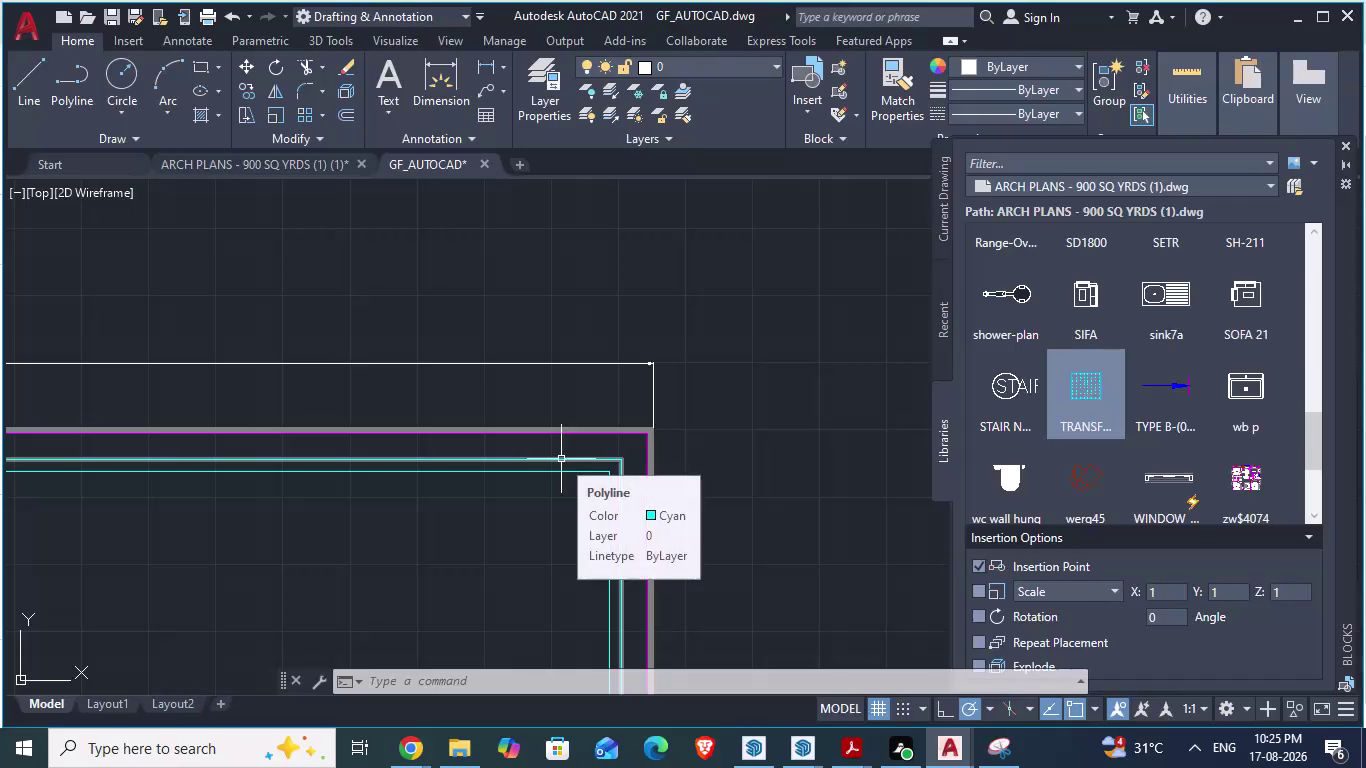
Select the cyan boundary polyline and start ALIGN, then cancel it.
click(561, 459)
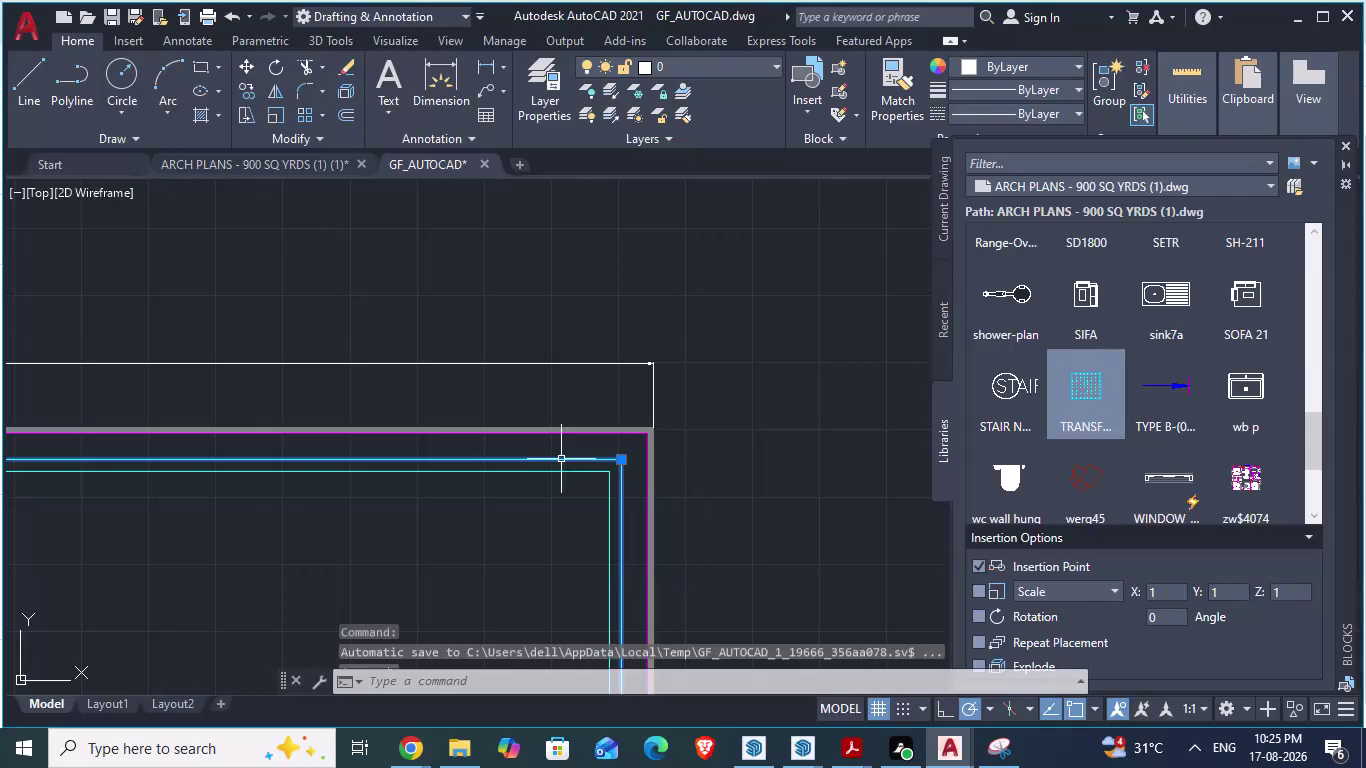
scroll(down, 3)
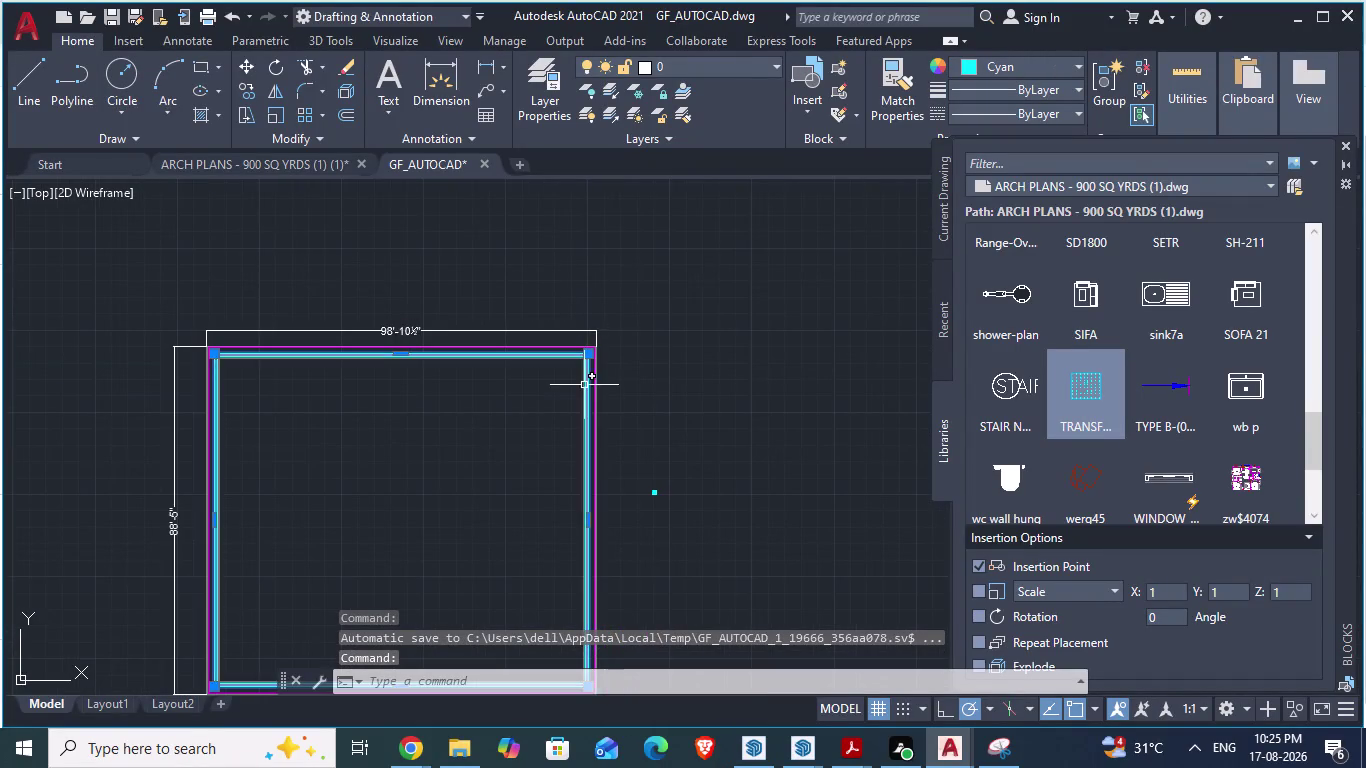
scroll(up, 3)
scroll(down, 3)
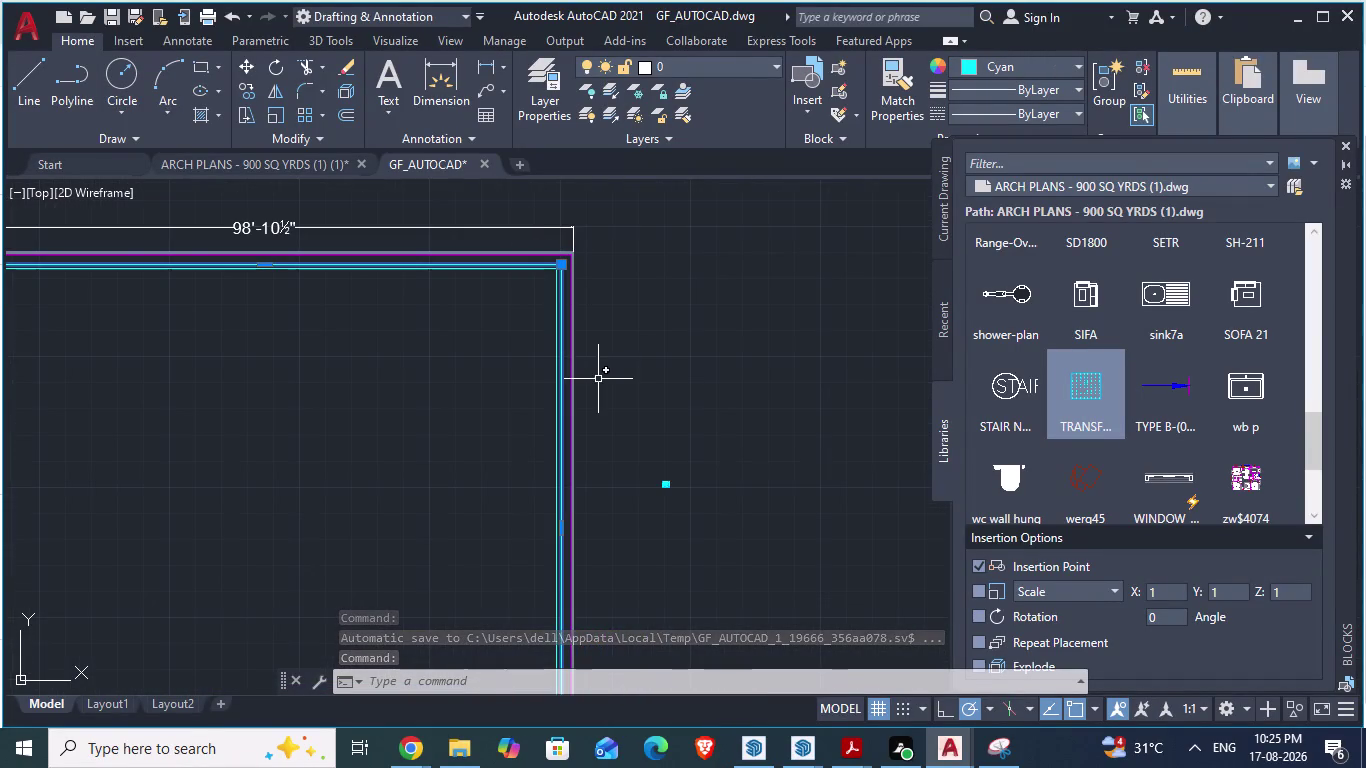
text(al)
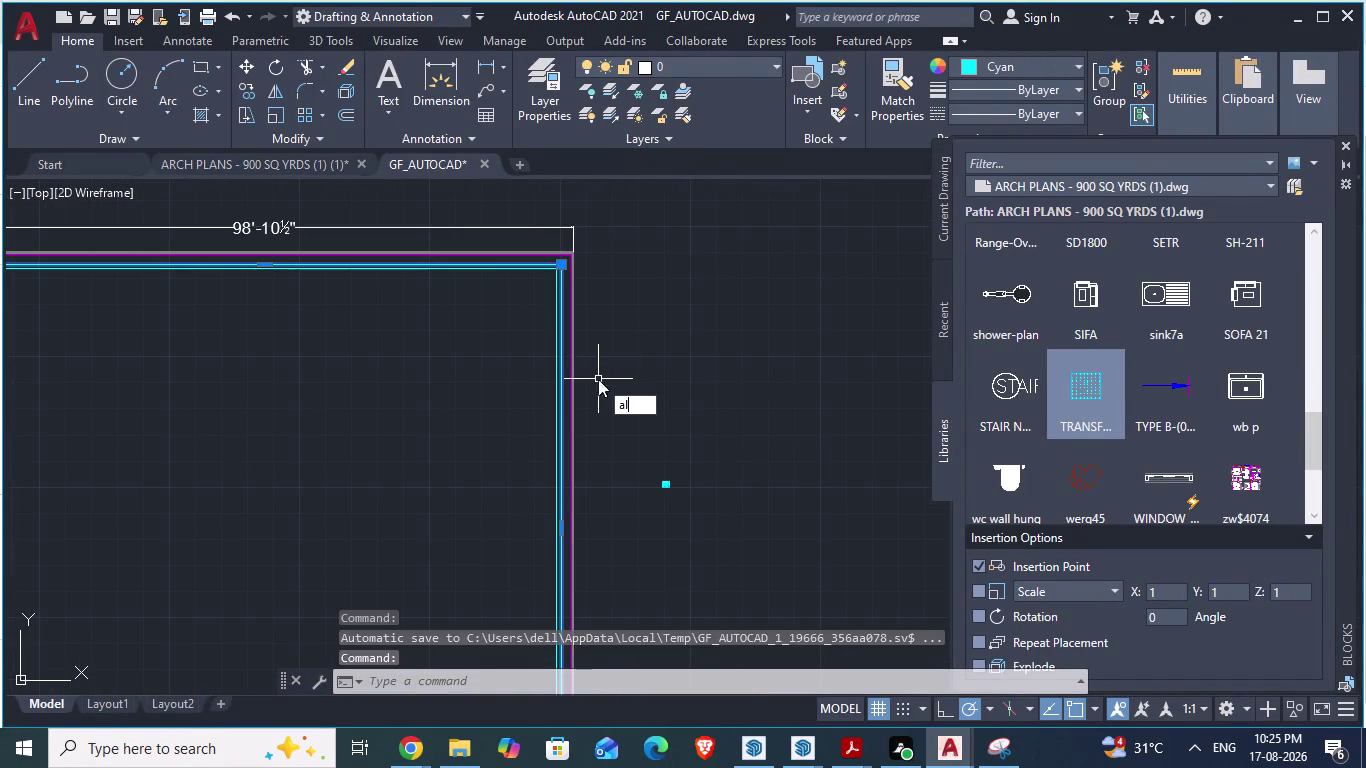
text(i)
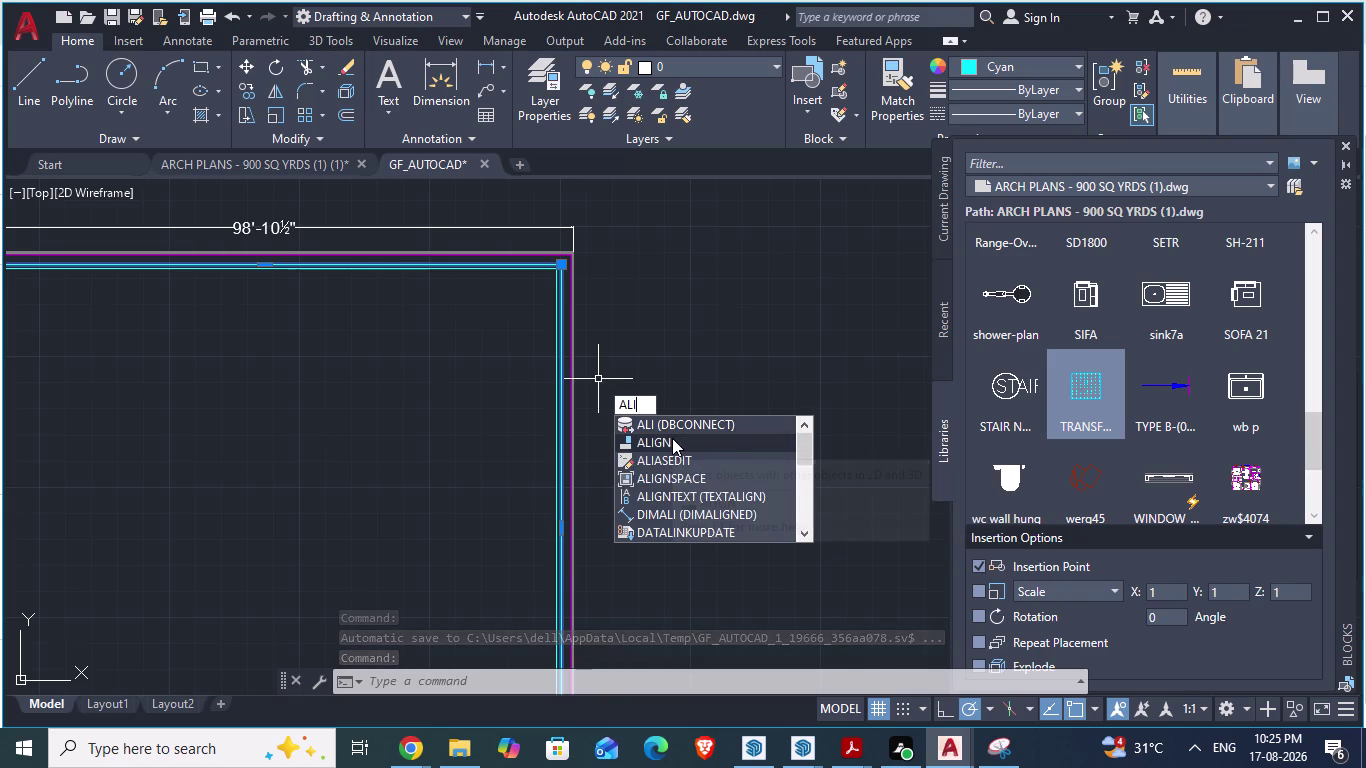
click(671, 438)
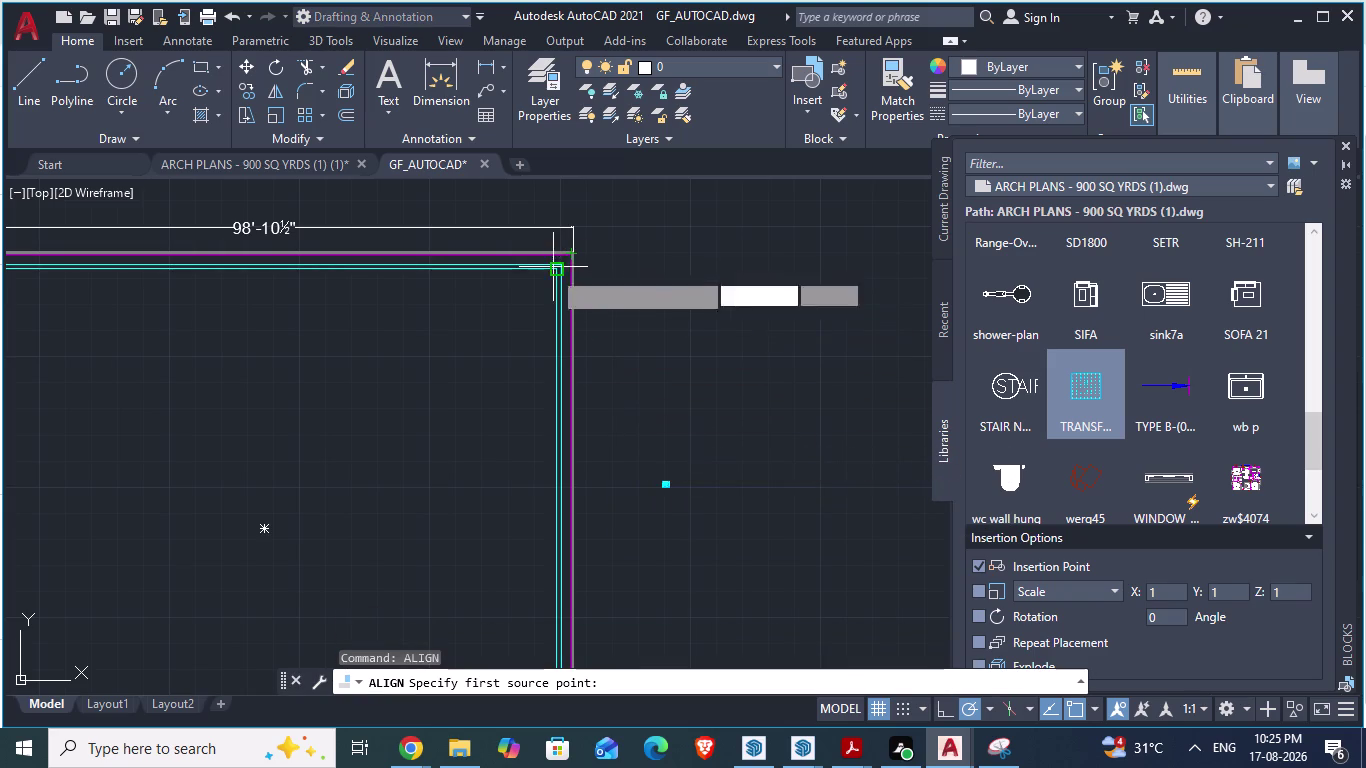
key(Escape)
click(661, 322)
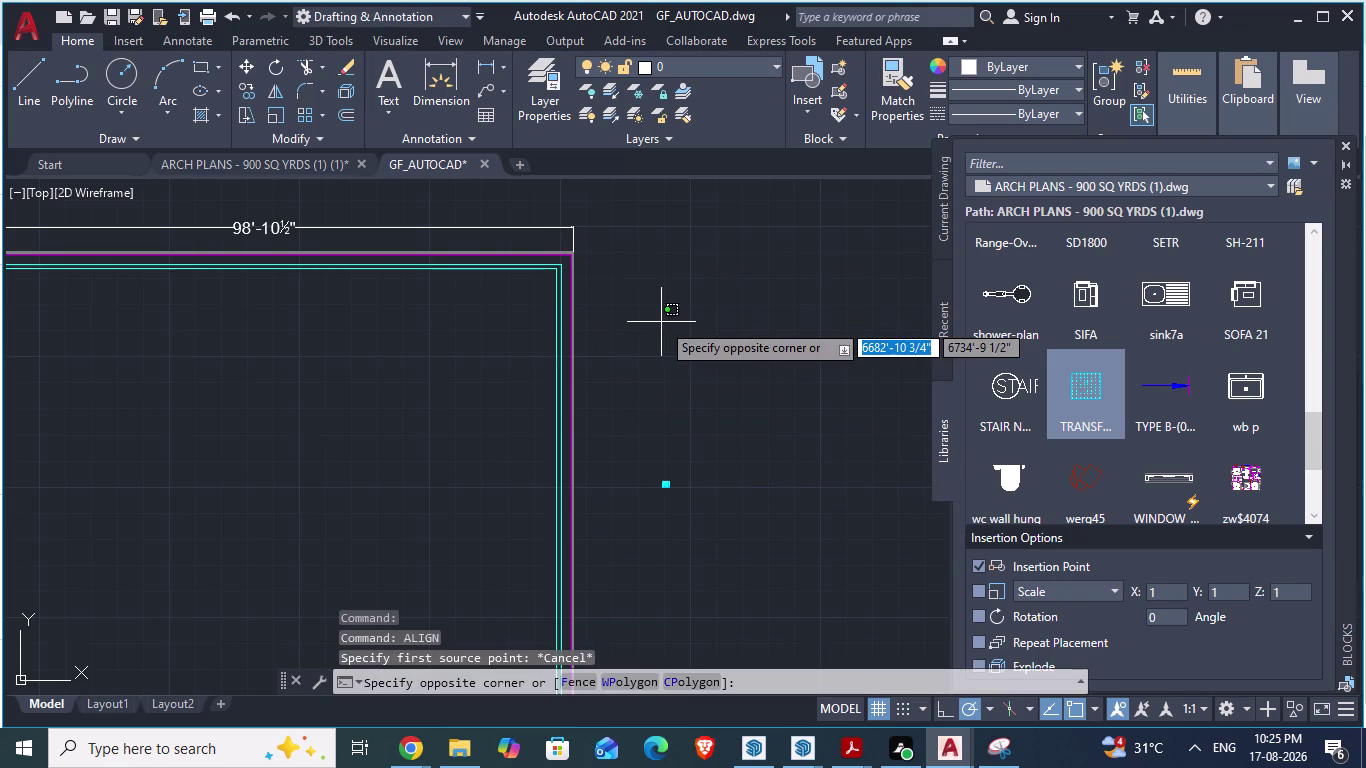
key(Escape)
Reselect the outer and inner cyan boundary lines and enter the ALIGN command.
scroll(up, 3)
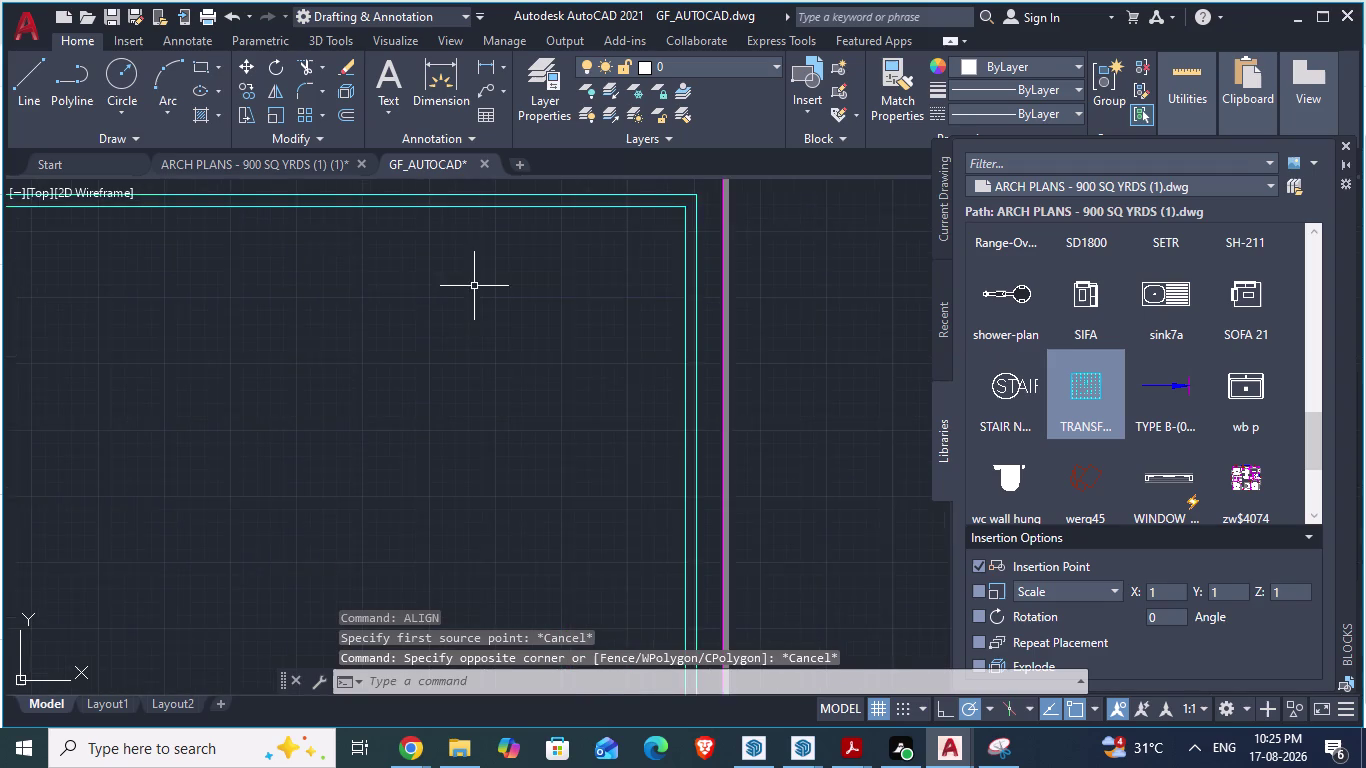
scroll(down, 3)
drag(471, 222, 477, 242)
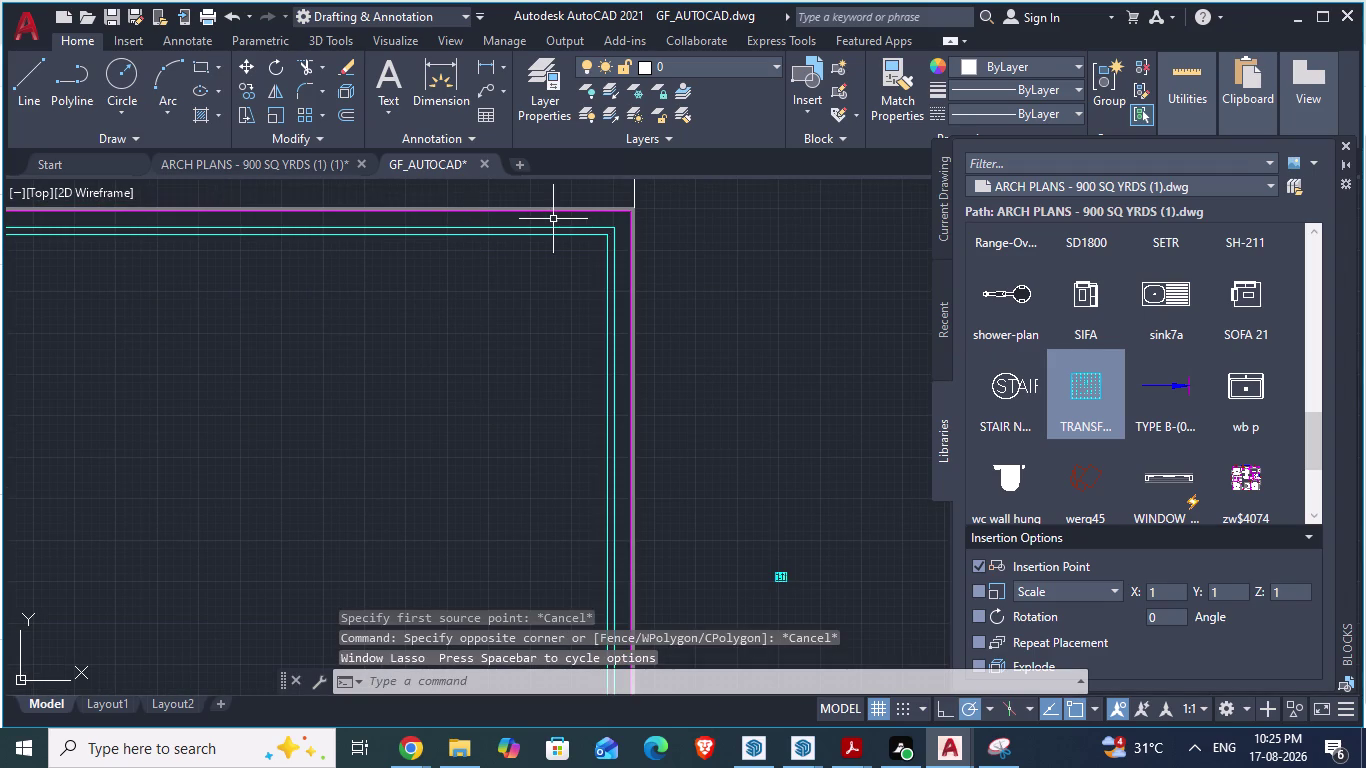
drag(562, 221, 569, 255)
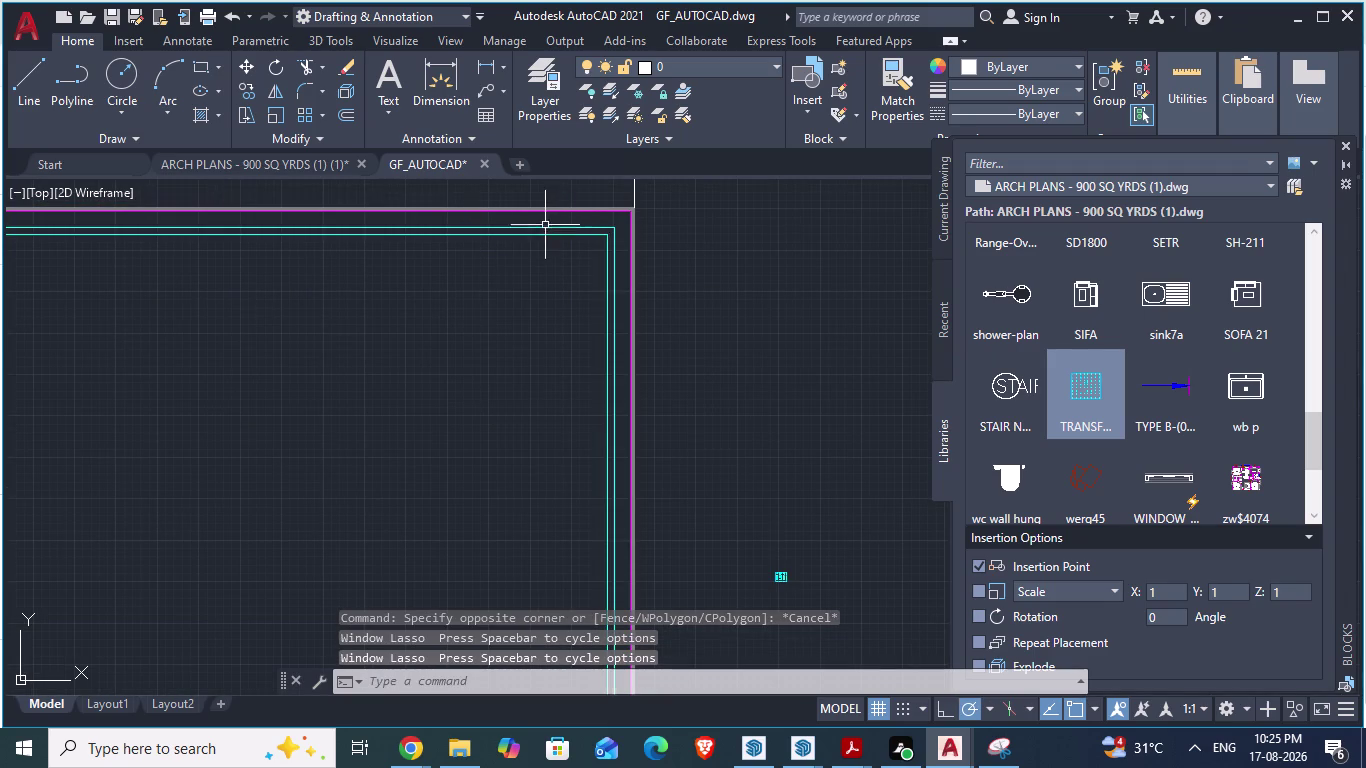
click(544, 230)
scroll(up, 3)
click(548, 245)
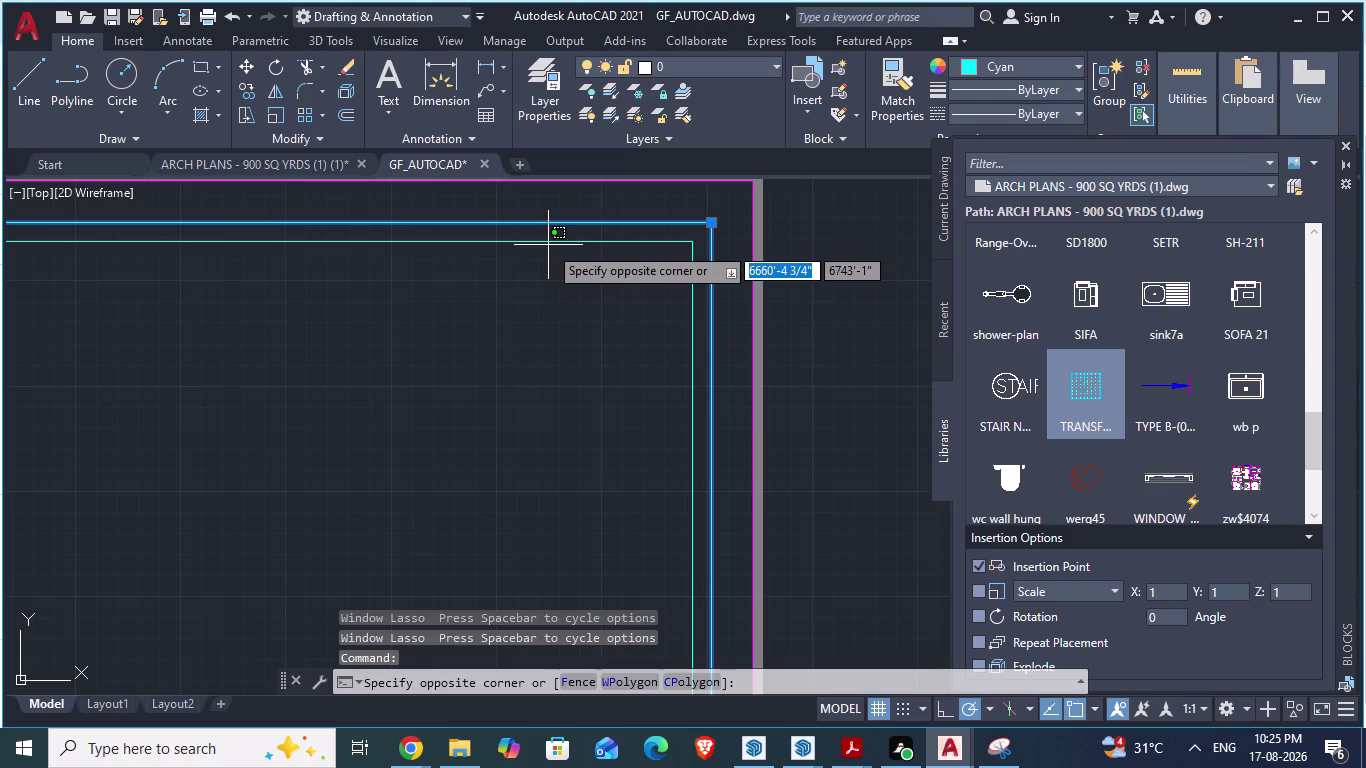
click(544, 241)
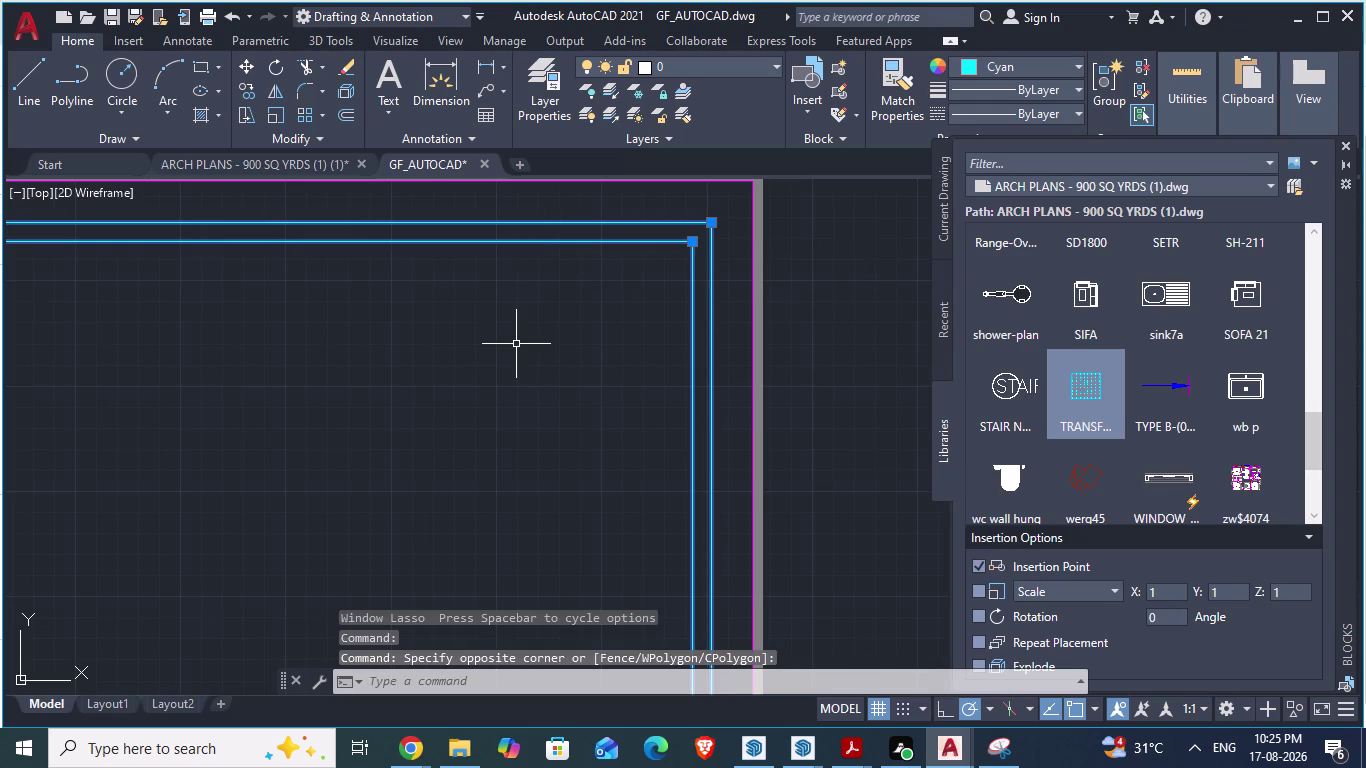
text(al)
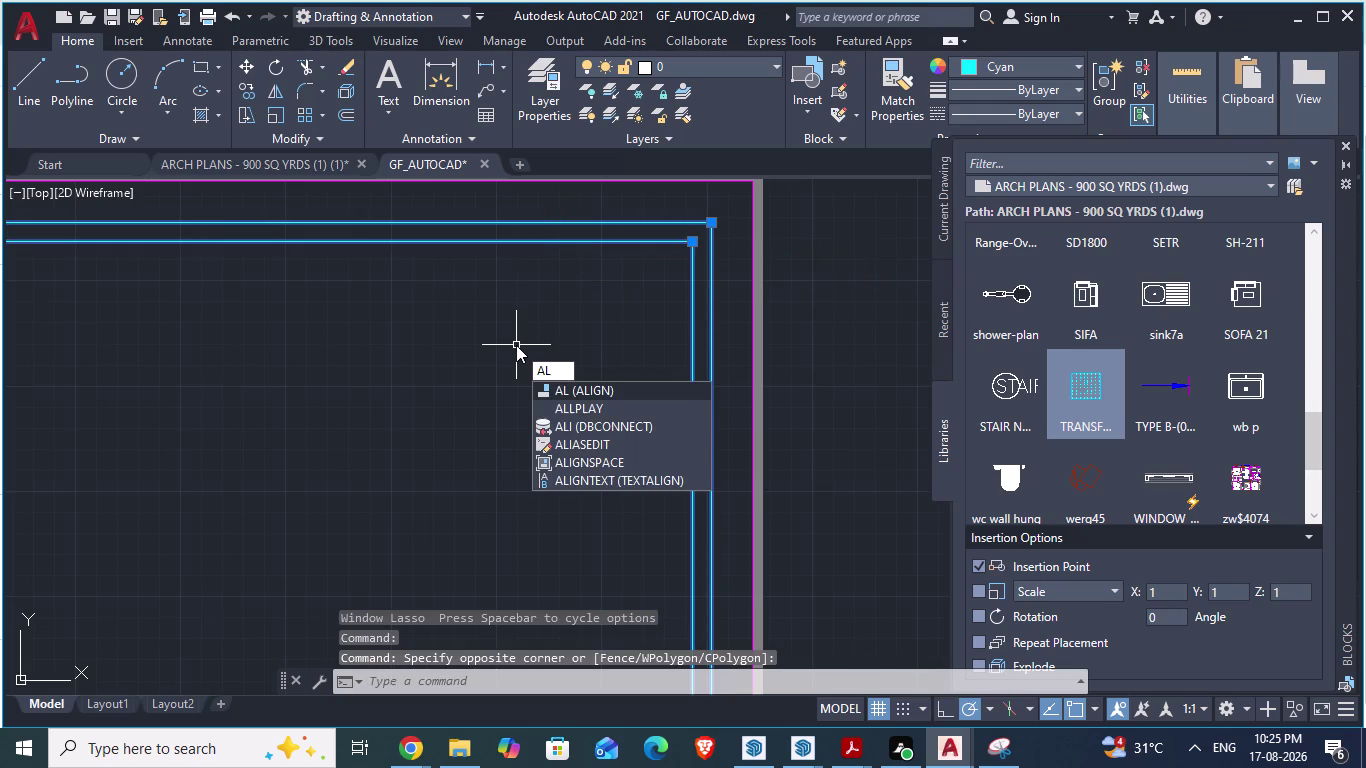
key(i)
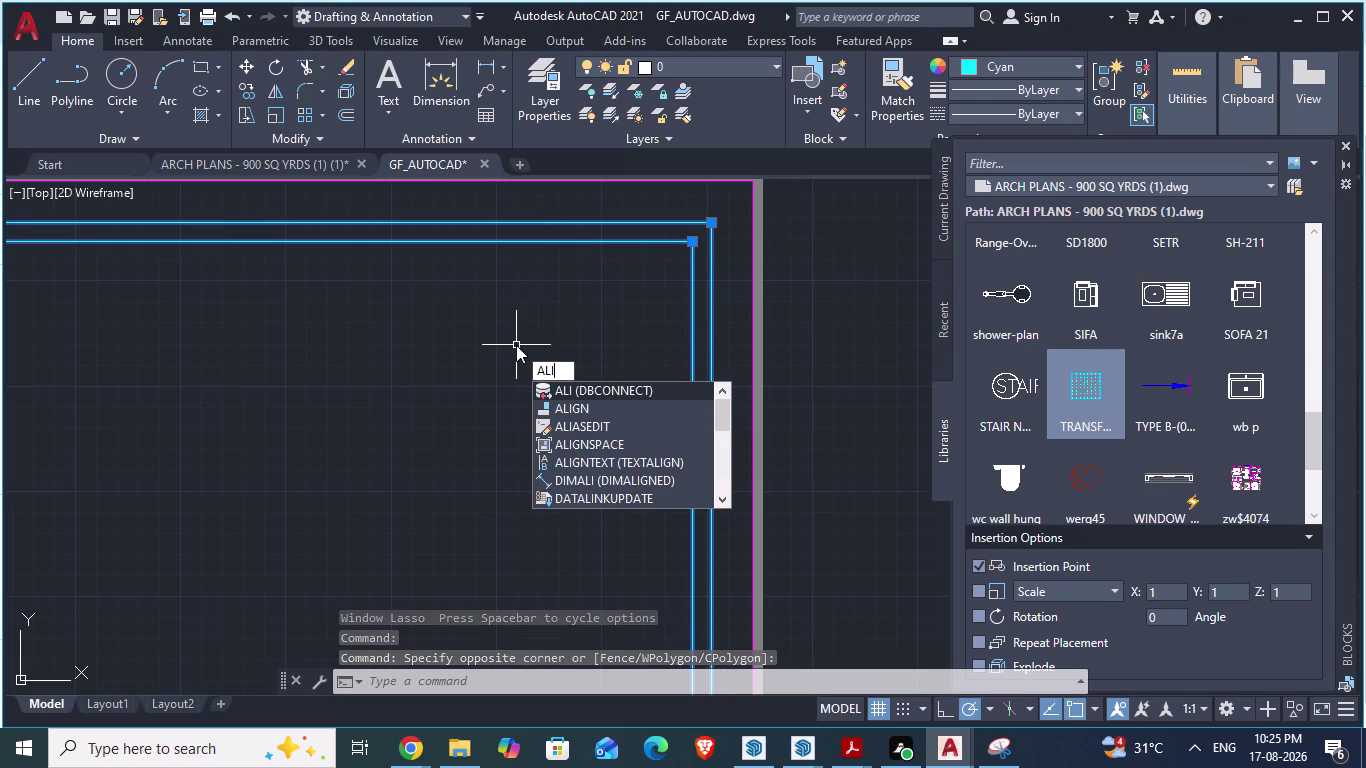
key(g)
key(n)
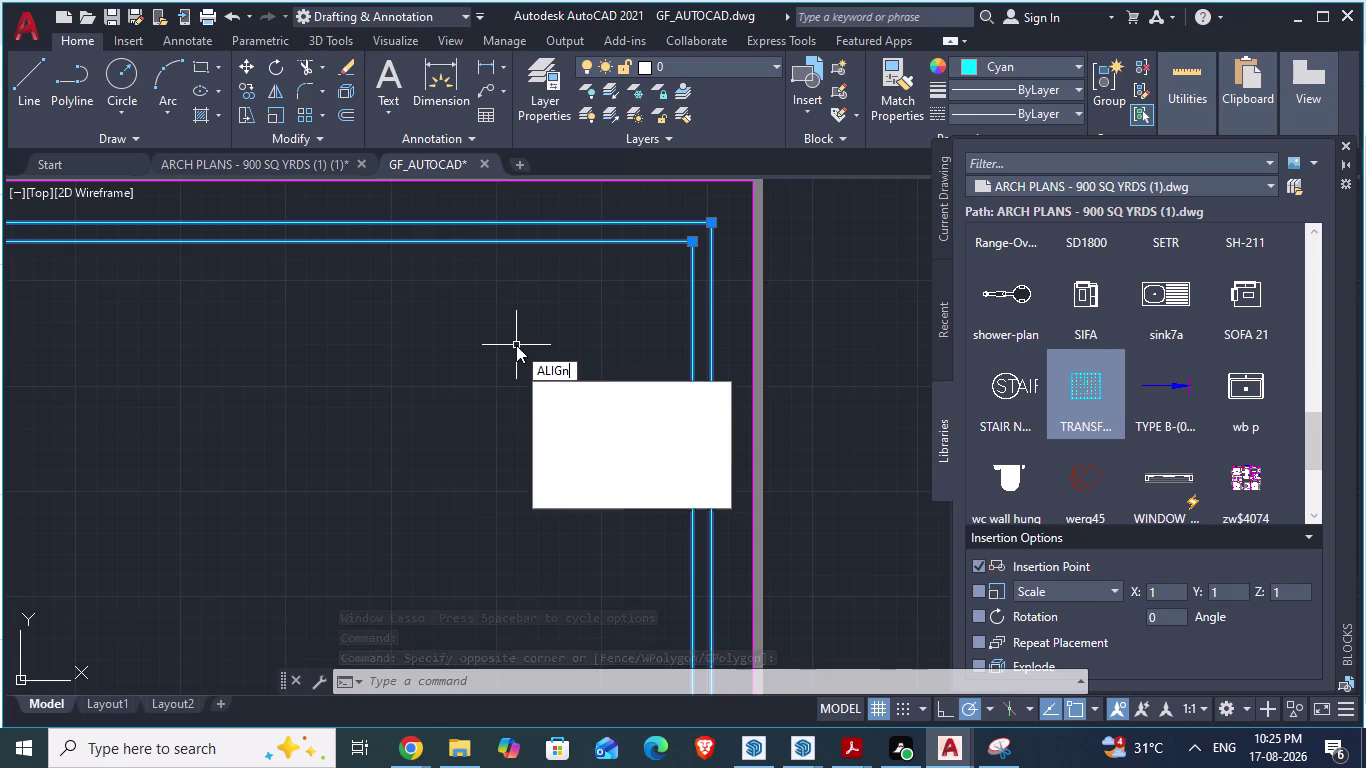
click(568, 389)
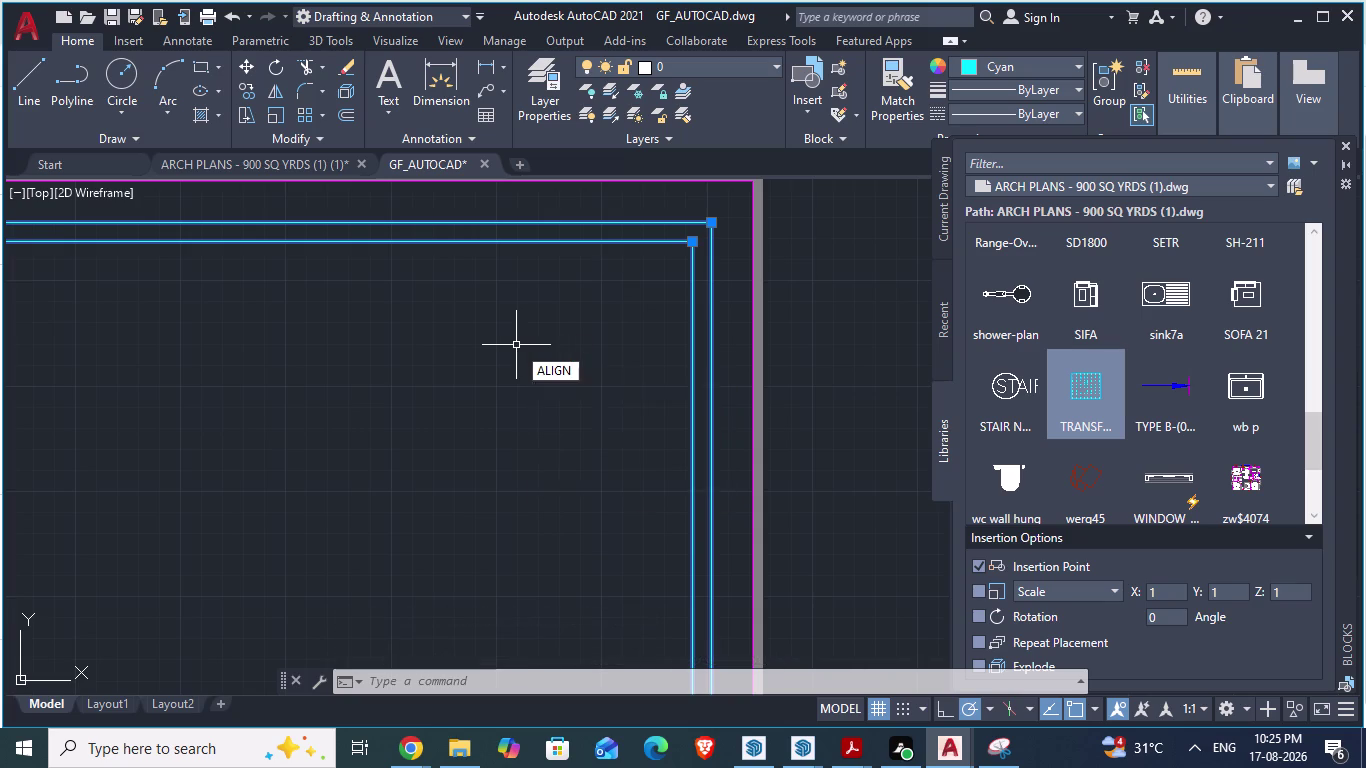
Snap the first source point and its matching destination corner.
click(712, 223)
scroll(down, 3)
scroll(up, 3)
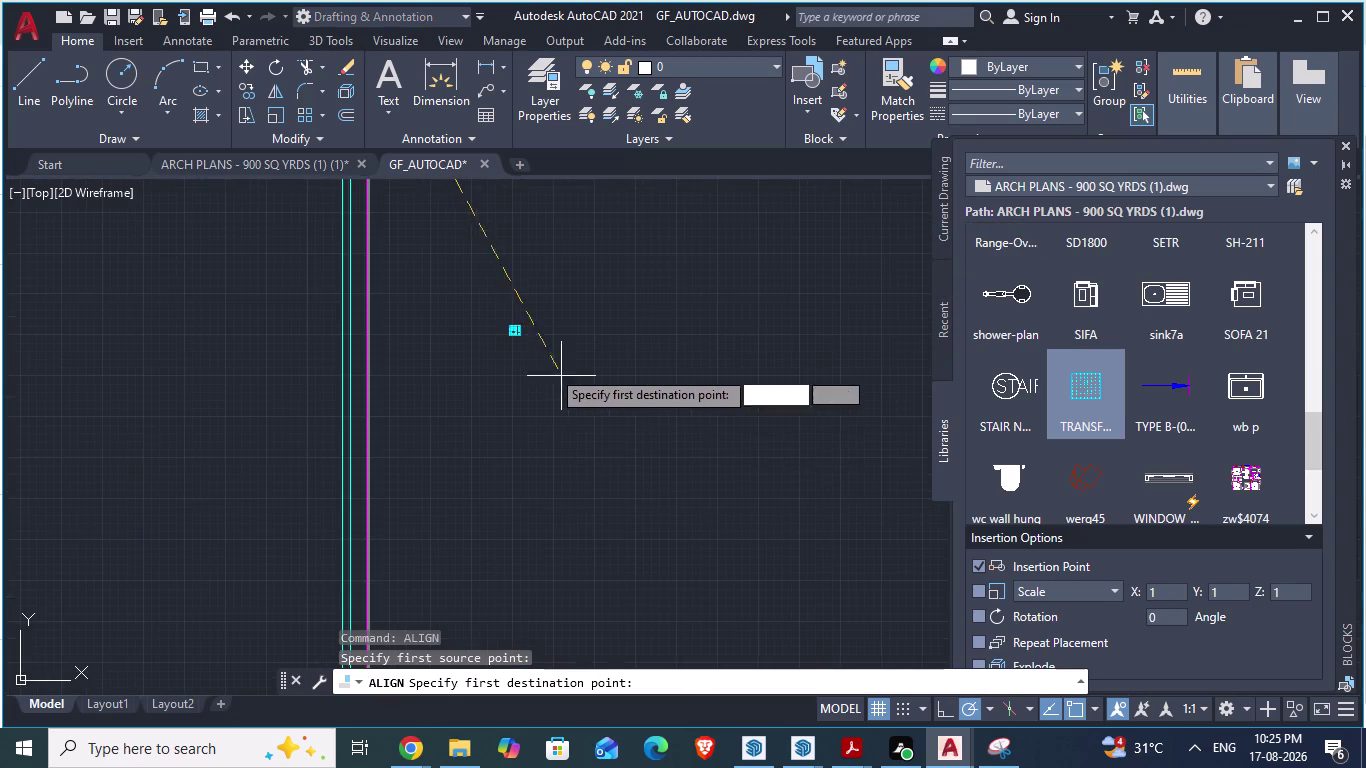
scroll(down, 3)
scroll(up, 3)
scroll(up, 3)
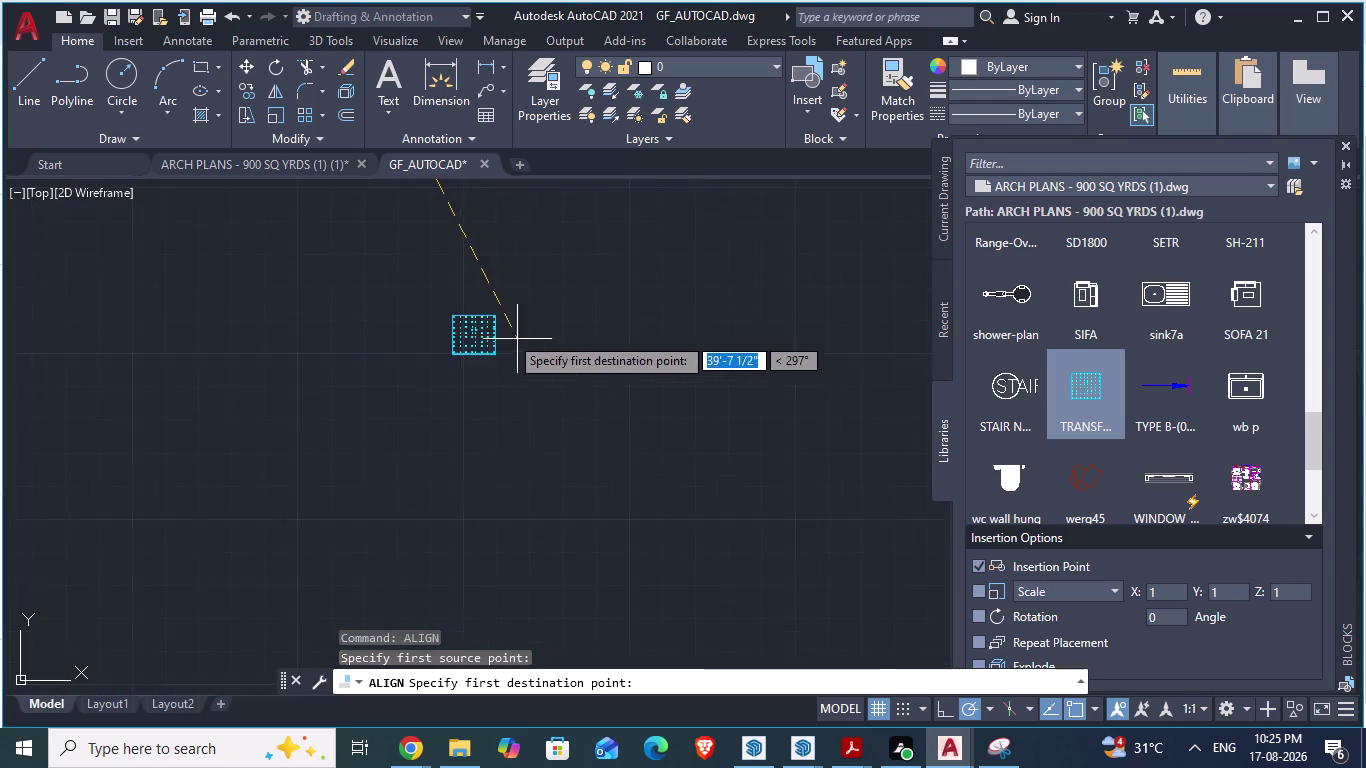
scroll(up, 3)
scroll(up, 3)
scroll(up, 3)
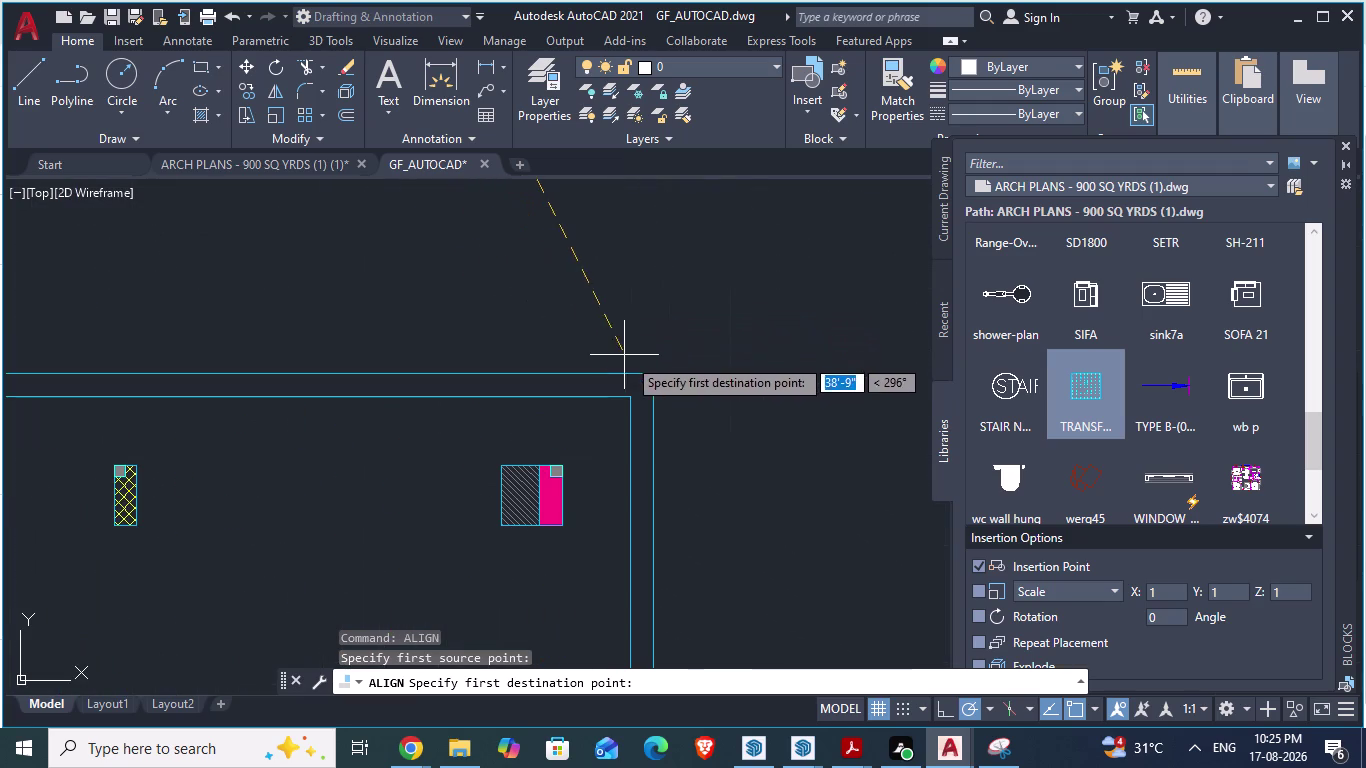
click(650, 375)
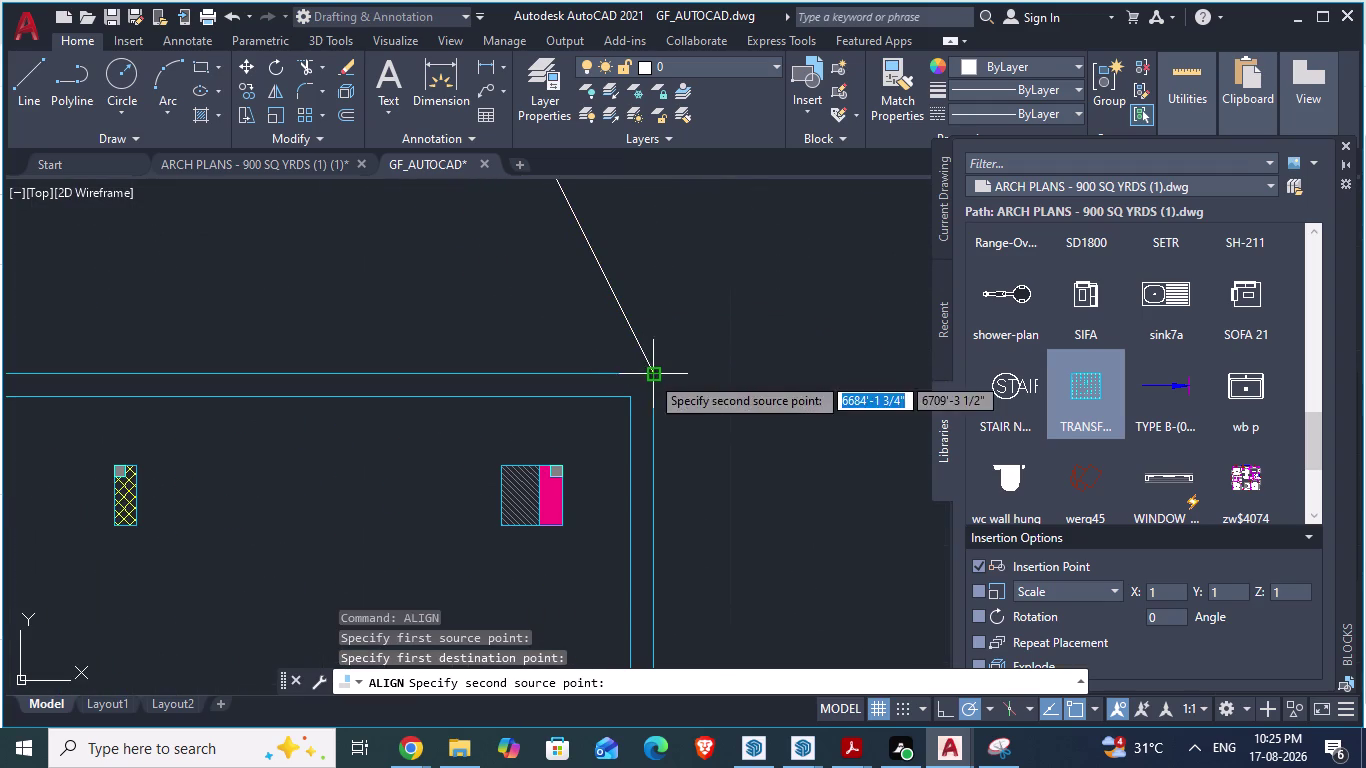
scroll(down, 3)
scroll(down, 3)
scroll(down, 3)
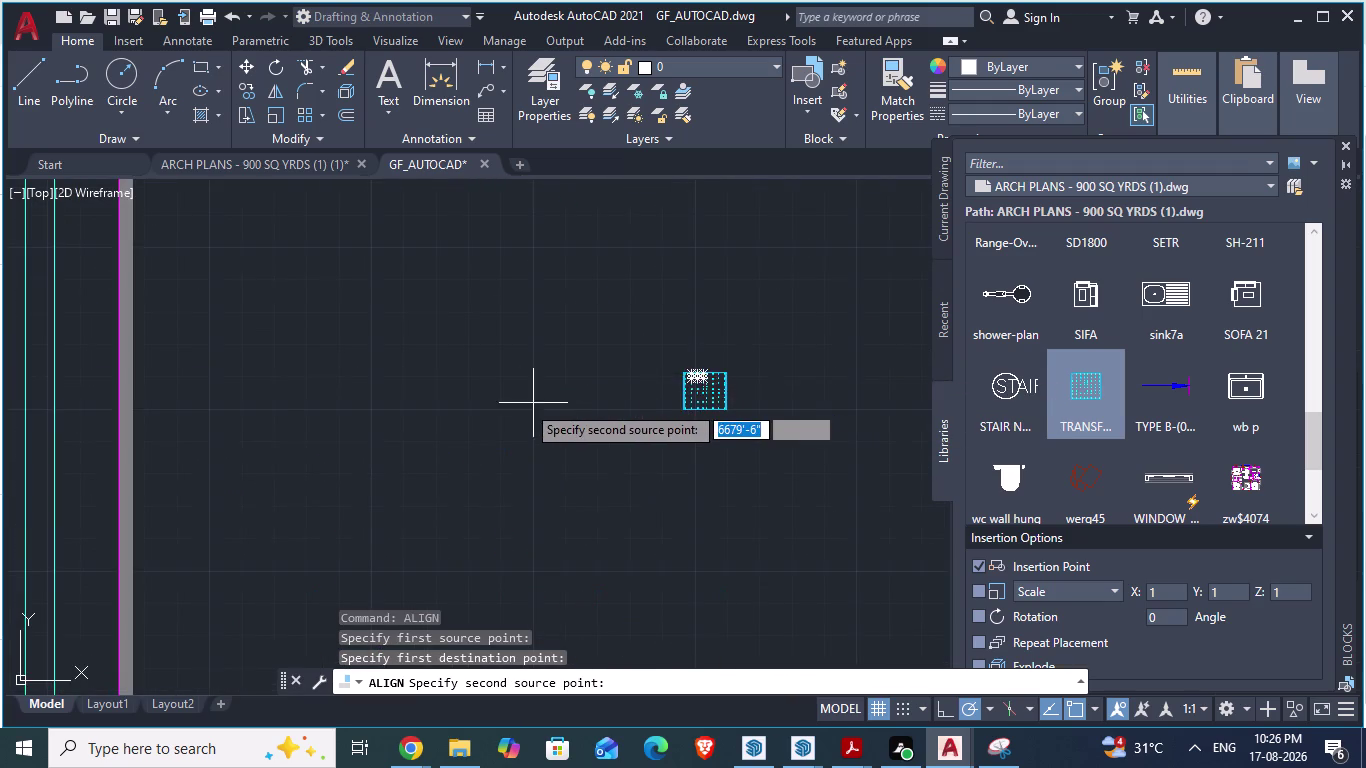
scroll(down, 3)
scroll(down, 3)
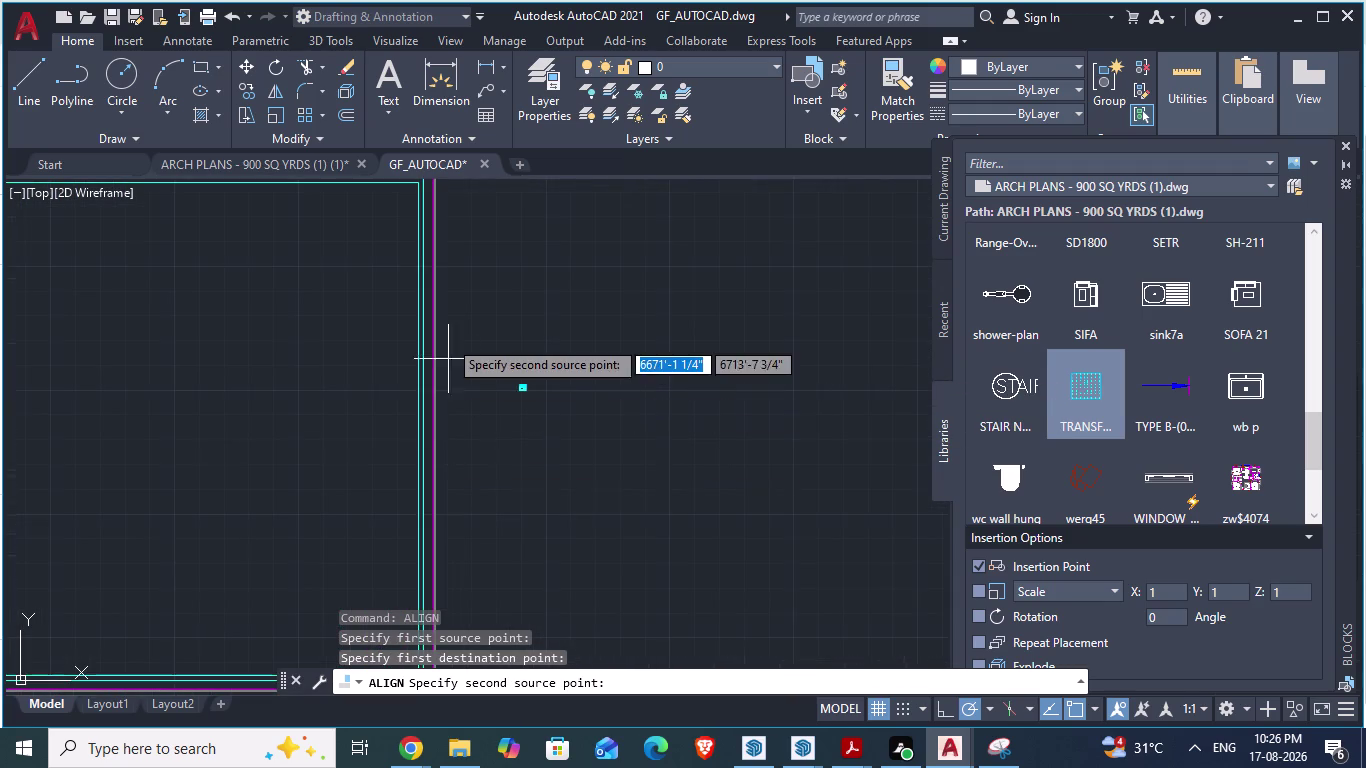
scroll(down, 3)
scroll(up, 3)
scroll(up, 3)
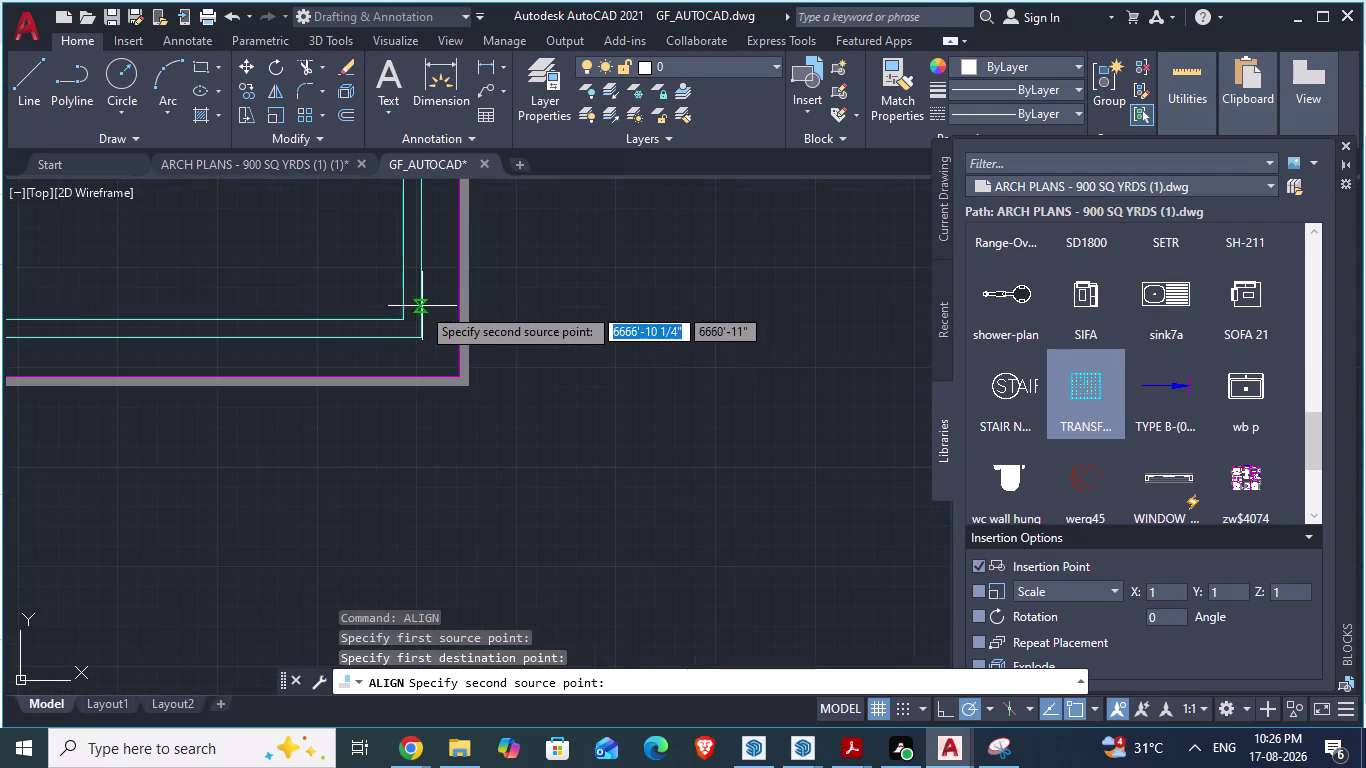
Snap the second source and destination points, skipping the third point.
click(428, 336)
scroll(down, 3)
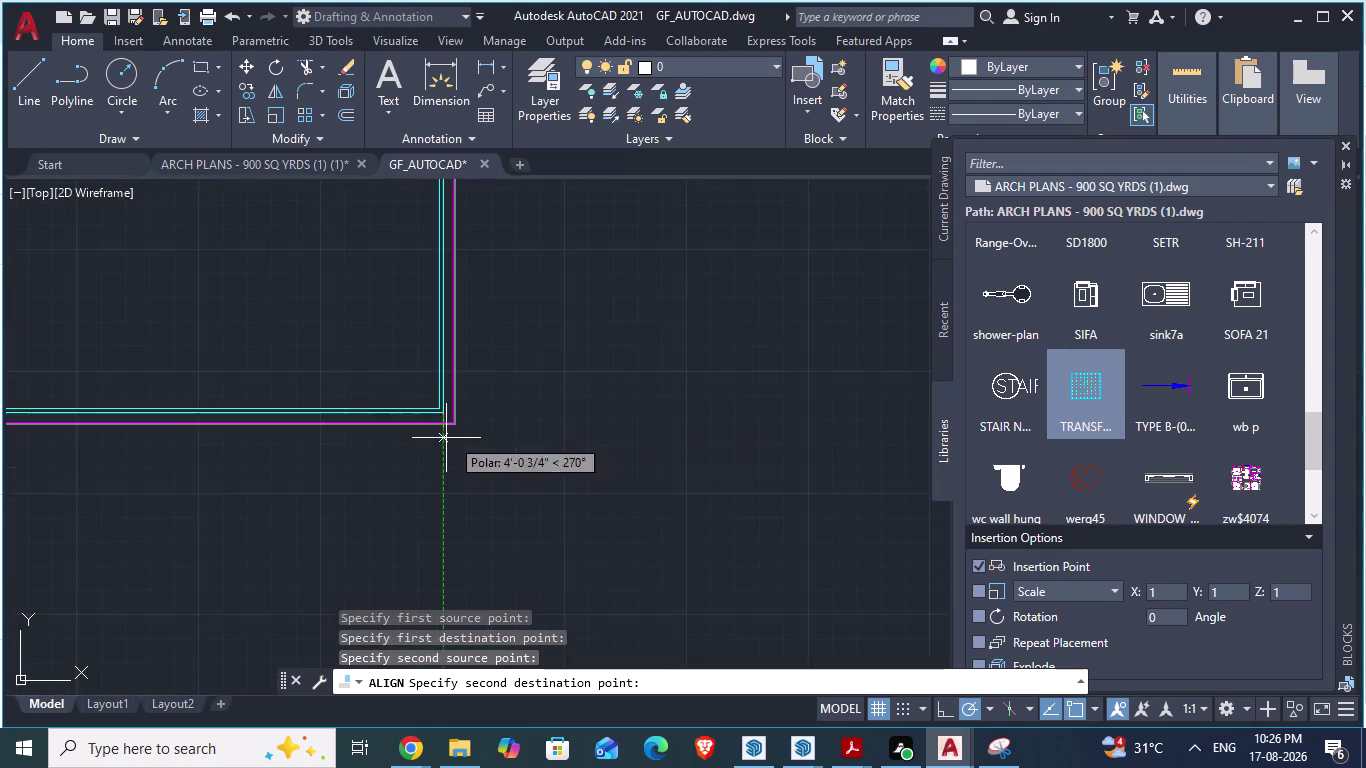
scroll(down, 3)
scroll(down, 3)
scroll(up, 3)
scroll(up, 3)
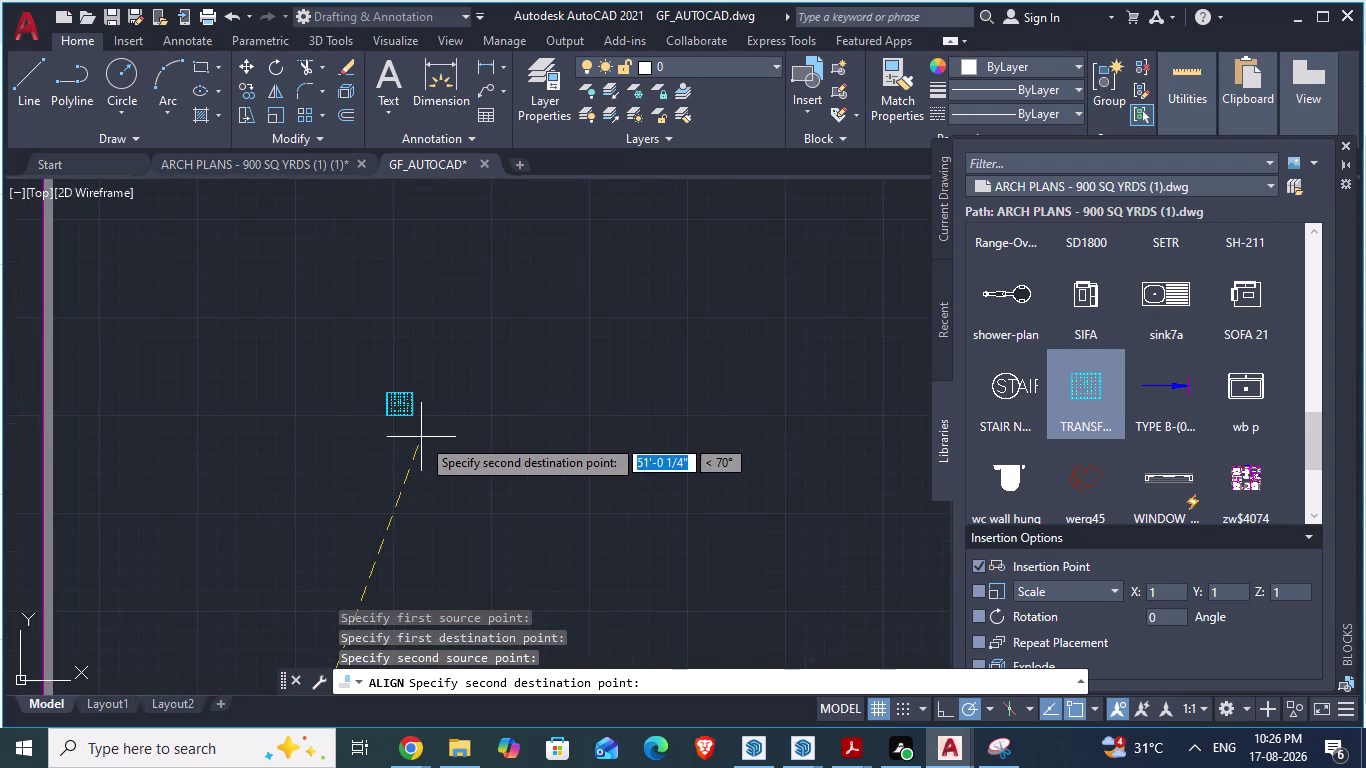
scroll(up, 3)
scroll(up, 3)
scroll(up, 3)
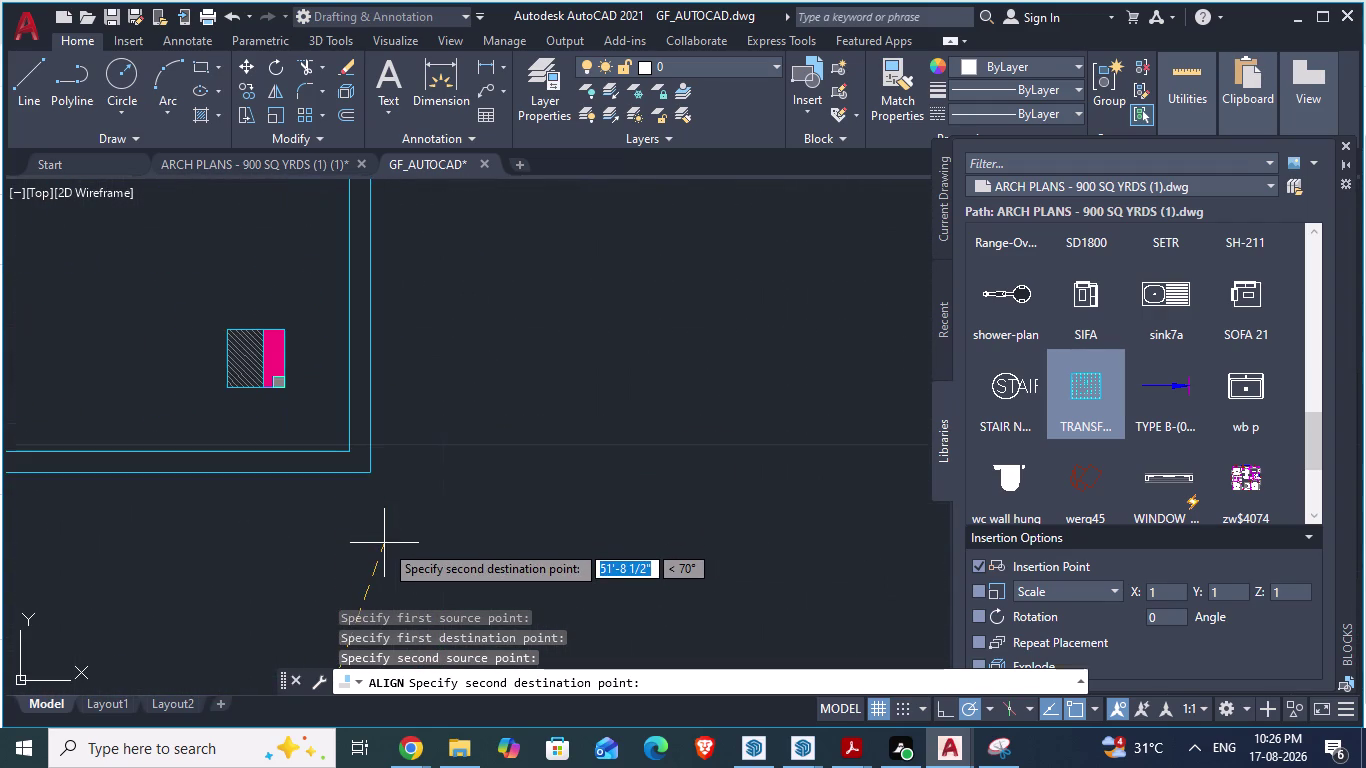
scroll(up, 3)
click(352, 380)
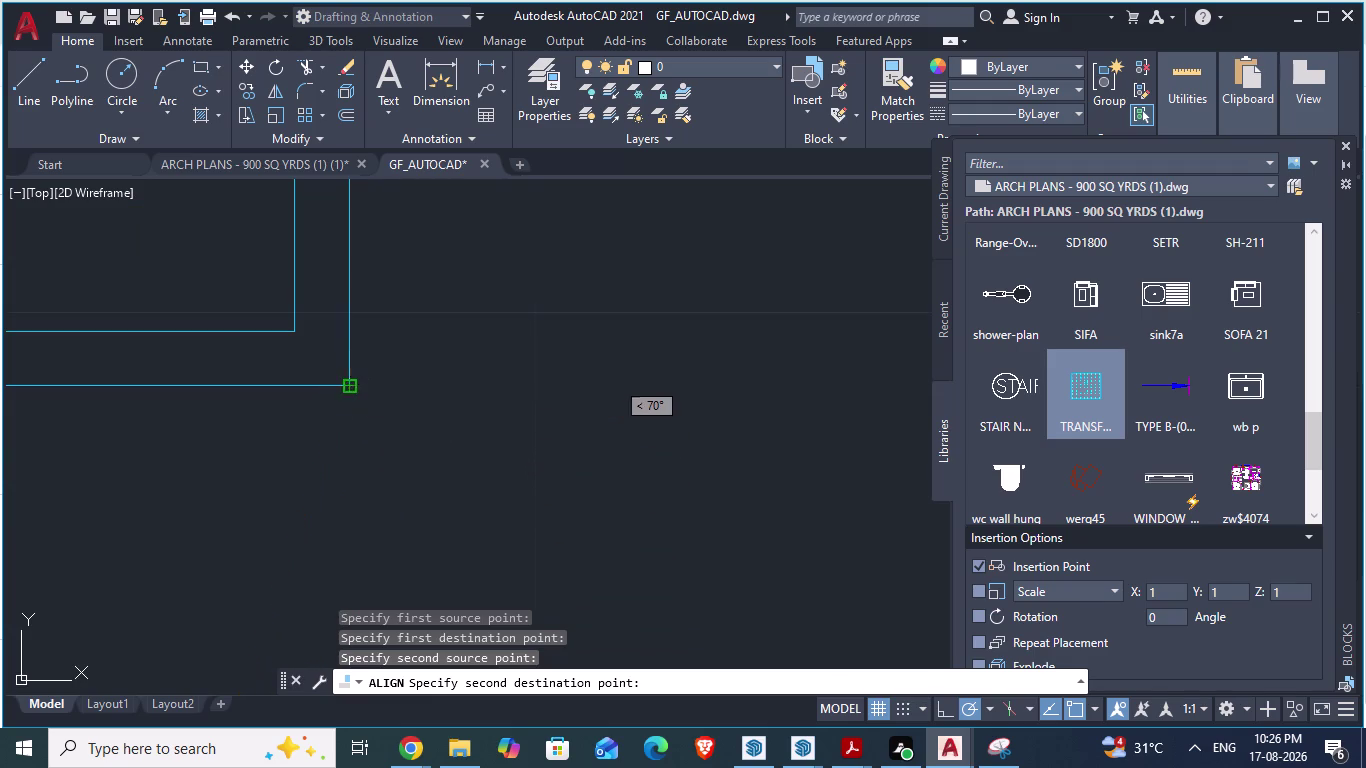
scroll(down, 3)
scroll(down, 3)
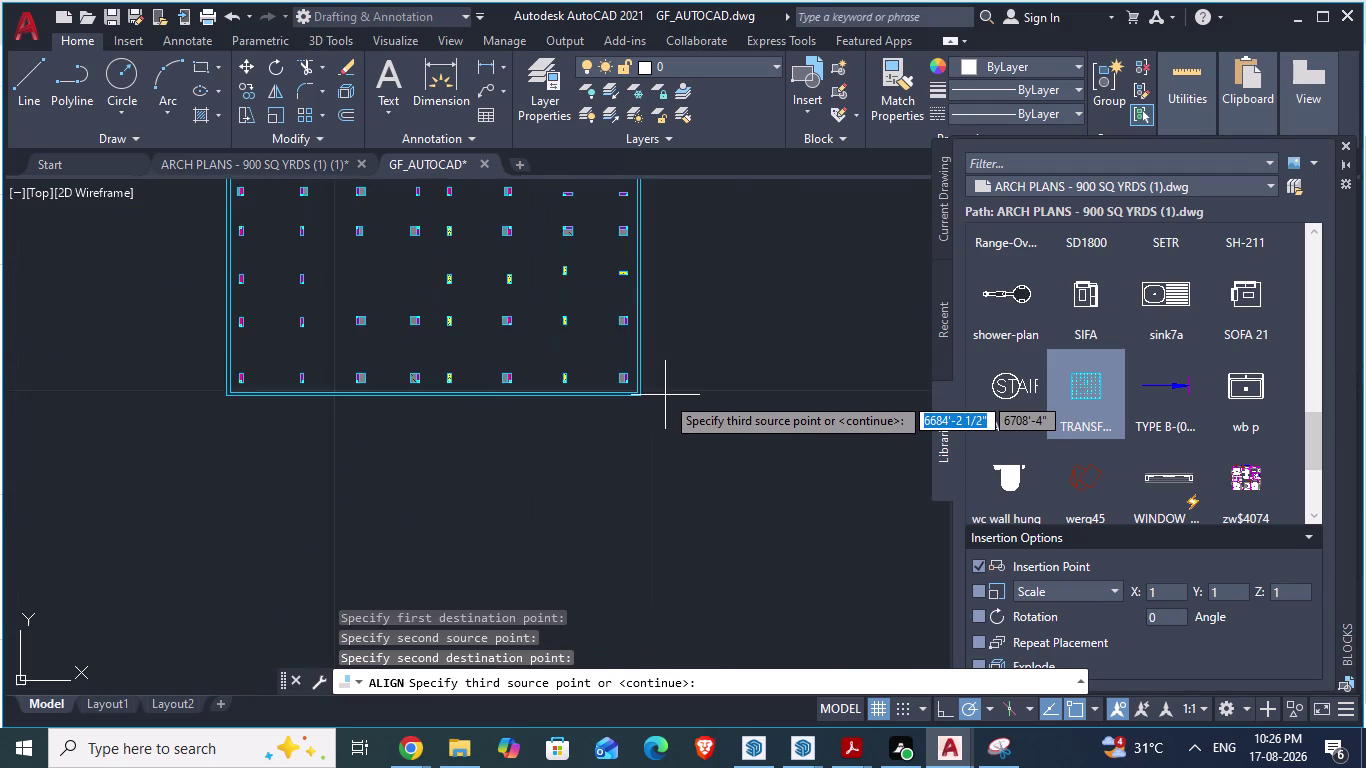
scroll(down, 3)
scroll(down, 3)
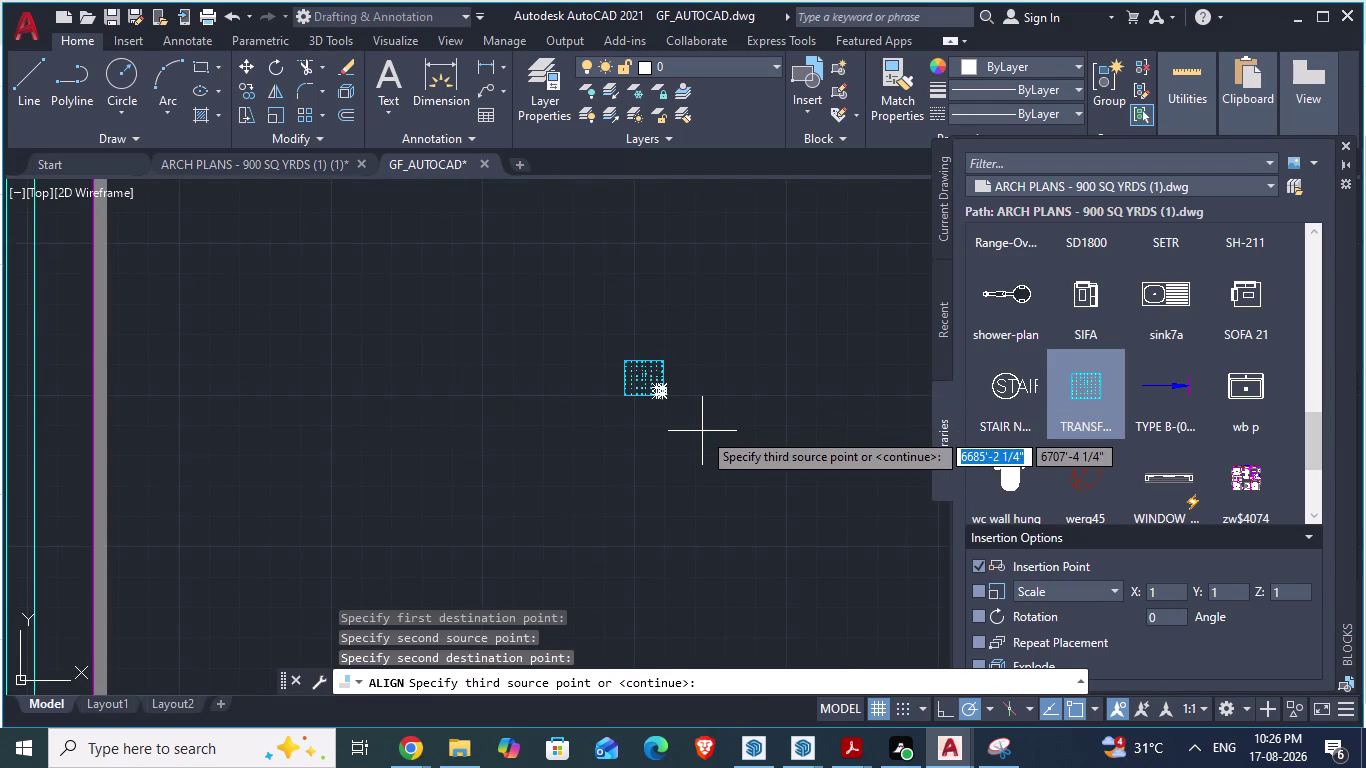
key(Return)
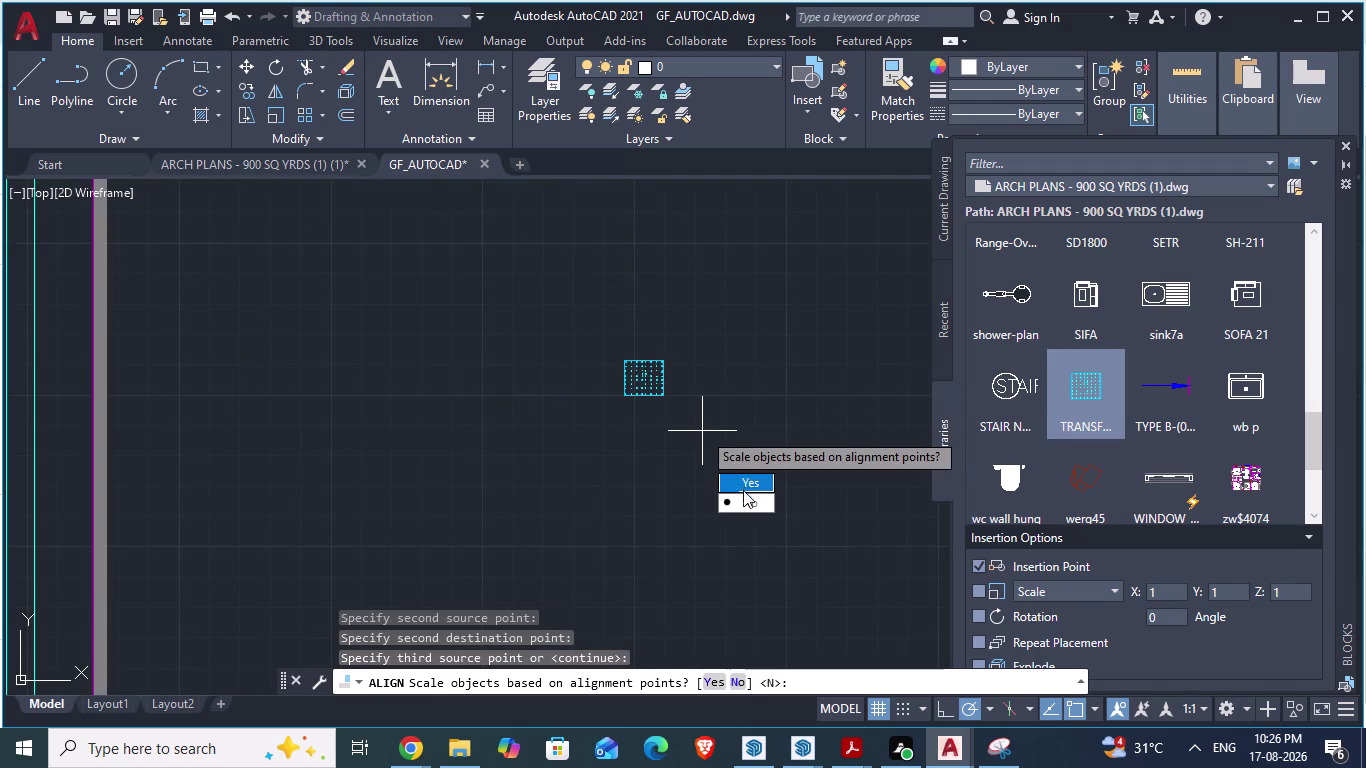
Accept scaling the objects to the alignment points.
drag(743, 490, 702, 431)
scroll(down, 3)
scroll(down, 3)
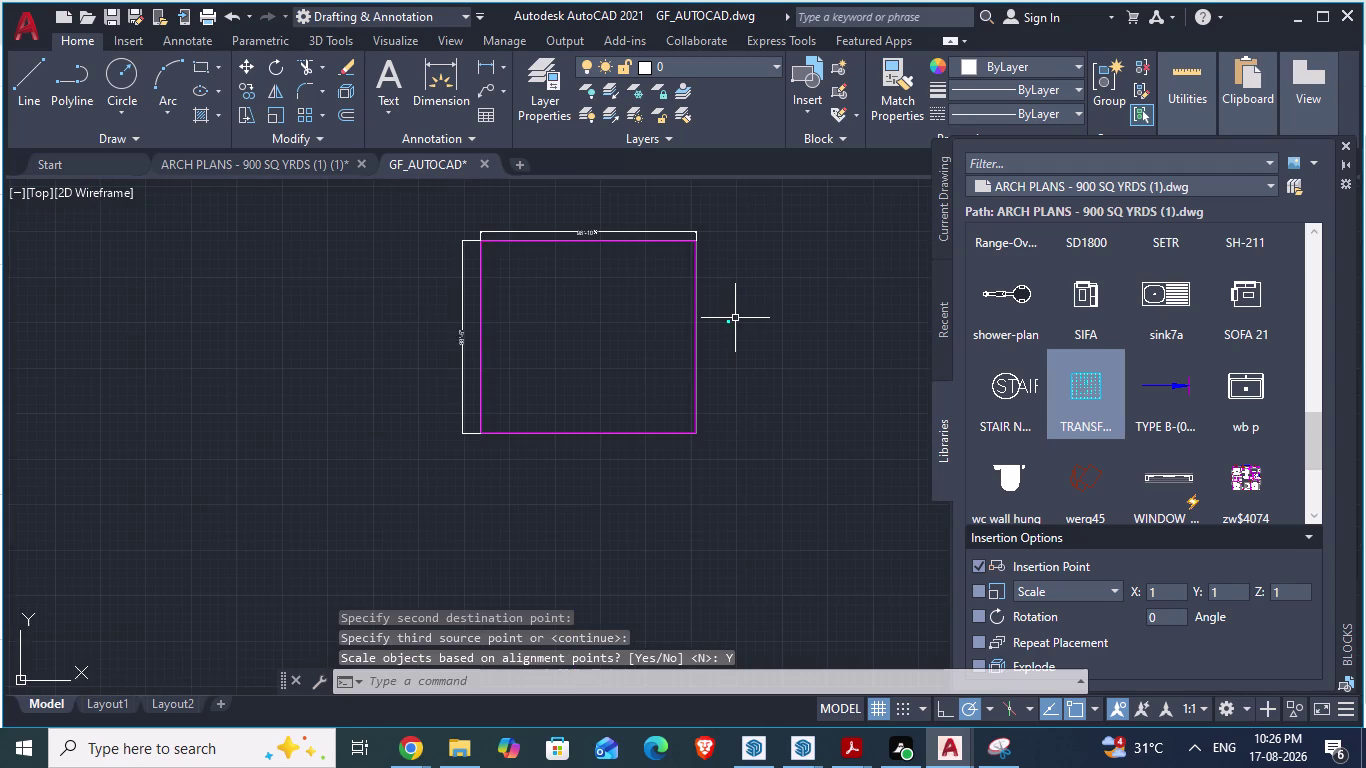
scroll(up, 3)
scroll(up, 3)
scroll(down, 3)
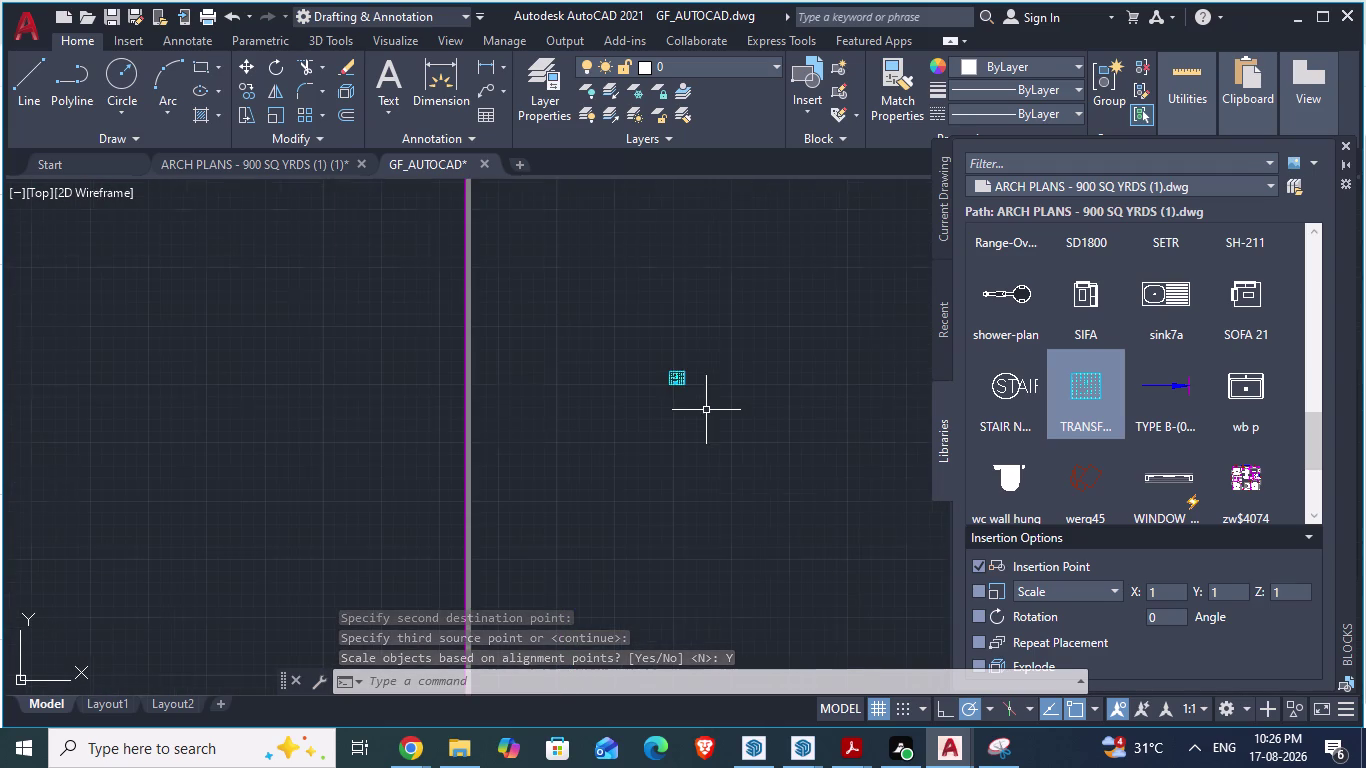
scroll(down, 3)
scroll(up, 3)
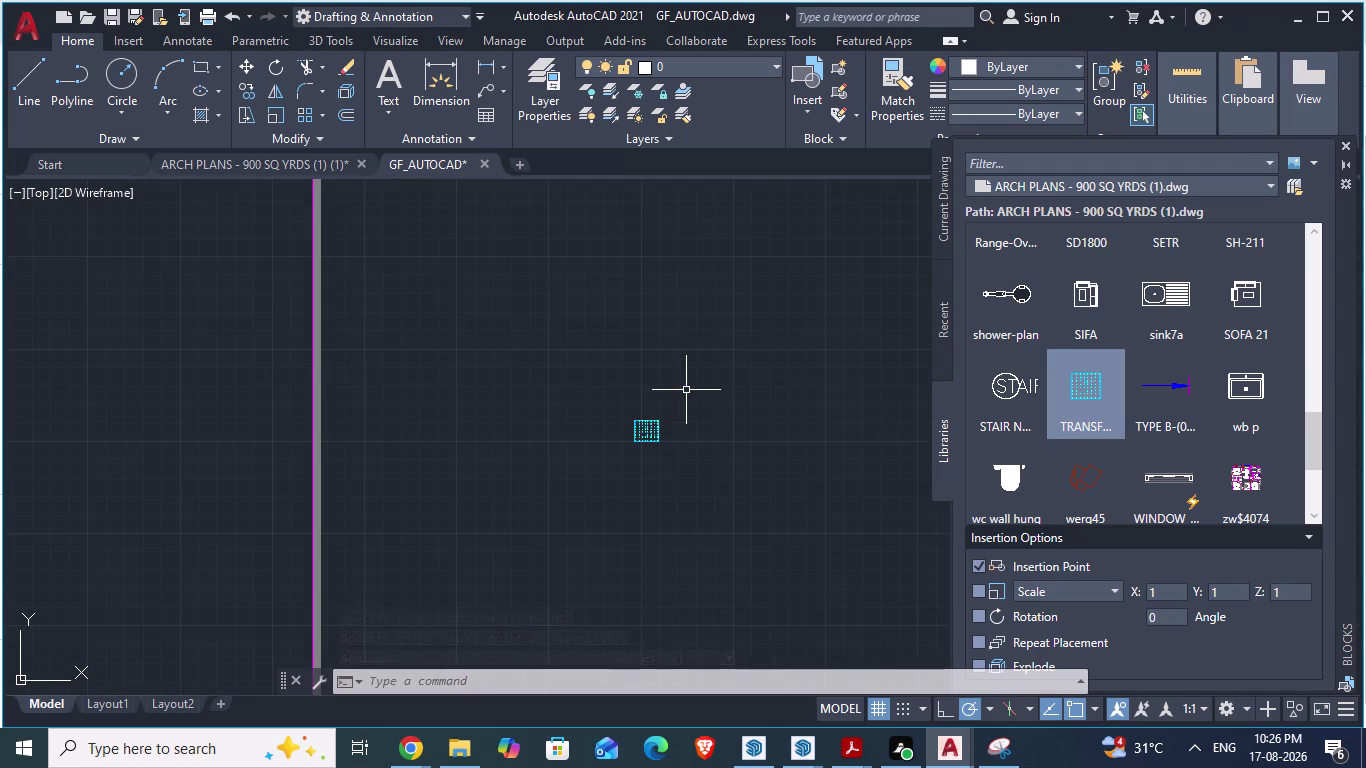
click(654, 430)
scroll(down, 3)
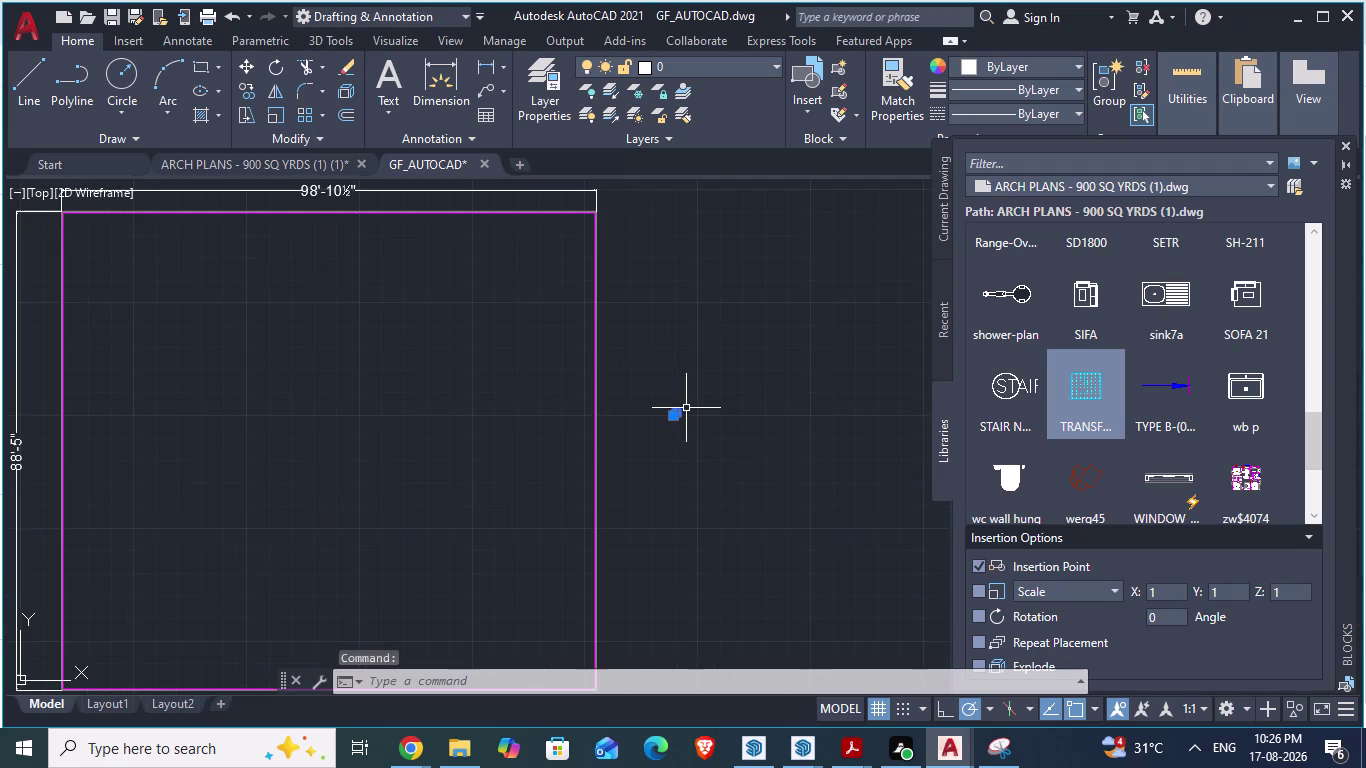
scroll(up, 3)
scroll(up, 3)
scroll(down, 3)
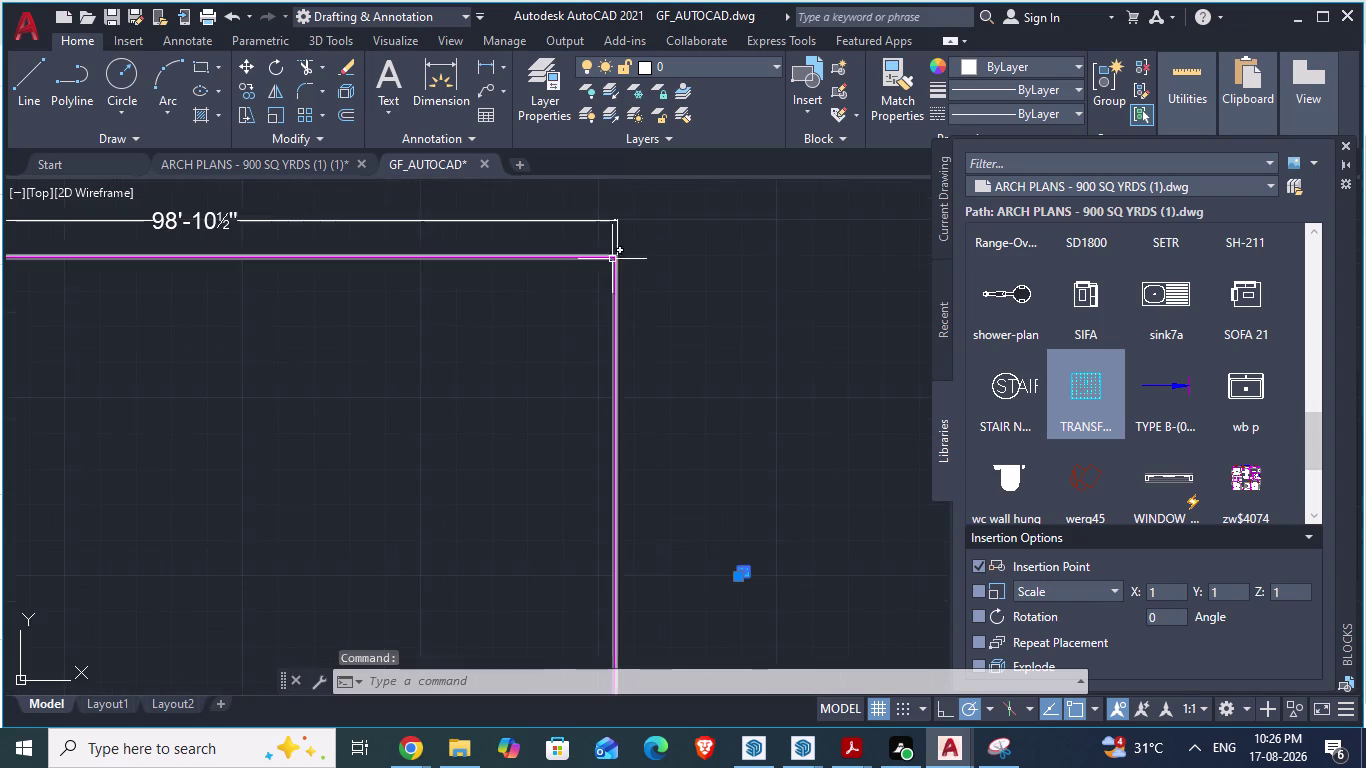
scroll(down, 3)
scroll(up, 3)
scroll(up, 3)
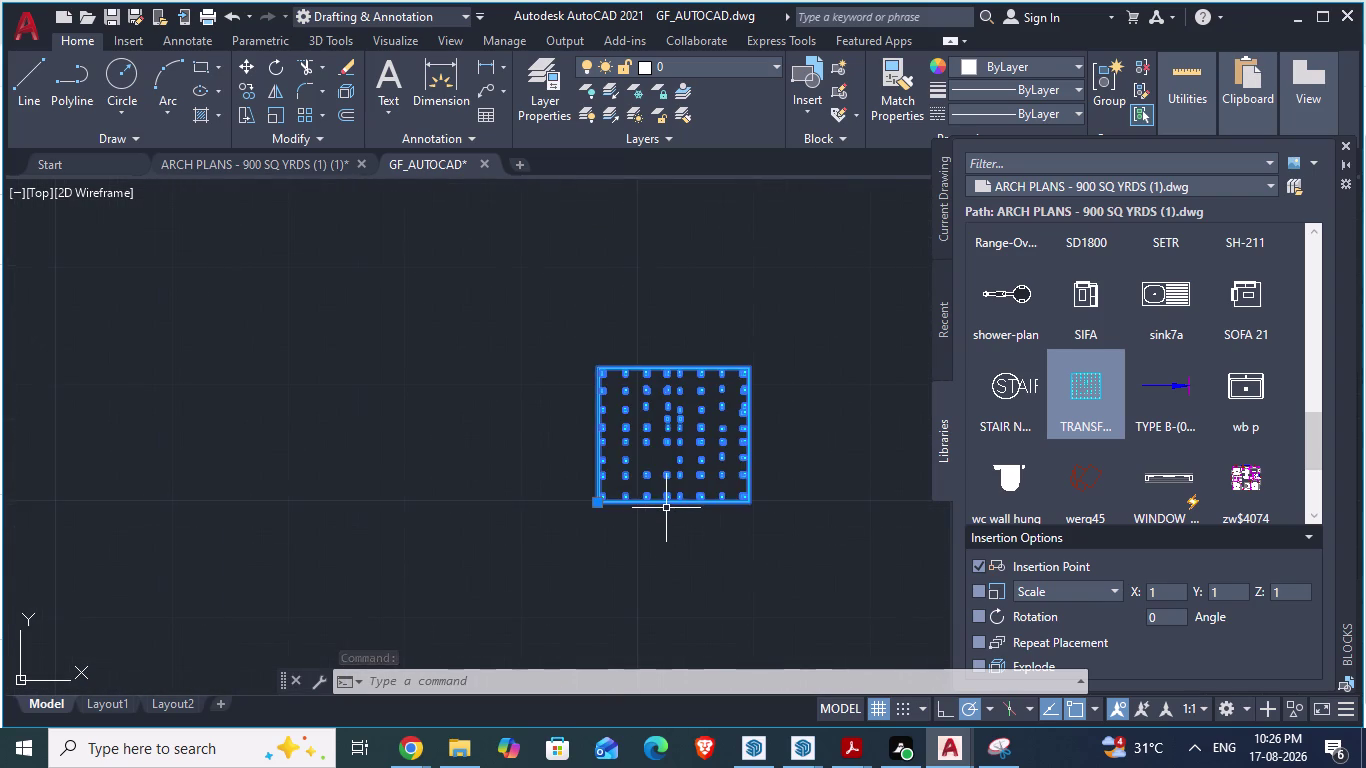
scroll(up, 3)
Clear the selection and undo four recent changes, including the grouped alignment.
key(Escape)
scroll(down, 3)
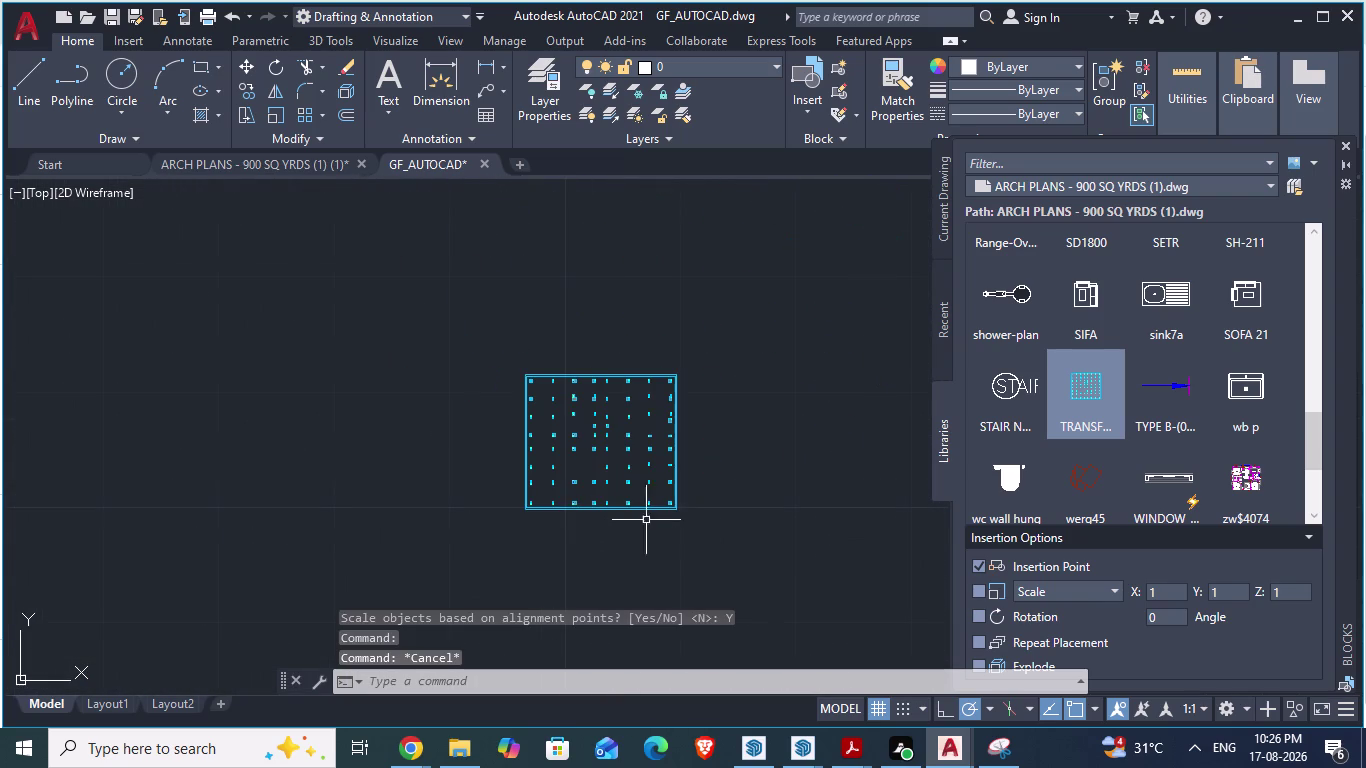
key(ctrl+z)
scroll(down, 3)
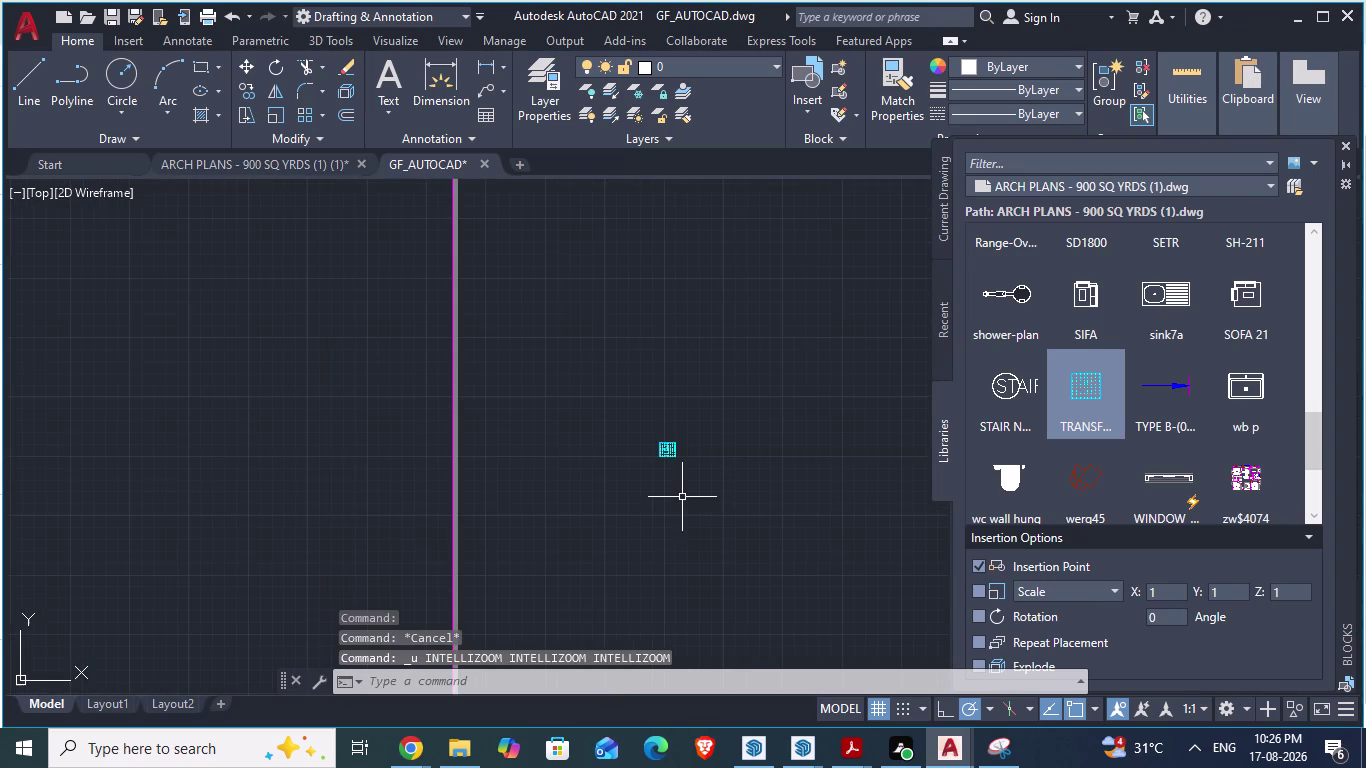
key(ctrl+z)
scroll(down, 3)
scroll(down, 3)
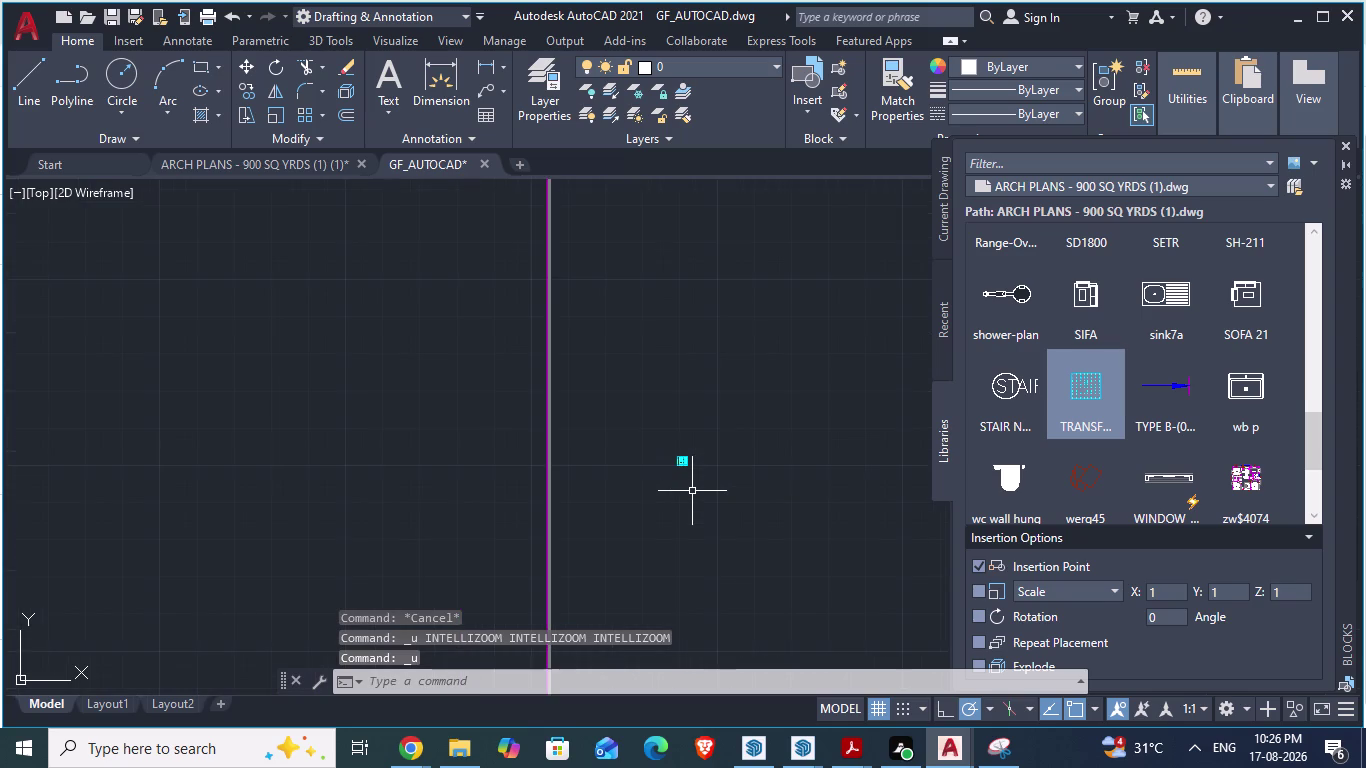
scroll(down, 3)
key(ctrl+z)
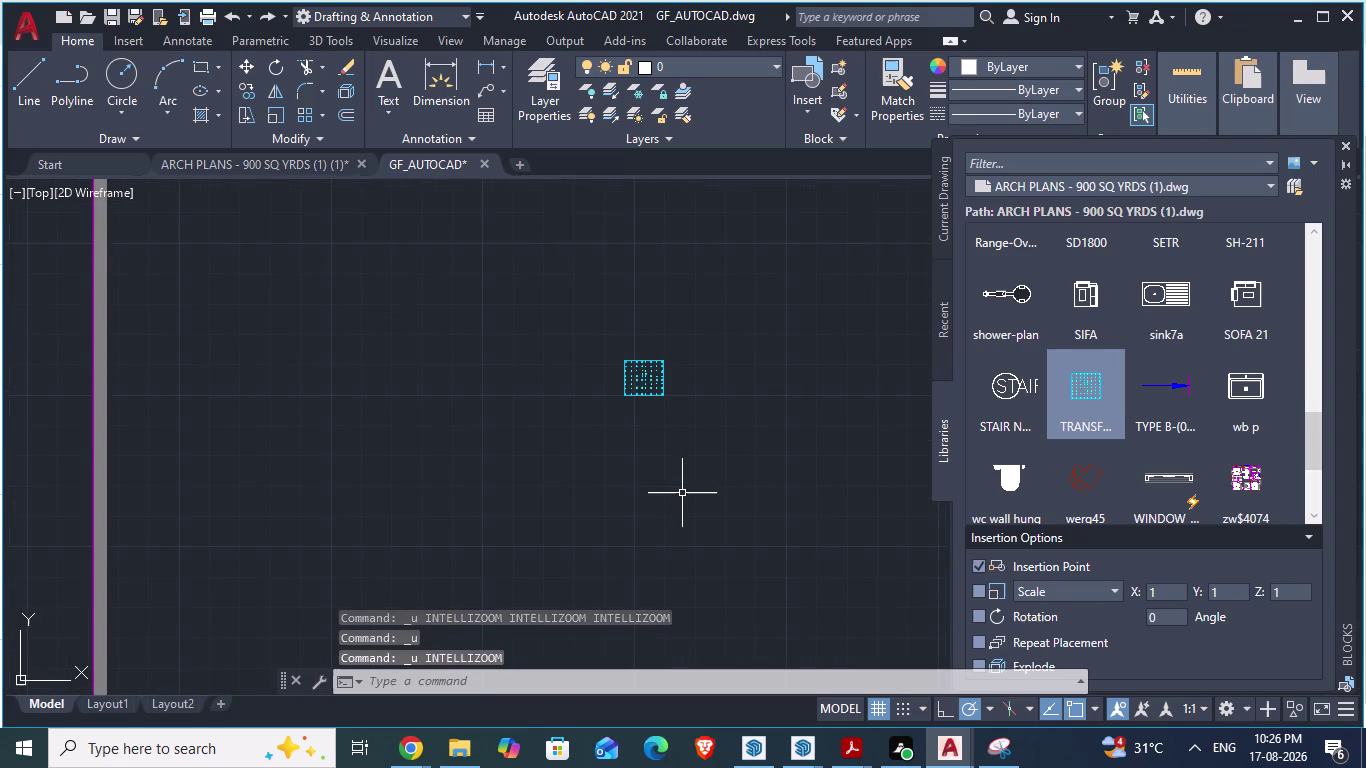
key(ctrl+z)
scroll(down, 3)
scroll(down, 3)
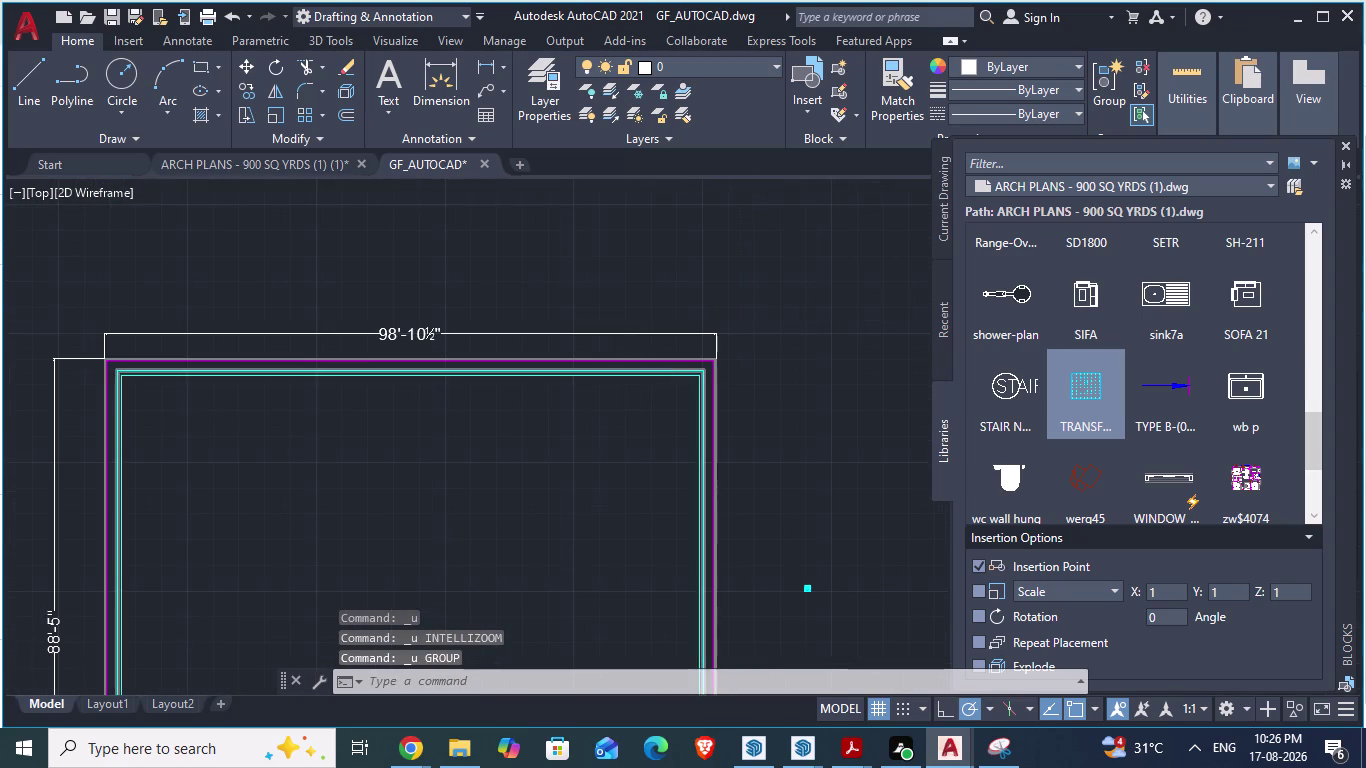
scroll(up, 3)
Undo one more change, cancel the pending command, and select the transfer-columns block.
key(space)
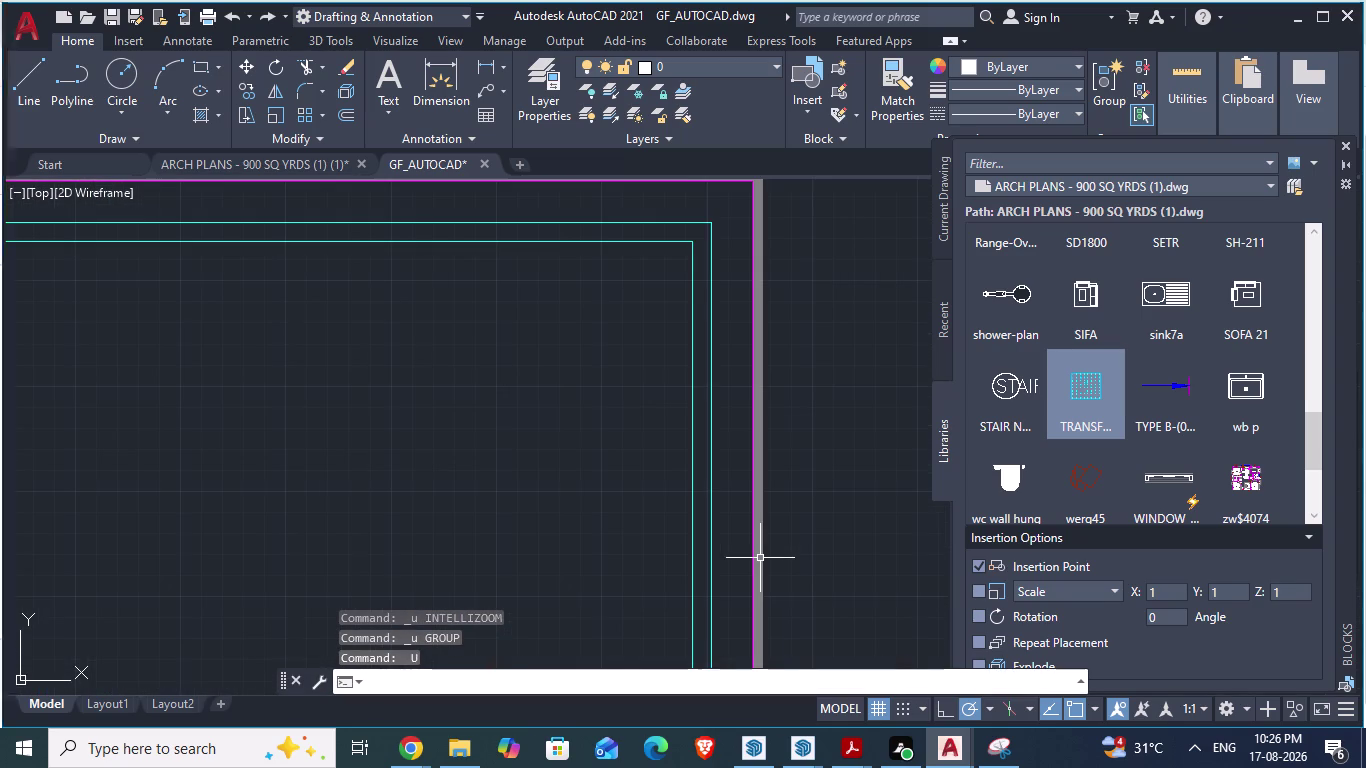
key(Escape)
scroll(down, 3)
scroll(down, 3)
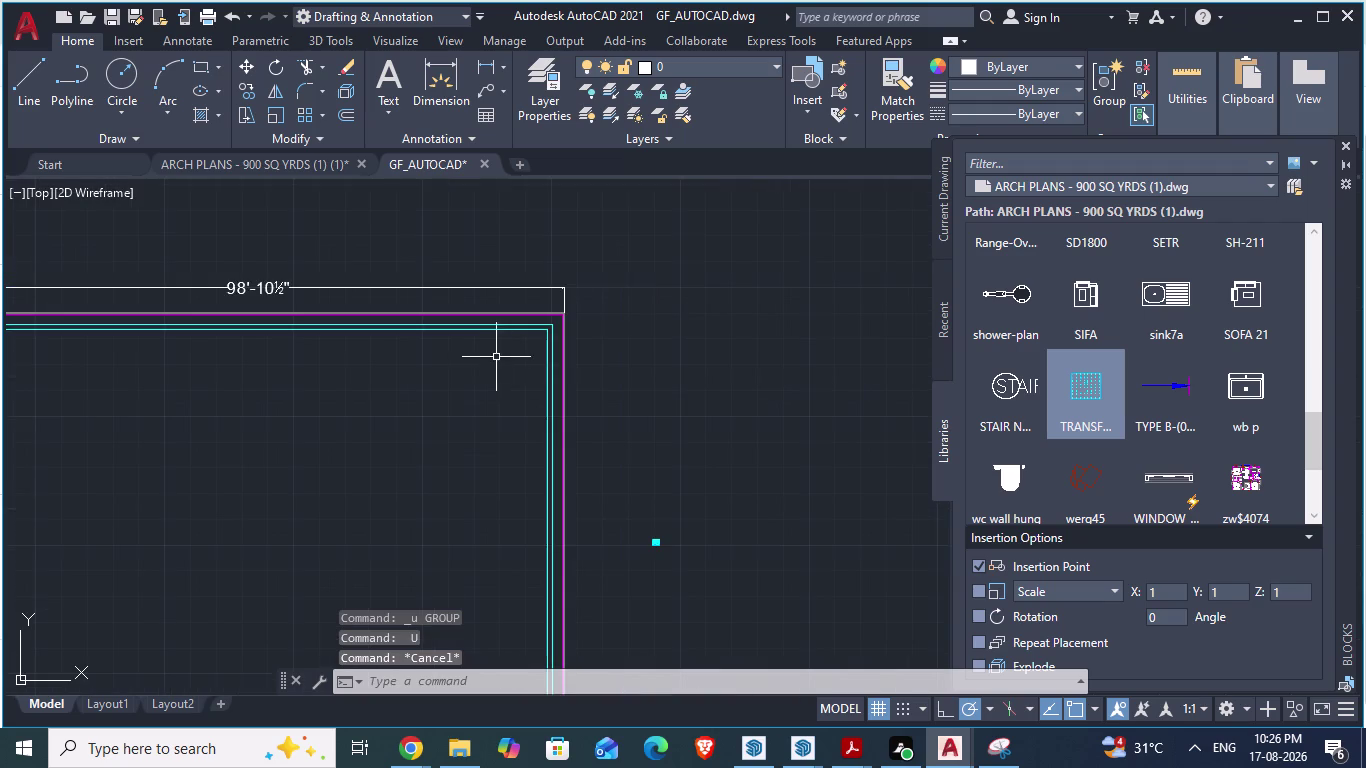
scroll(up, 3)
scroll(up, 3)
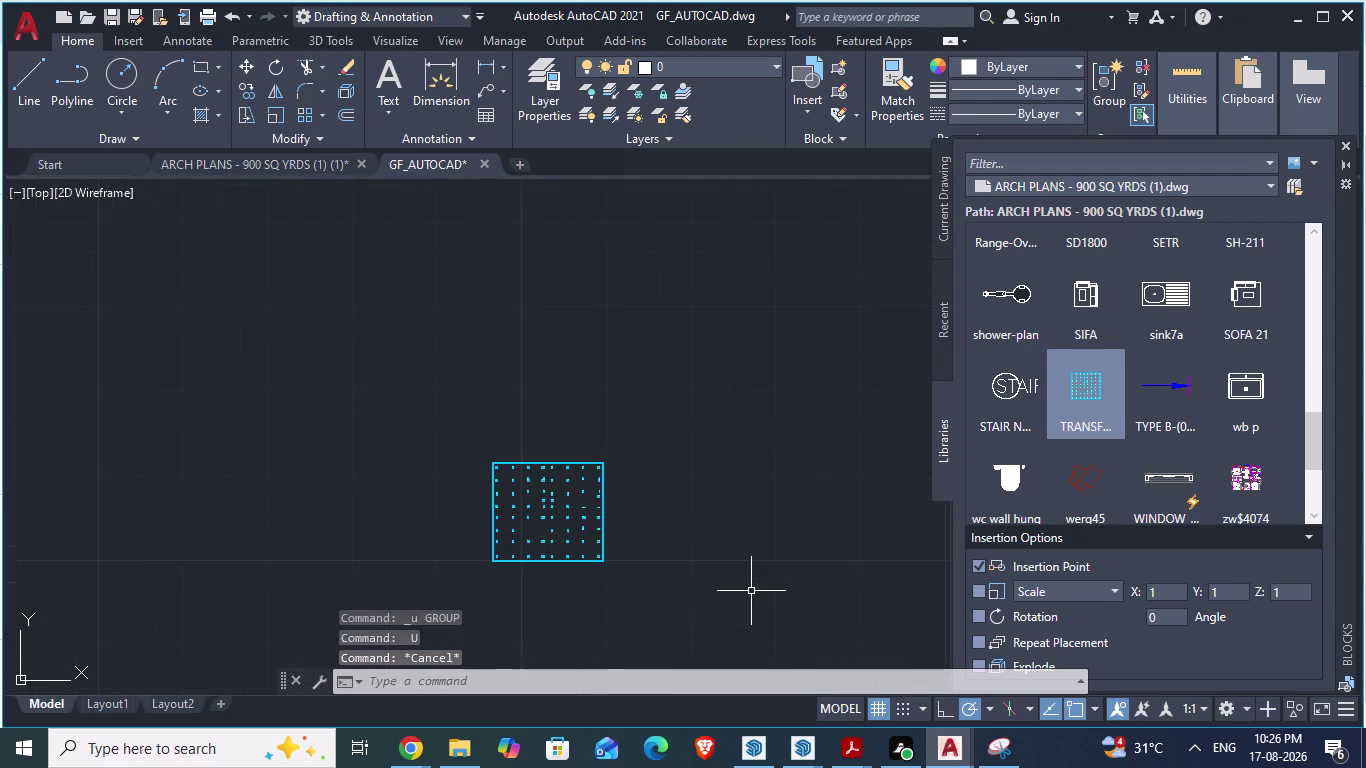
scroll(up, 3)
scroll(down, 3)
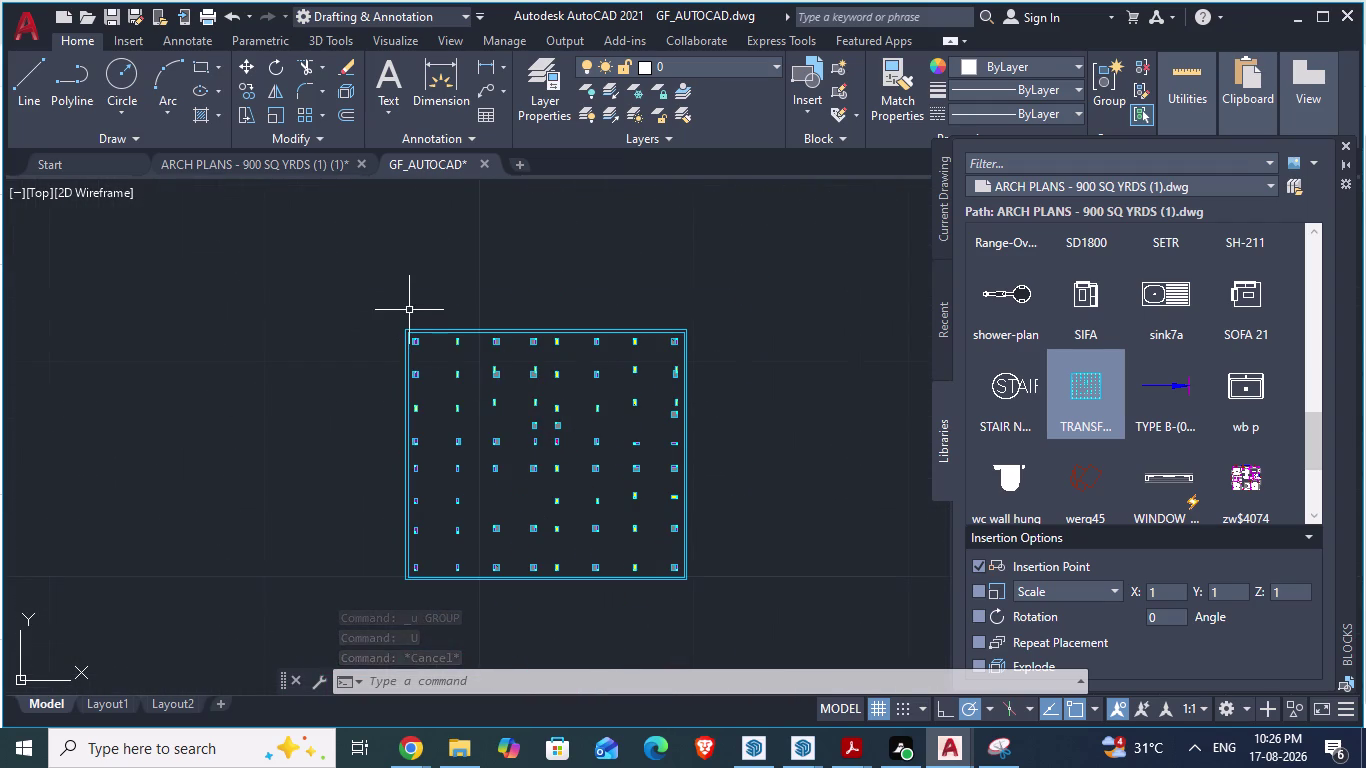
scroll(up, 3)
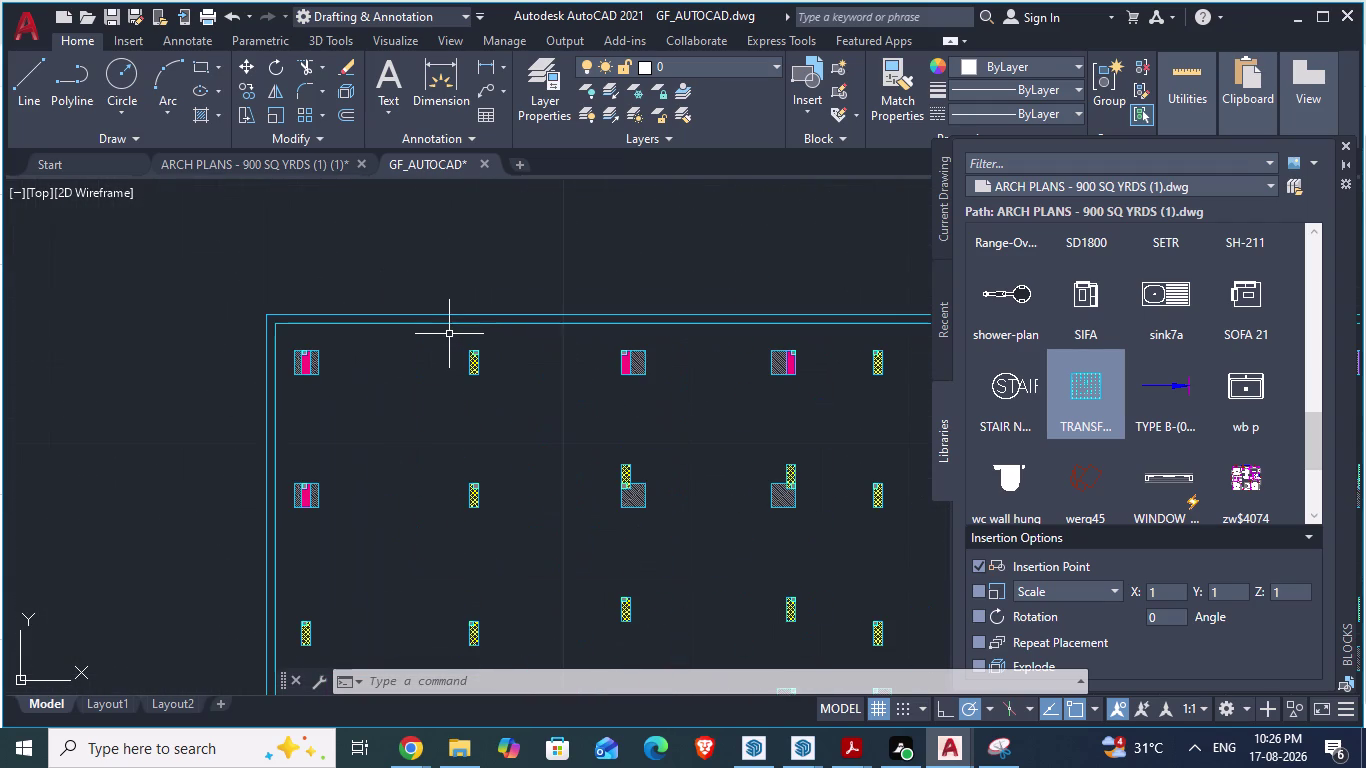
click(445, 324)
scroll(down, 3)
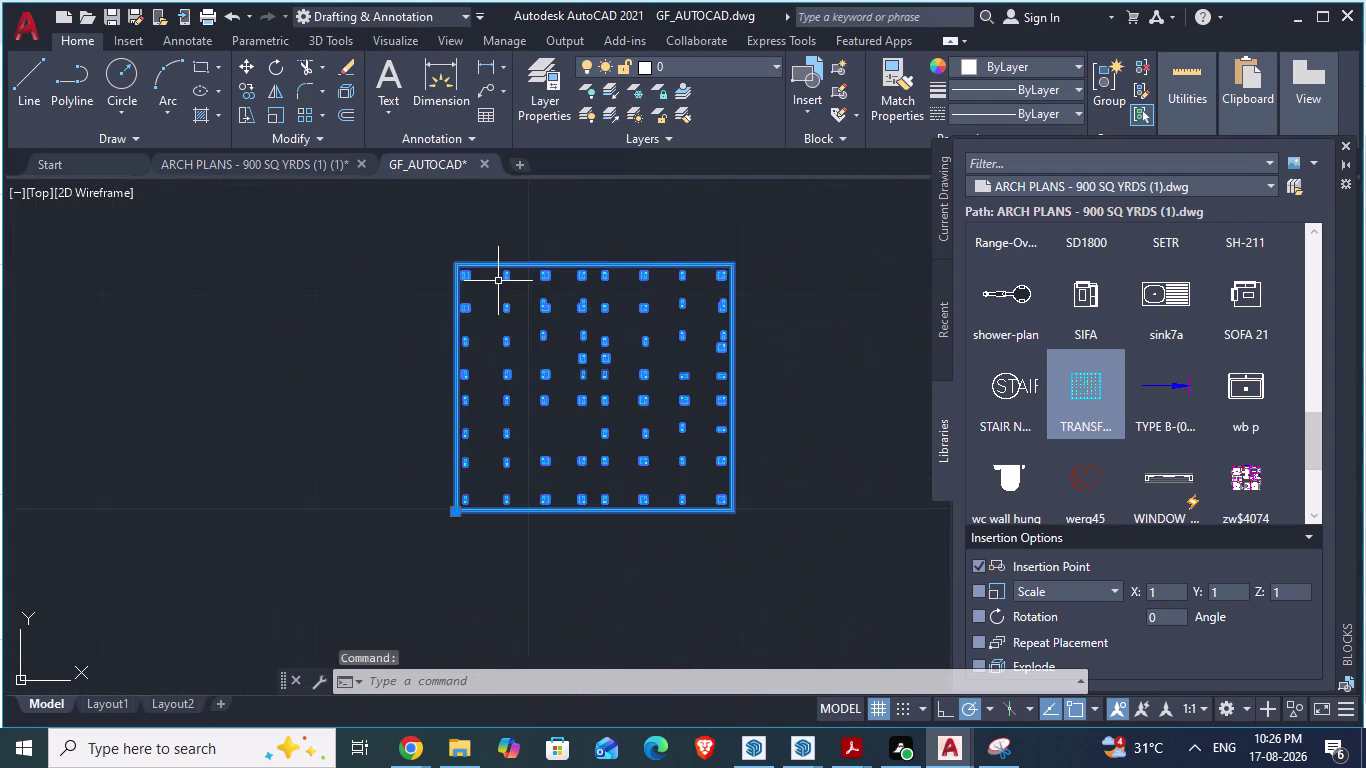
scroll(down, 3)
Run ALIGN on the block, matching its first corner to the plot boundary corner.
text(ali)
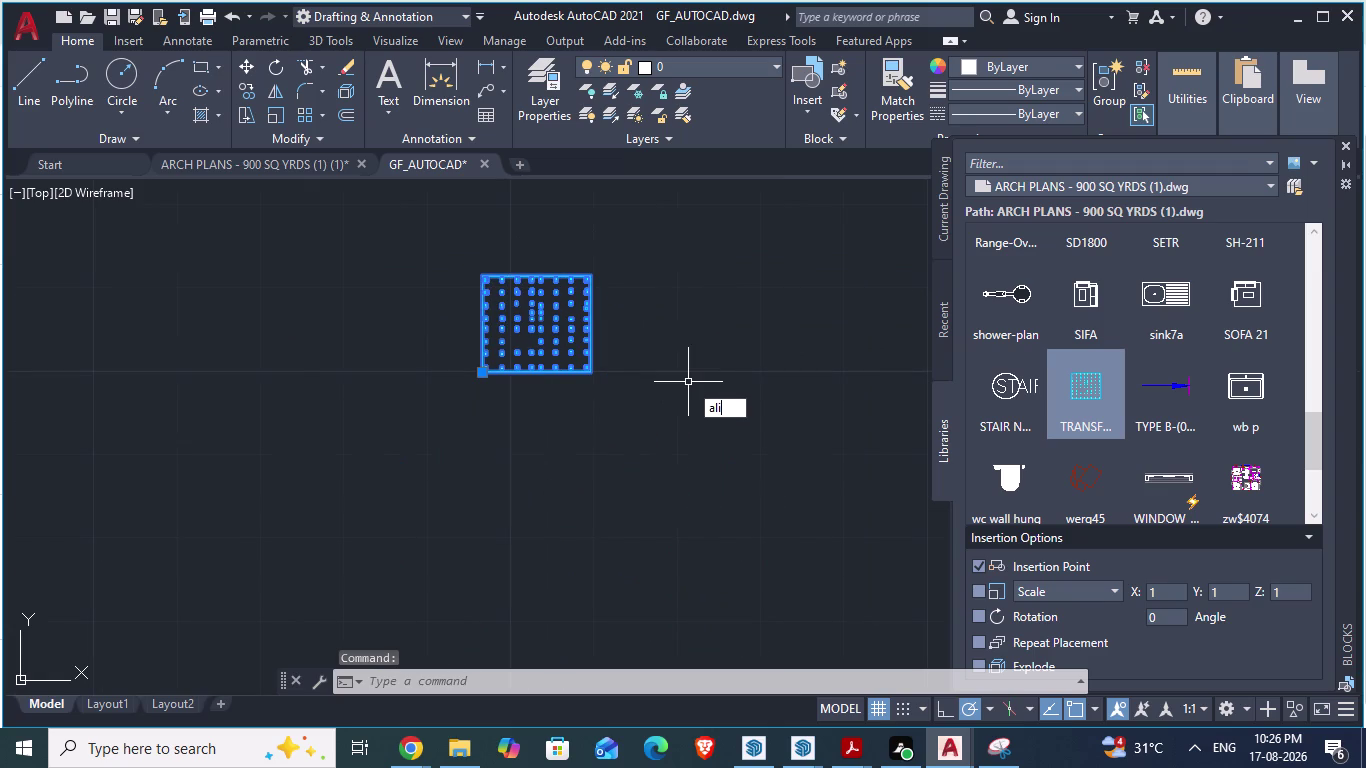
text(gn)
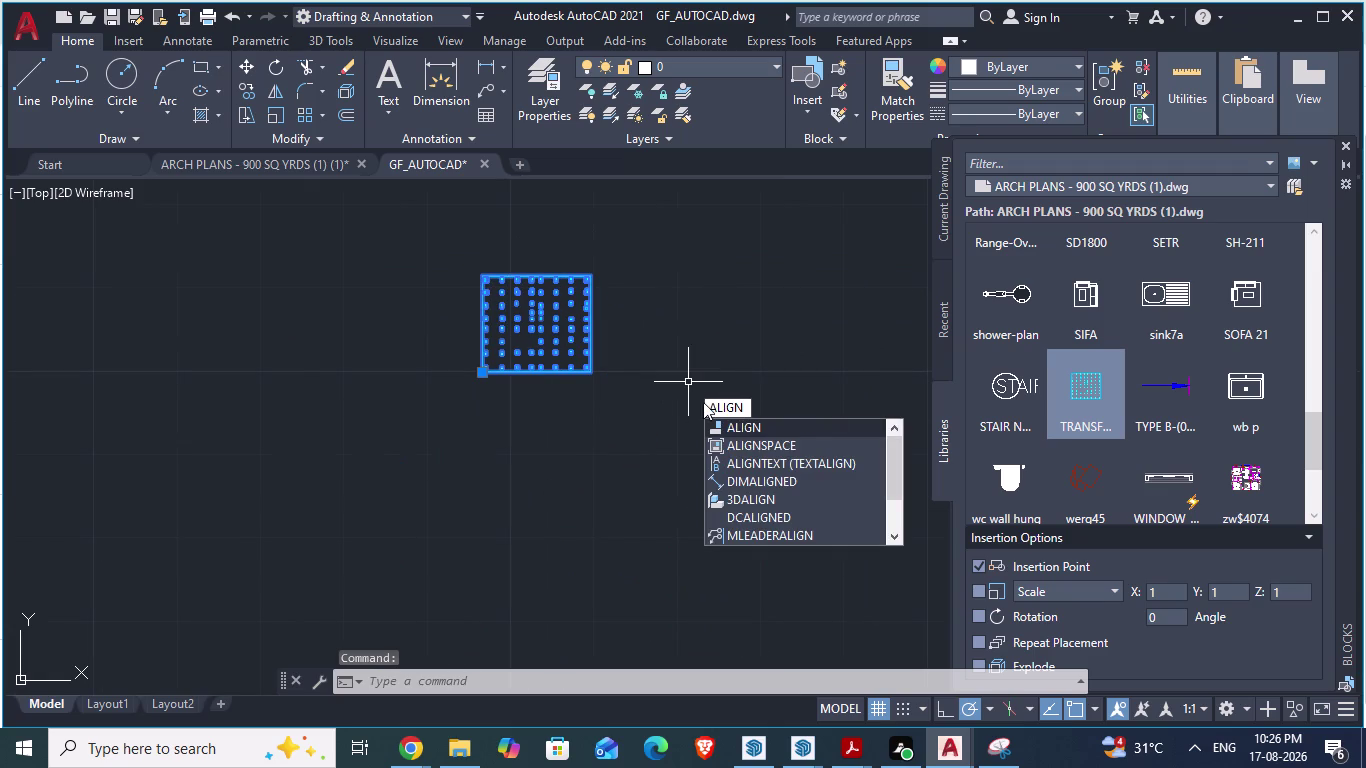
click(733, 425)
scroll(down, 3)
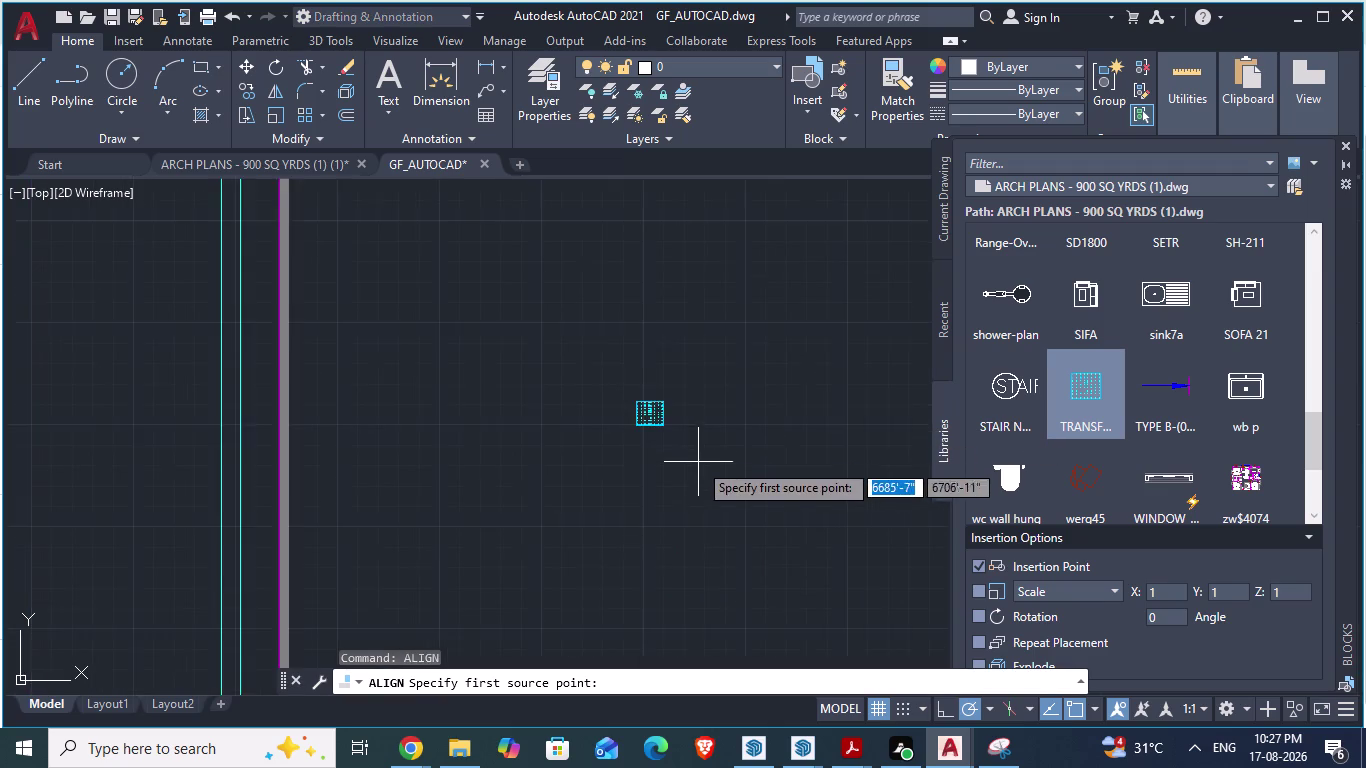
scroll(down, 3)
scroll(up, 3)
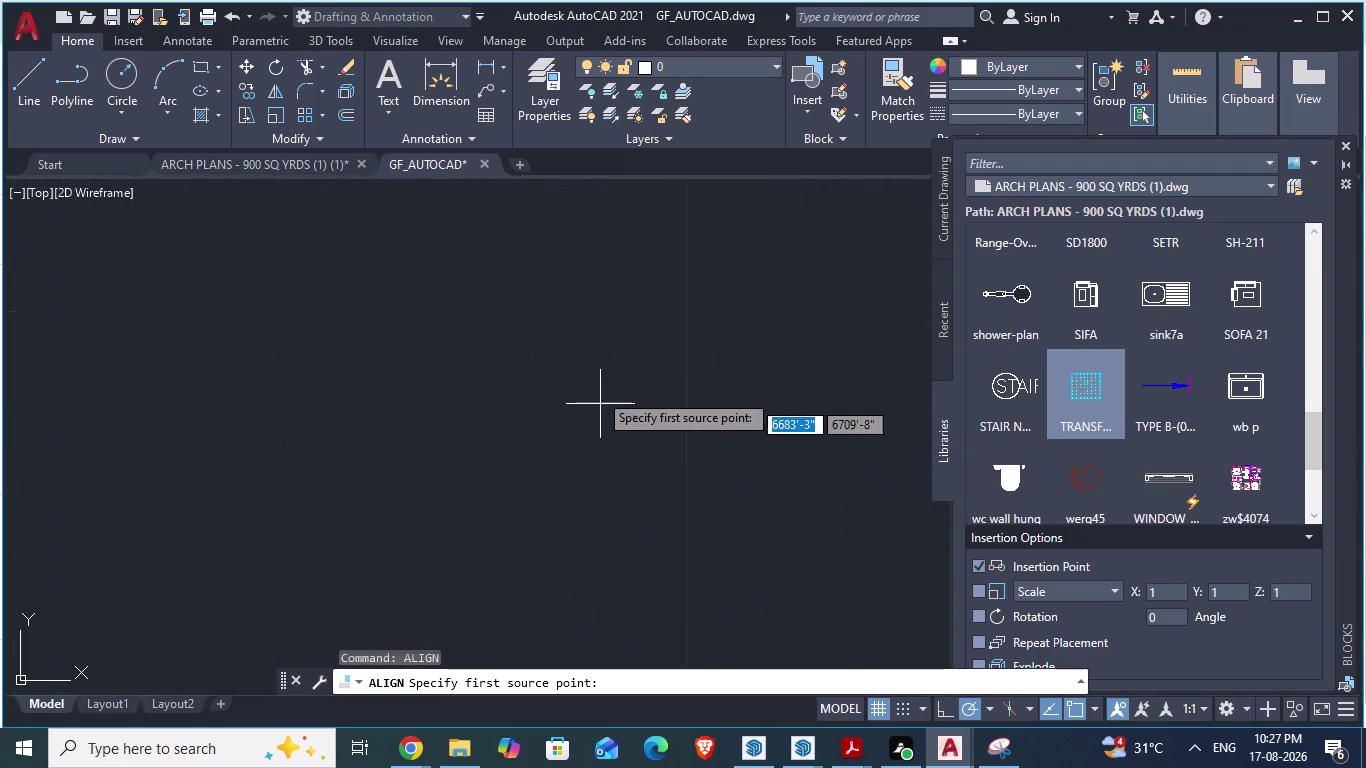
scroll(down, 3)
scroll(down, 3)
scroll(up, 3)
scroll(up, 3)
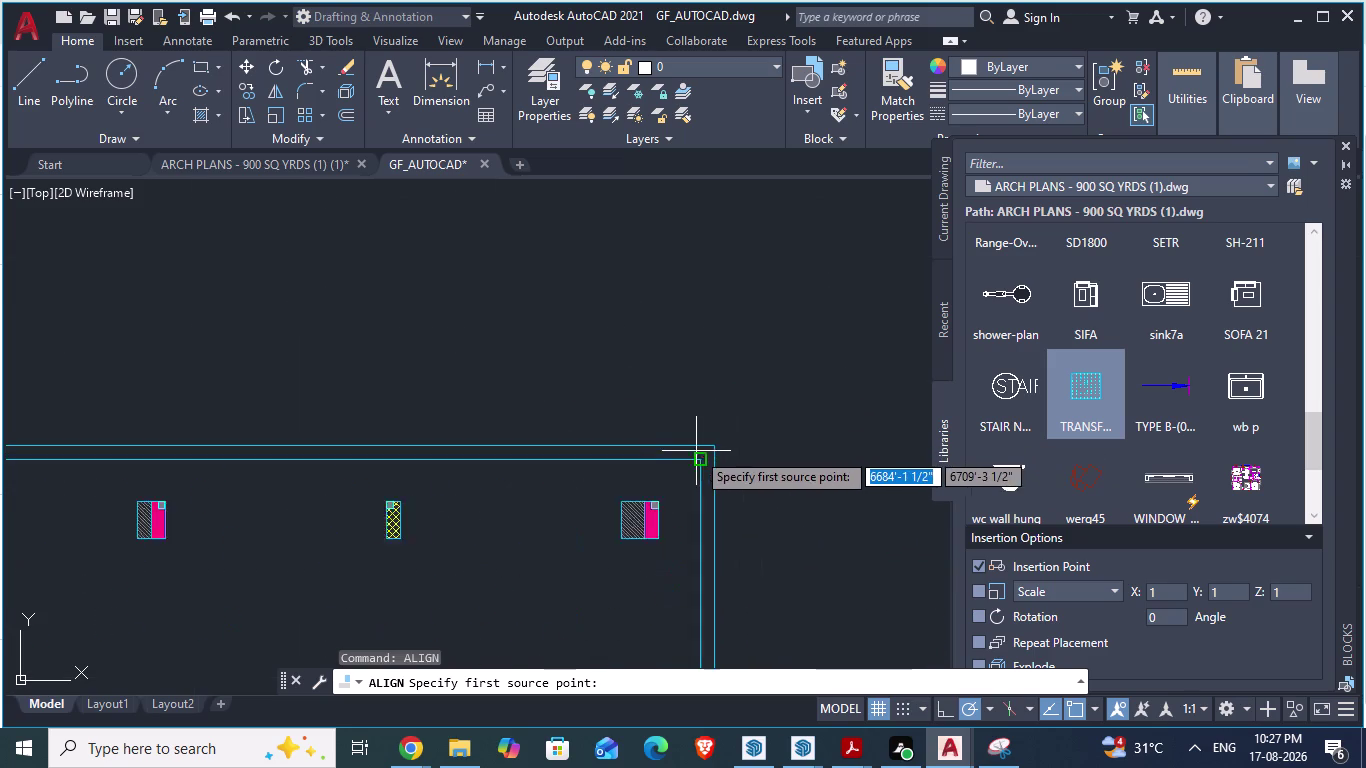
scroll(up, 3)
click(735, 445)
scroll(down, 3)
scroll(down, 3)
scroll(down, 3)
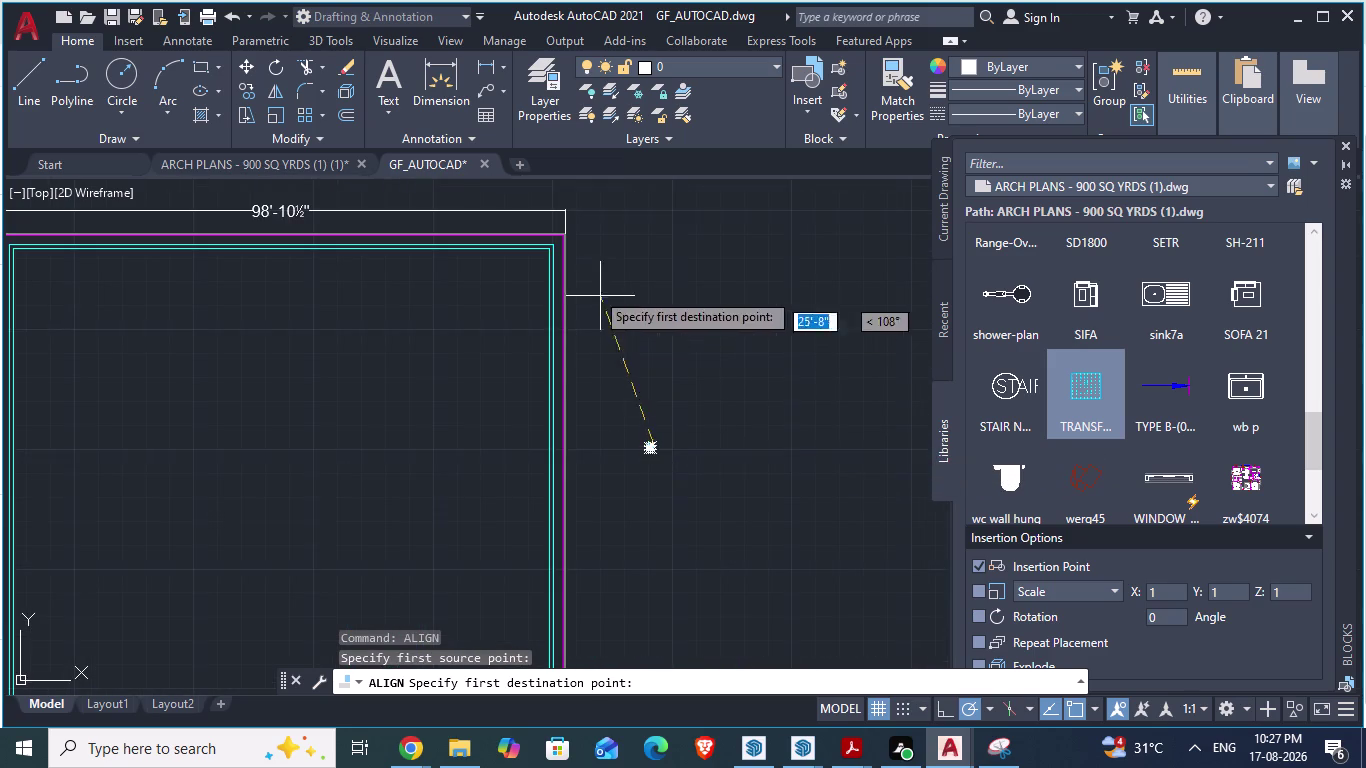
scroll(up, 3)
scroll(up, 3)
scroll(down, 3)
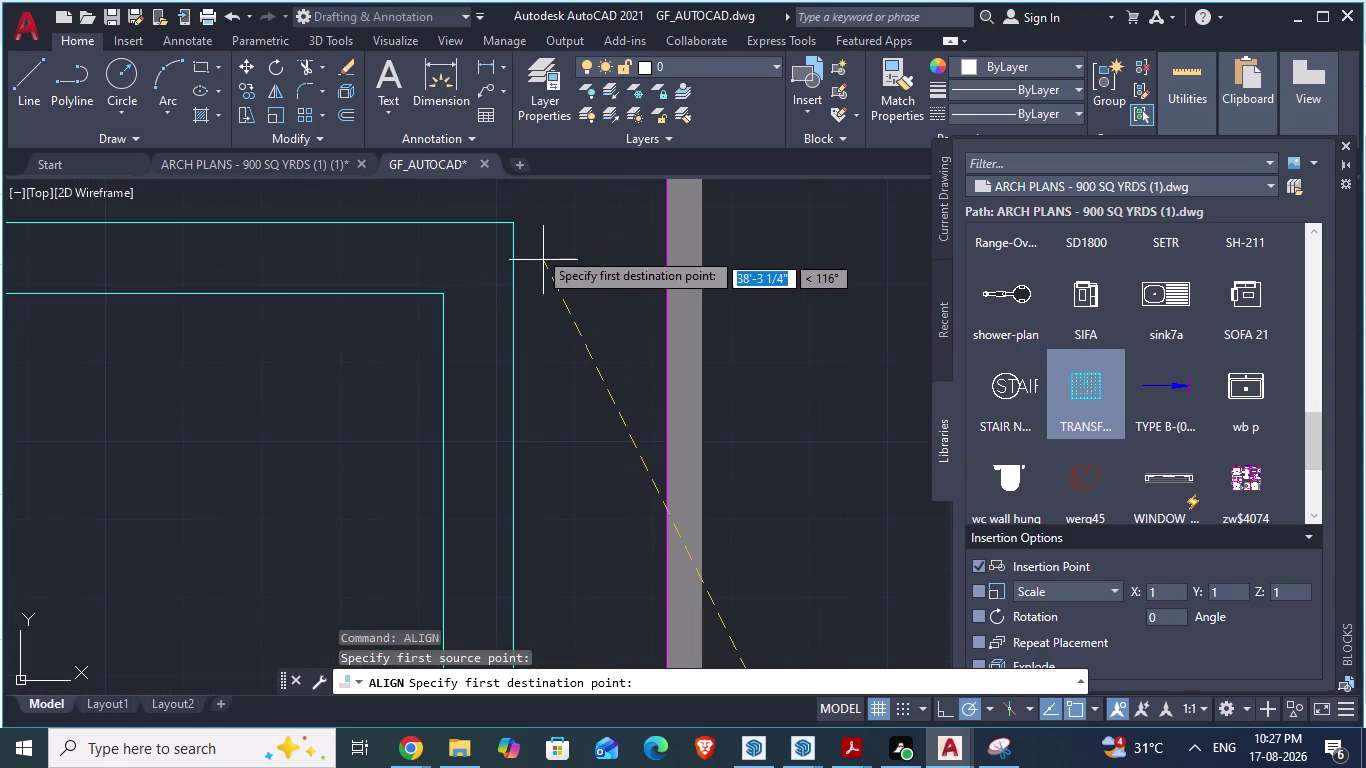
click(519, 227)
scroll(down, 3)
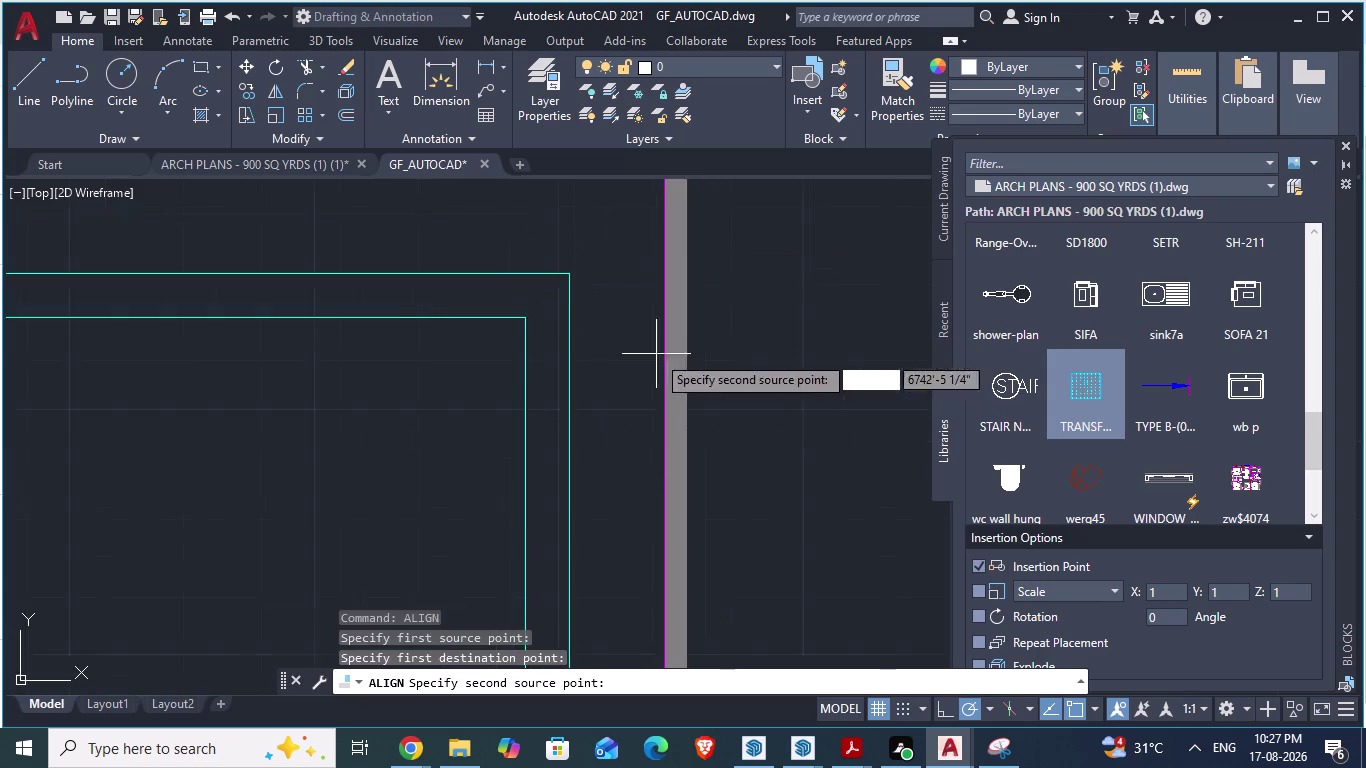
scroll(down, 3)
scroll(down, 3)
scroll(up, 3)
scroll(up, 3)
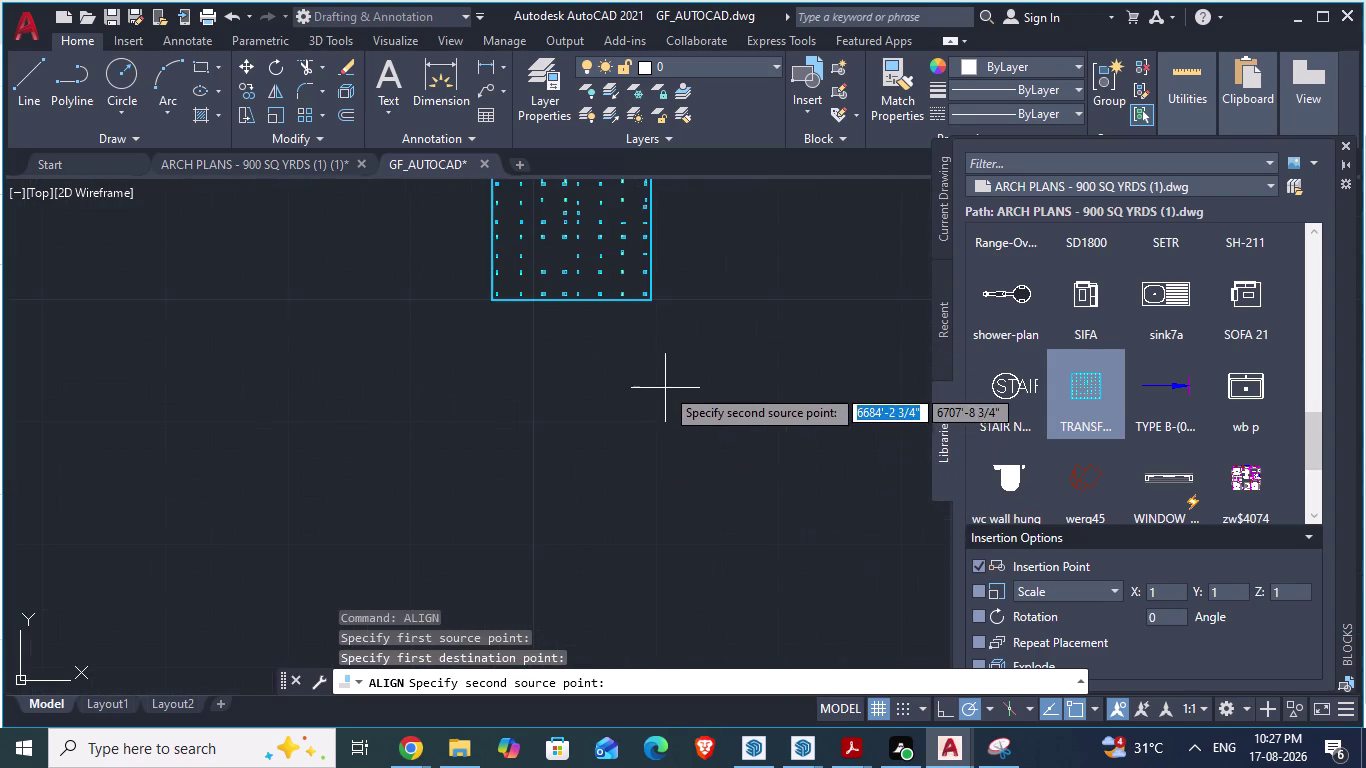
scroll(up, 3)
scroll(up, 3)
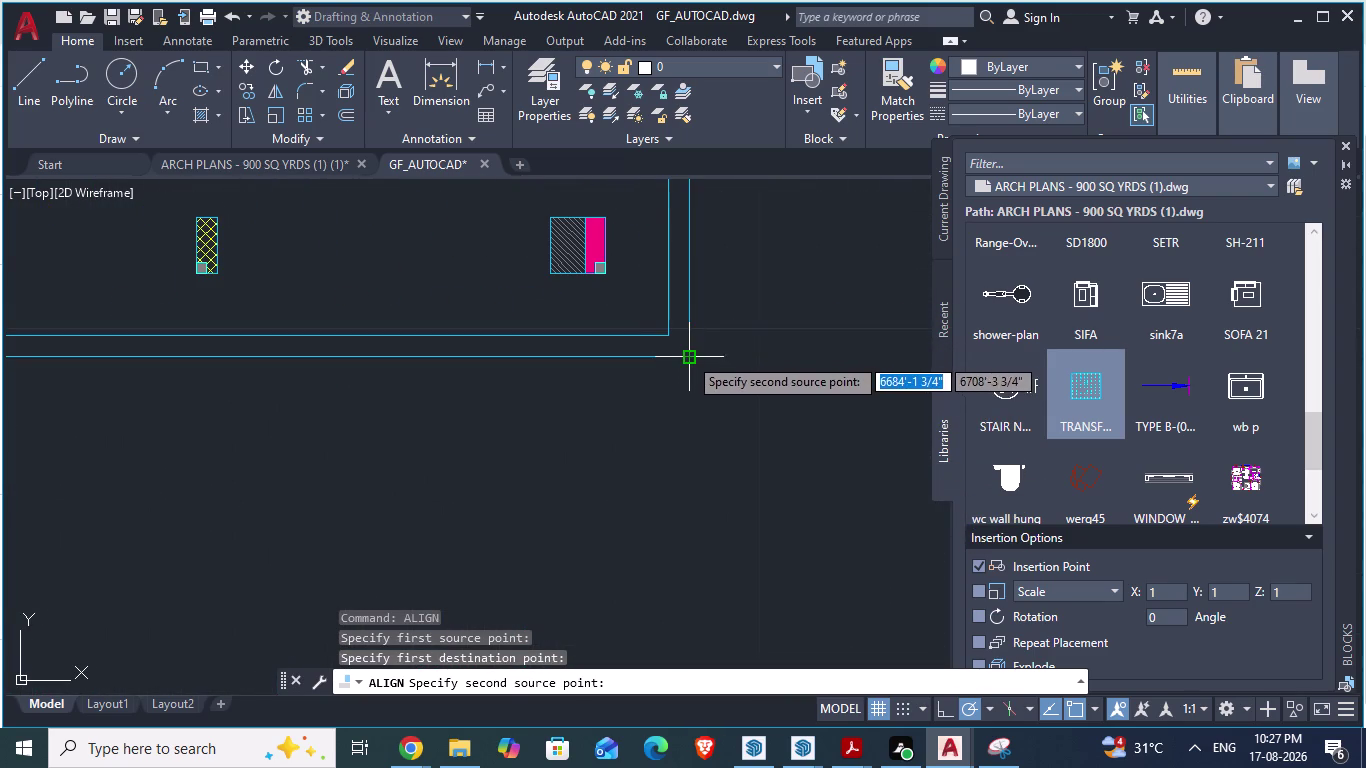
Match the block's second corner to the boundary and scale the block to fit.
click(688, 356)
scroll(down, 3)
scroll(down, 3)
scroll(down, 3)
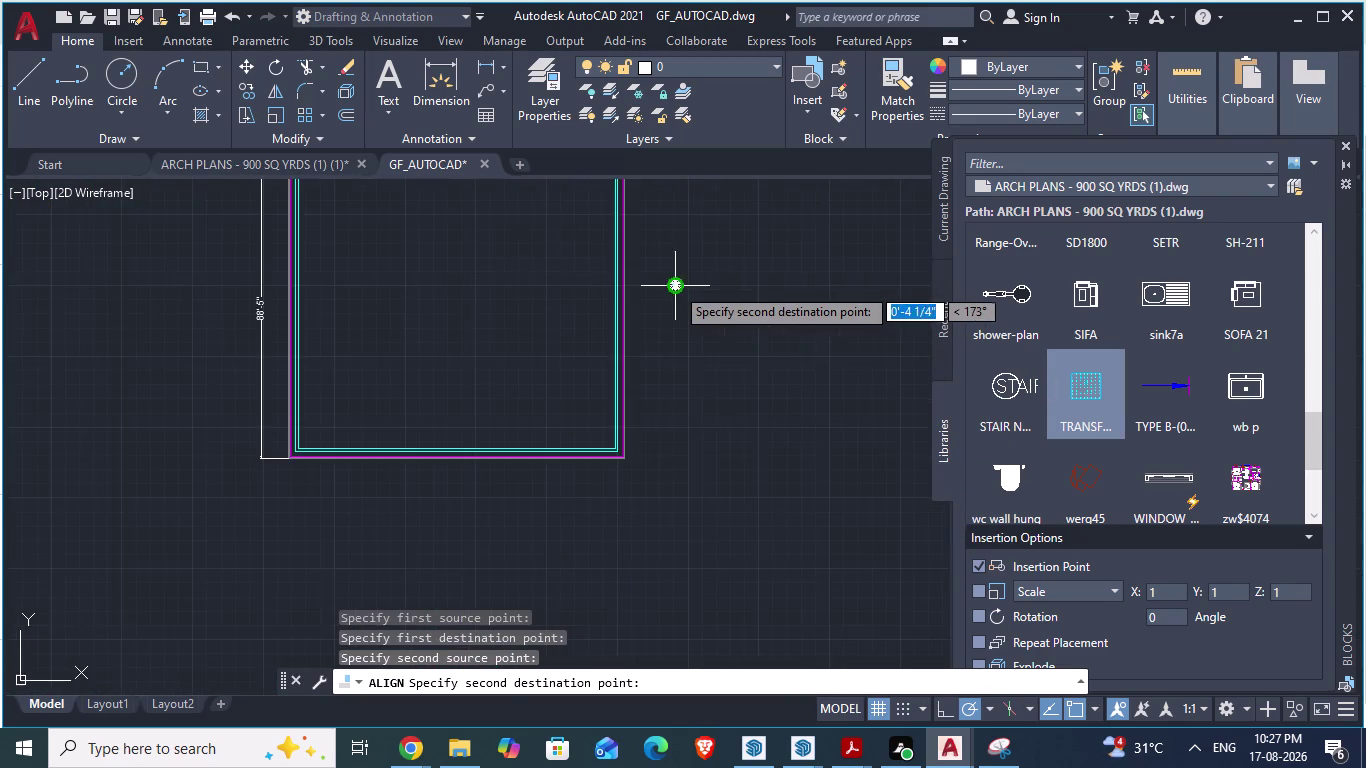
scroll(up, 3)
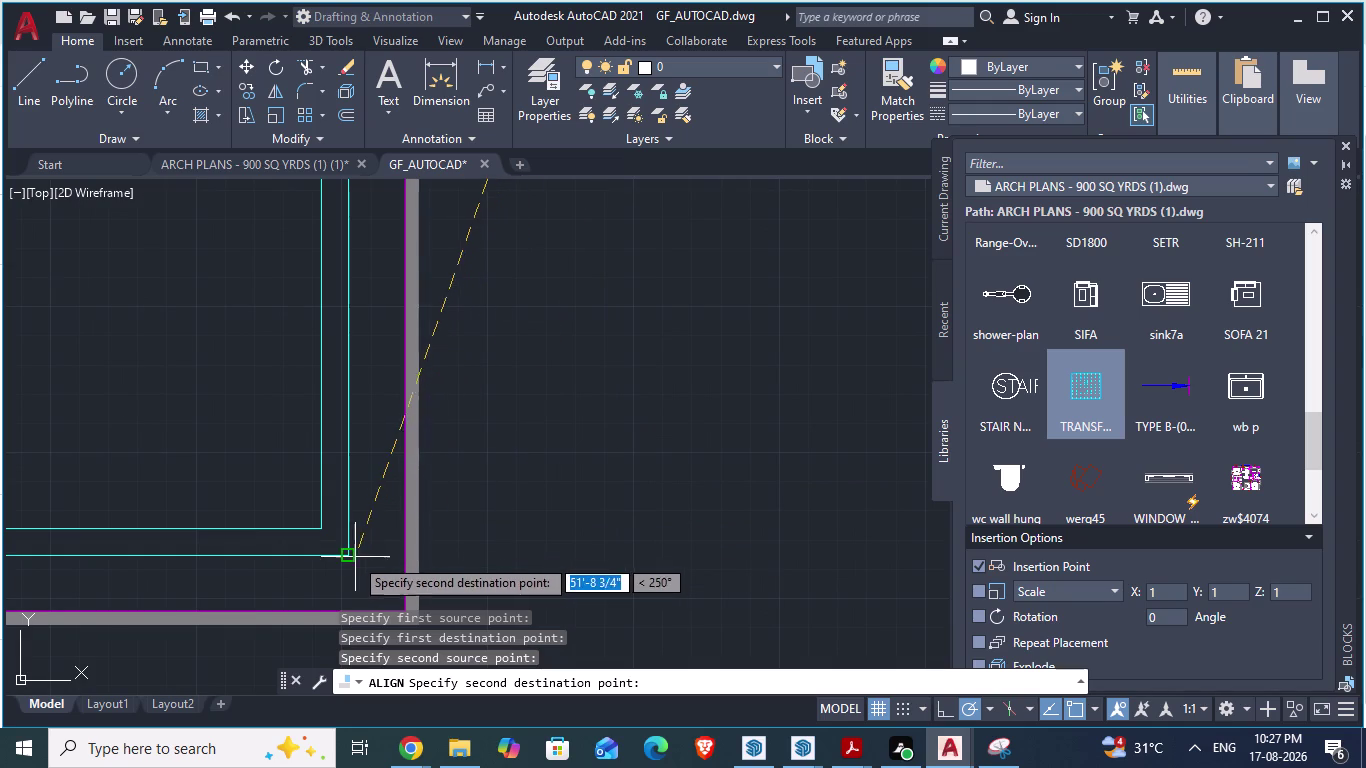
click(353, 557)
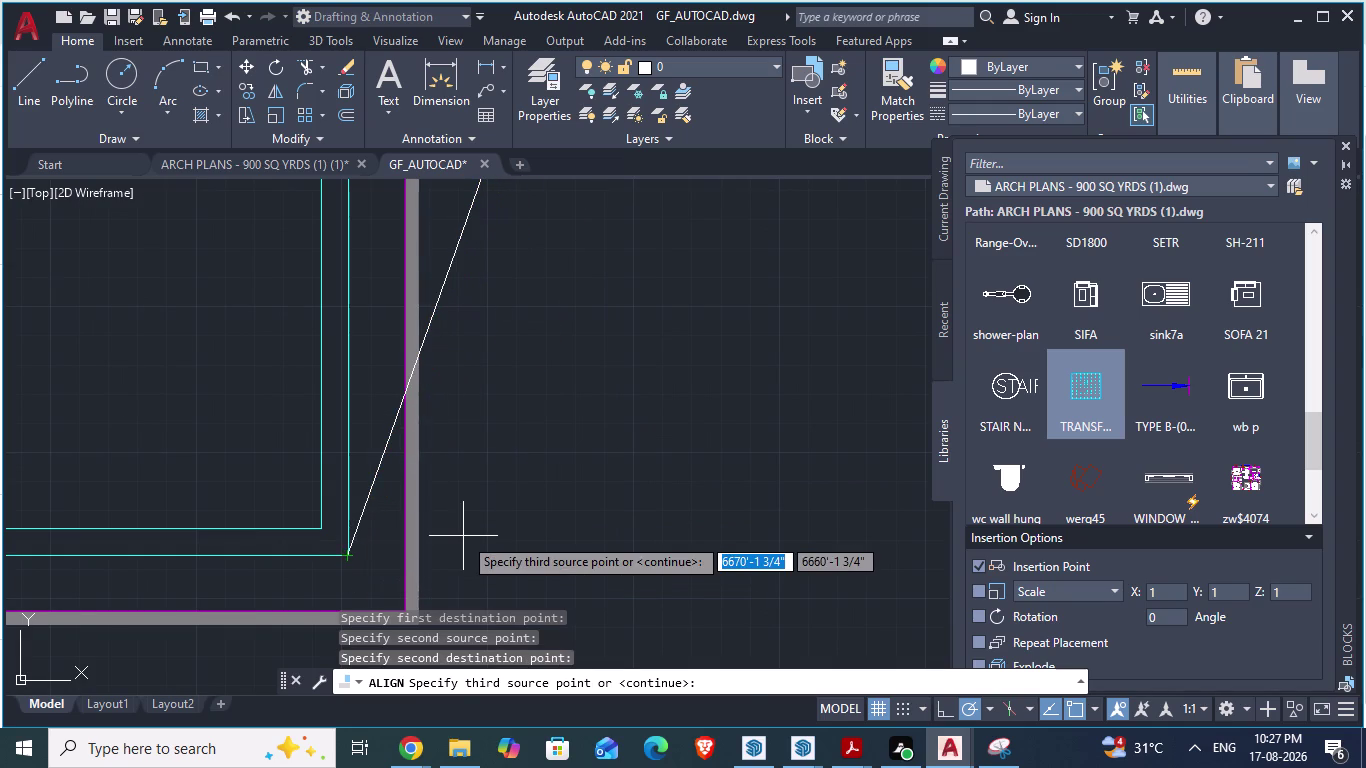
key(Return)
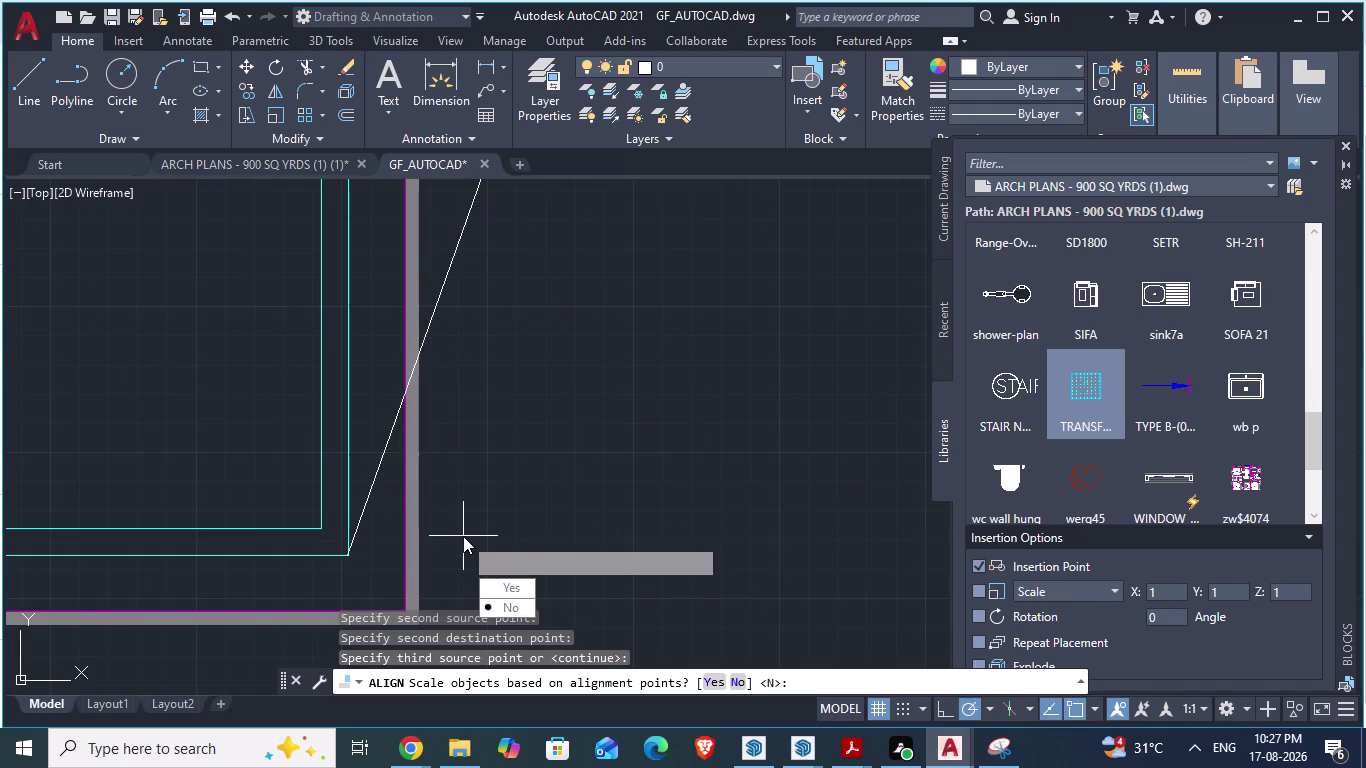
drag(525, 586, 463, 536)
scroll(down, 3)
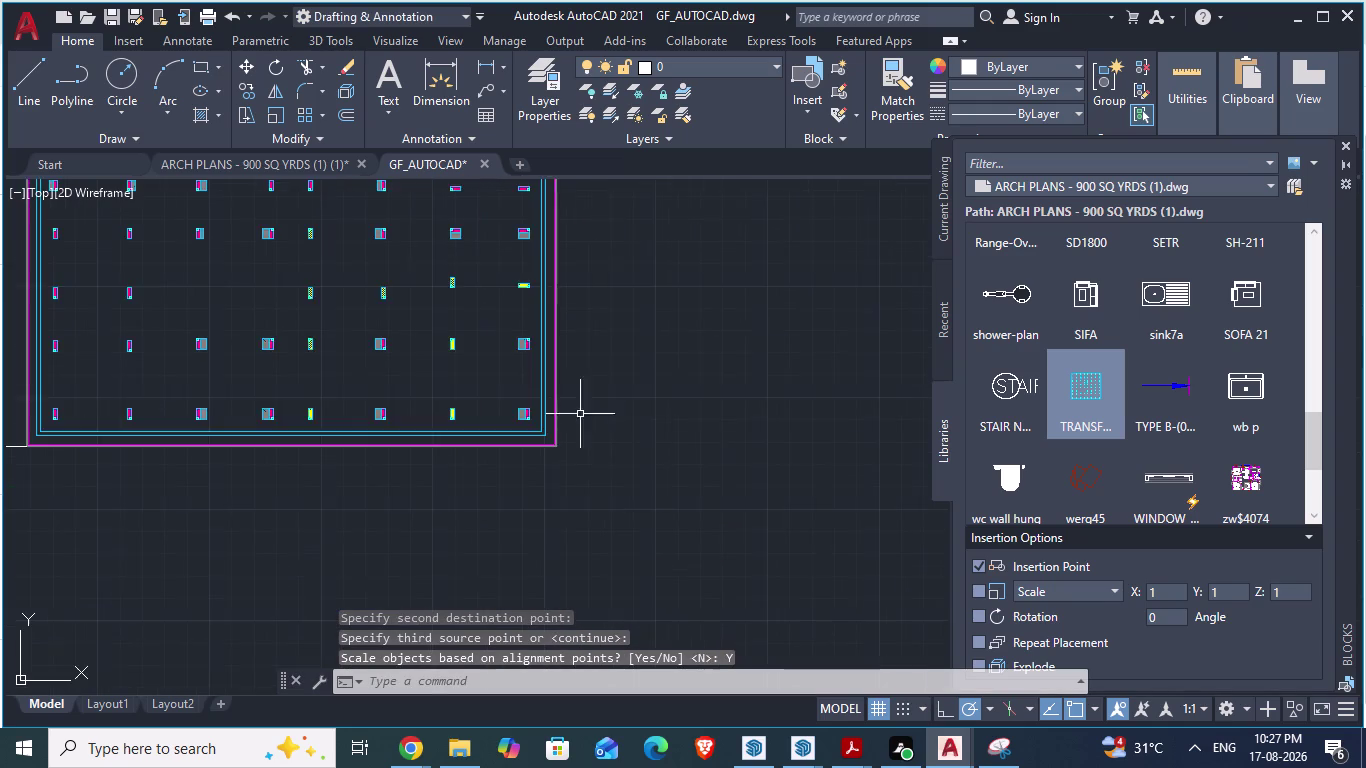
Undo the scaled alignment and the grouping, then select the small transfer-columns block.
scroll(down, 3)
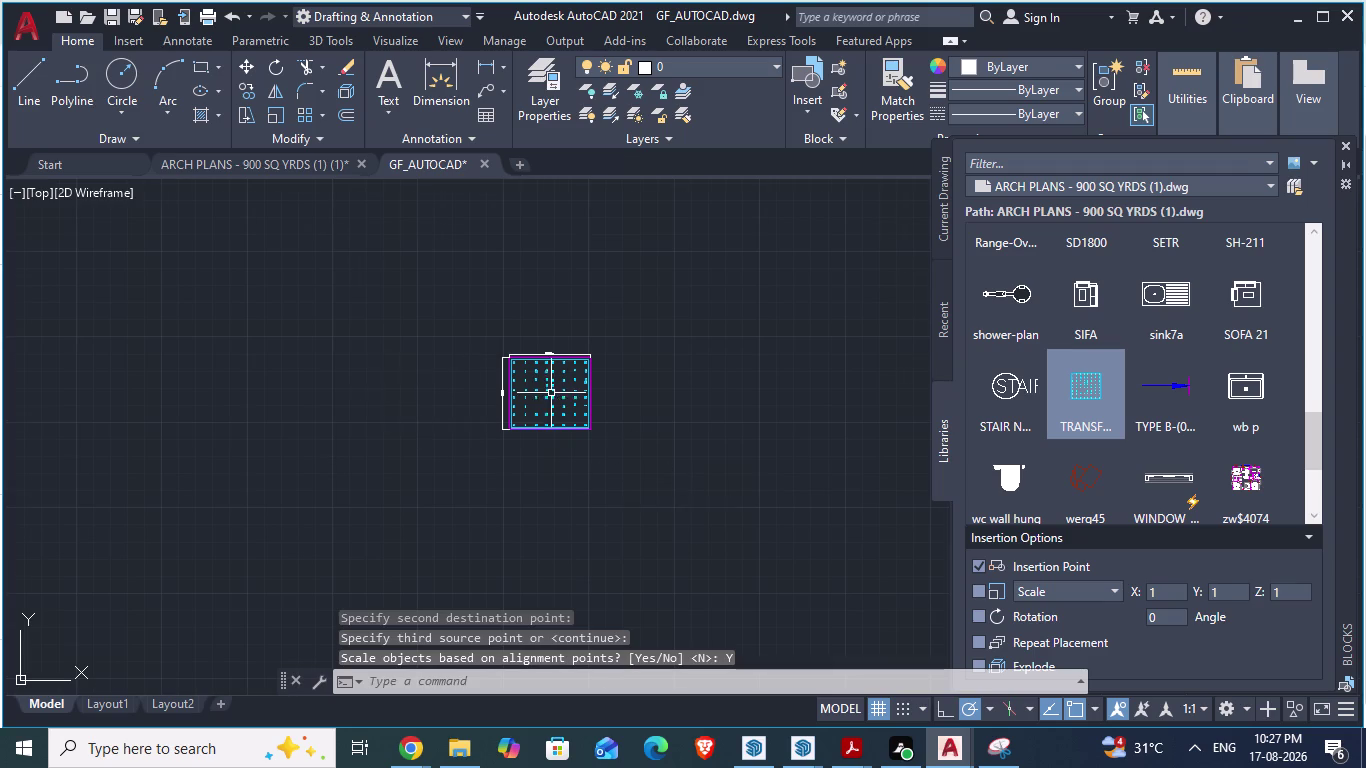
scroll(up, 3)
scroll(up, 3)
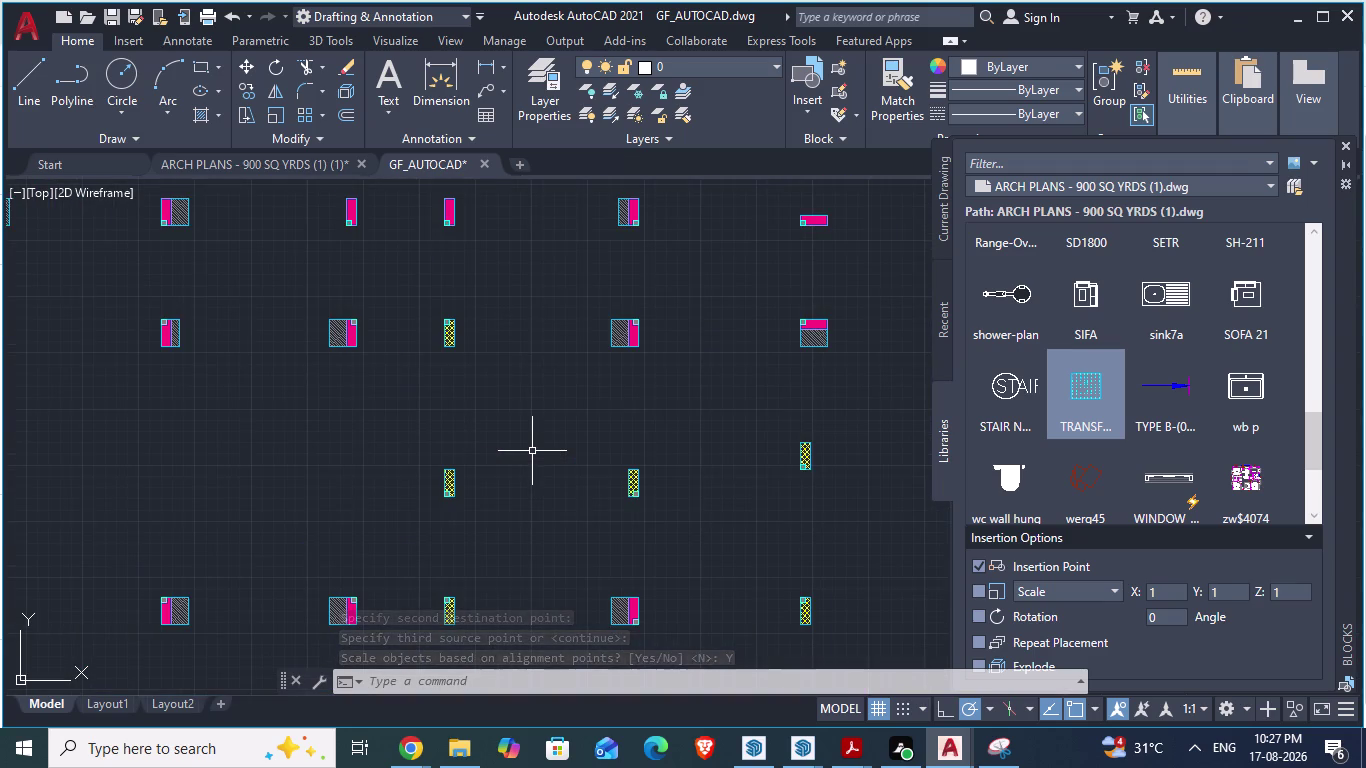
scroll(down, 3)
scroll(up, 3)
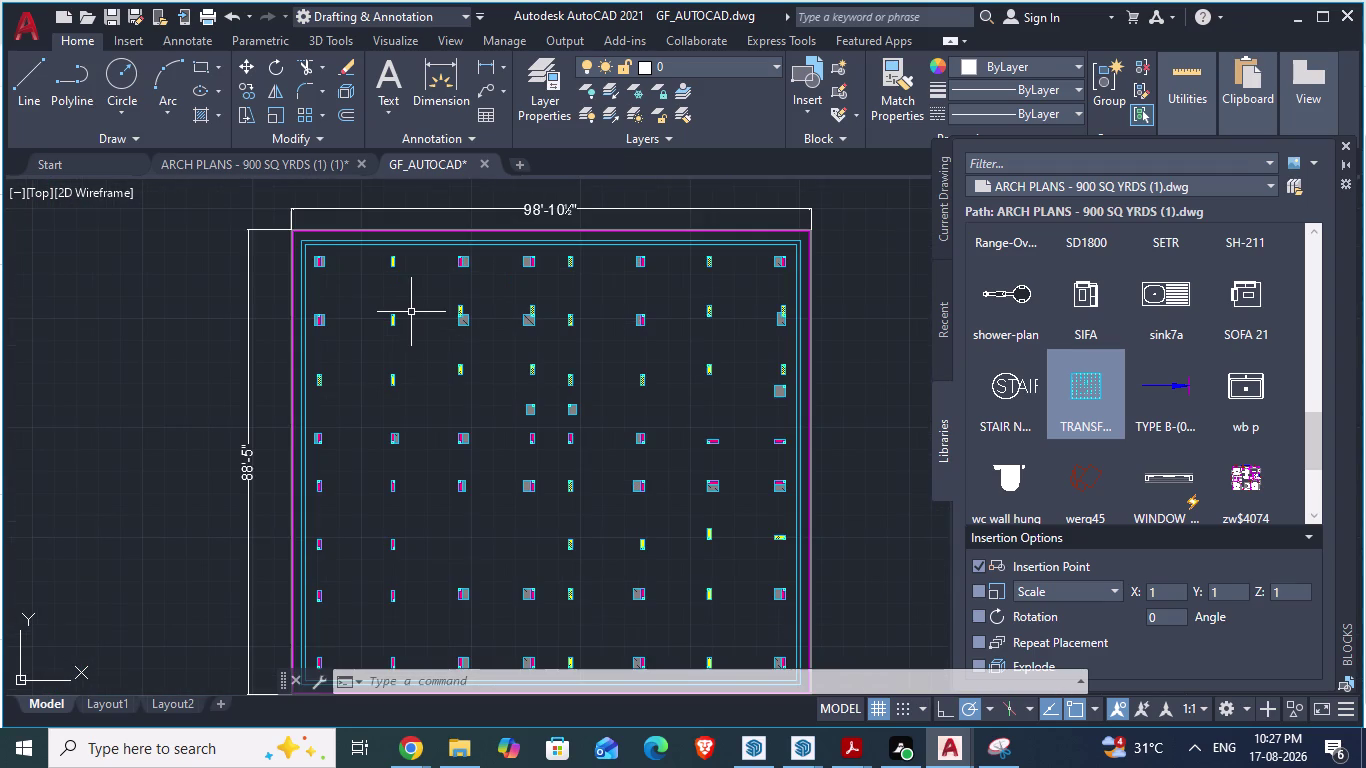
scroll(up, 3)
scroll(down, 3)
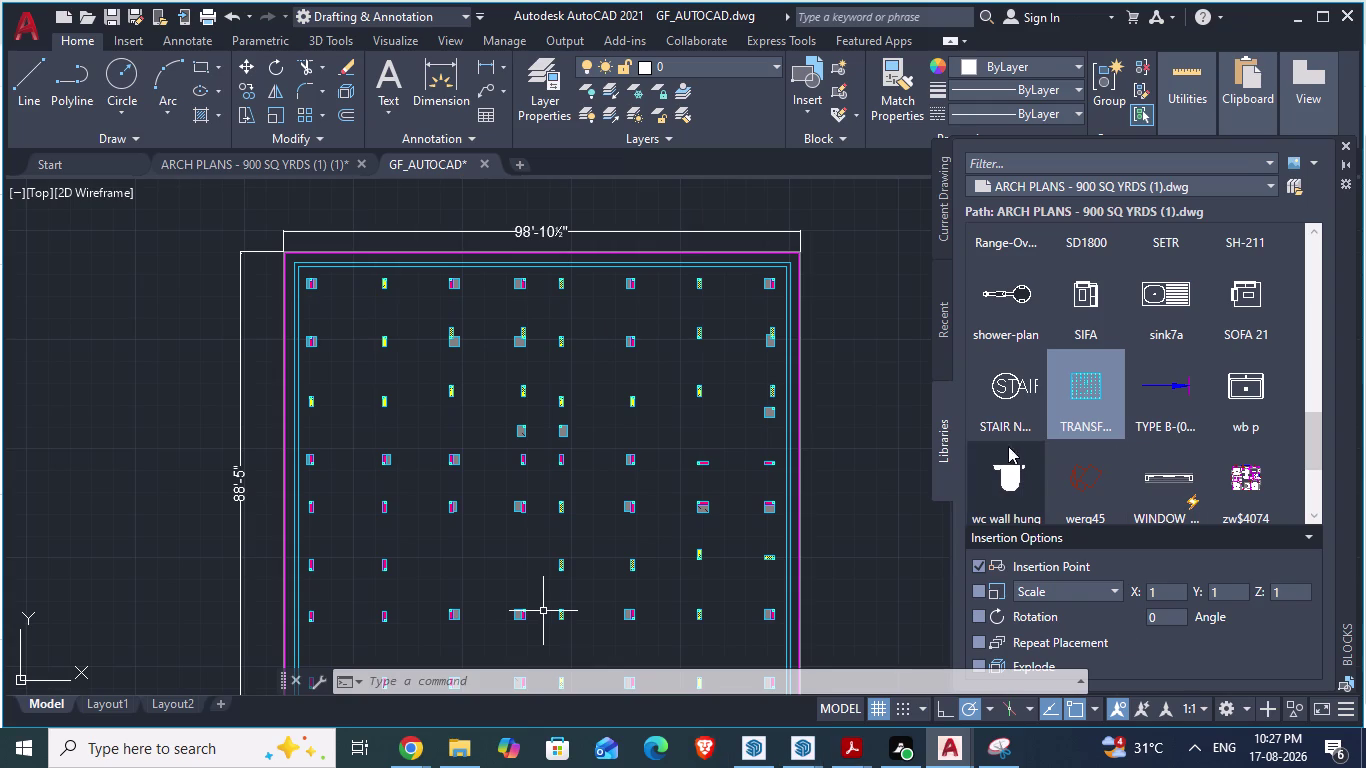
scroll(down, 3)
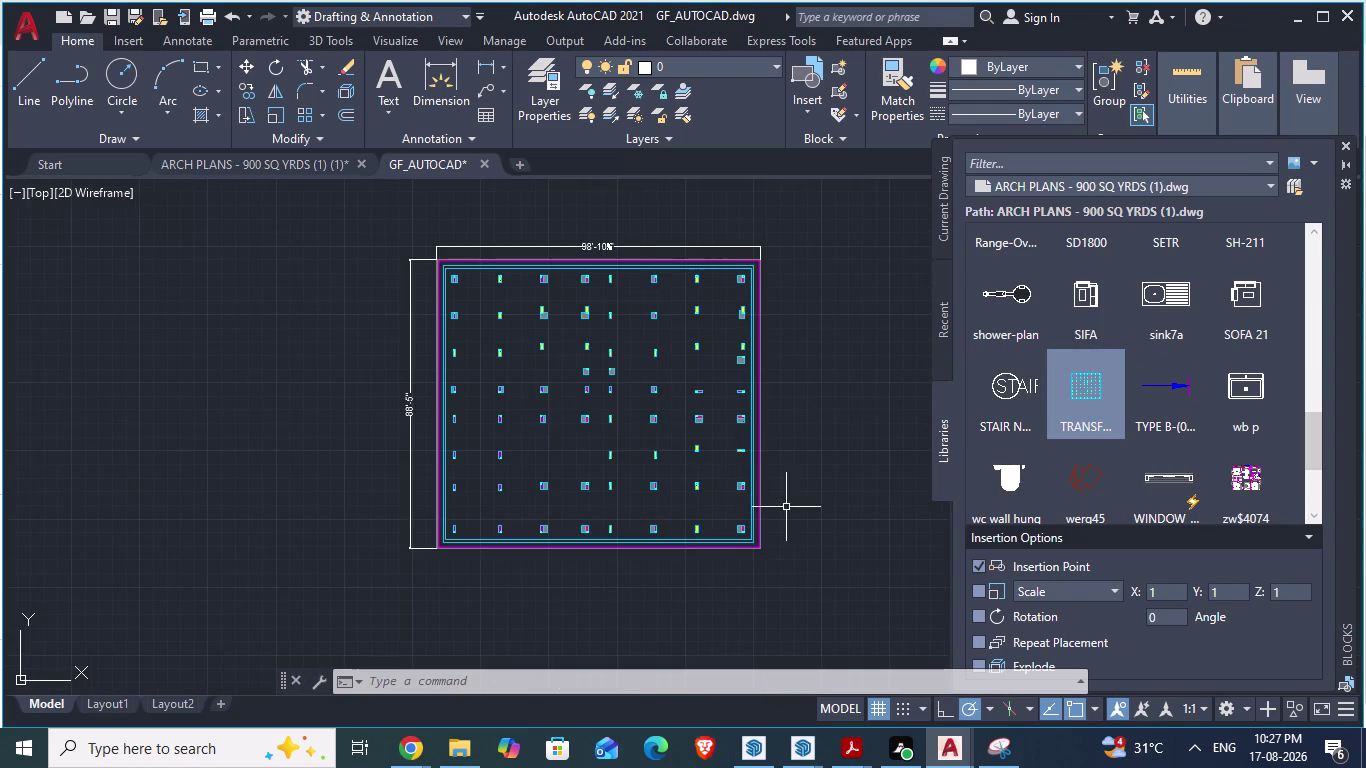
key(ctrl+z)
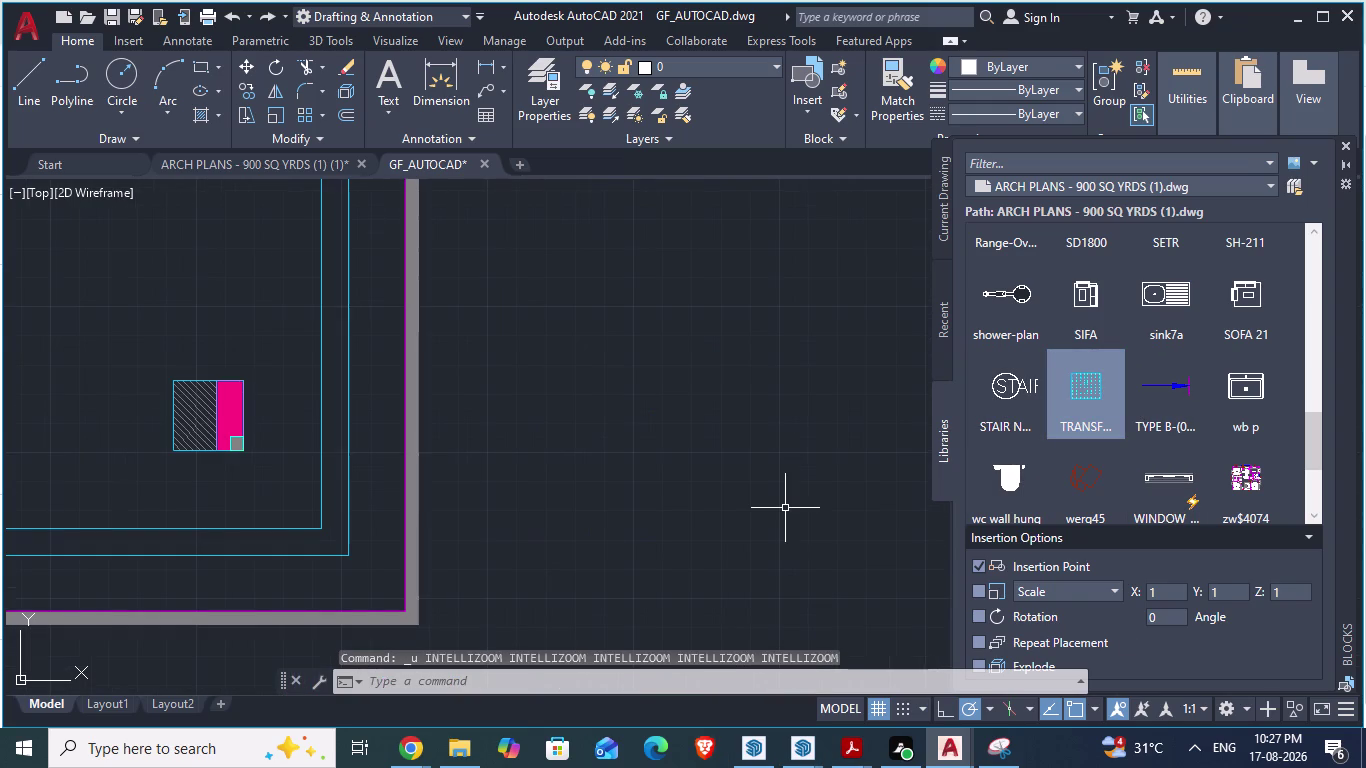
key(ctrl+z)
scroll(up, 3)
scroll(down, 3)
scroll(down, 3)
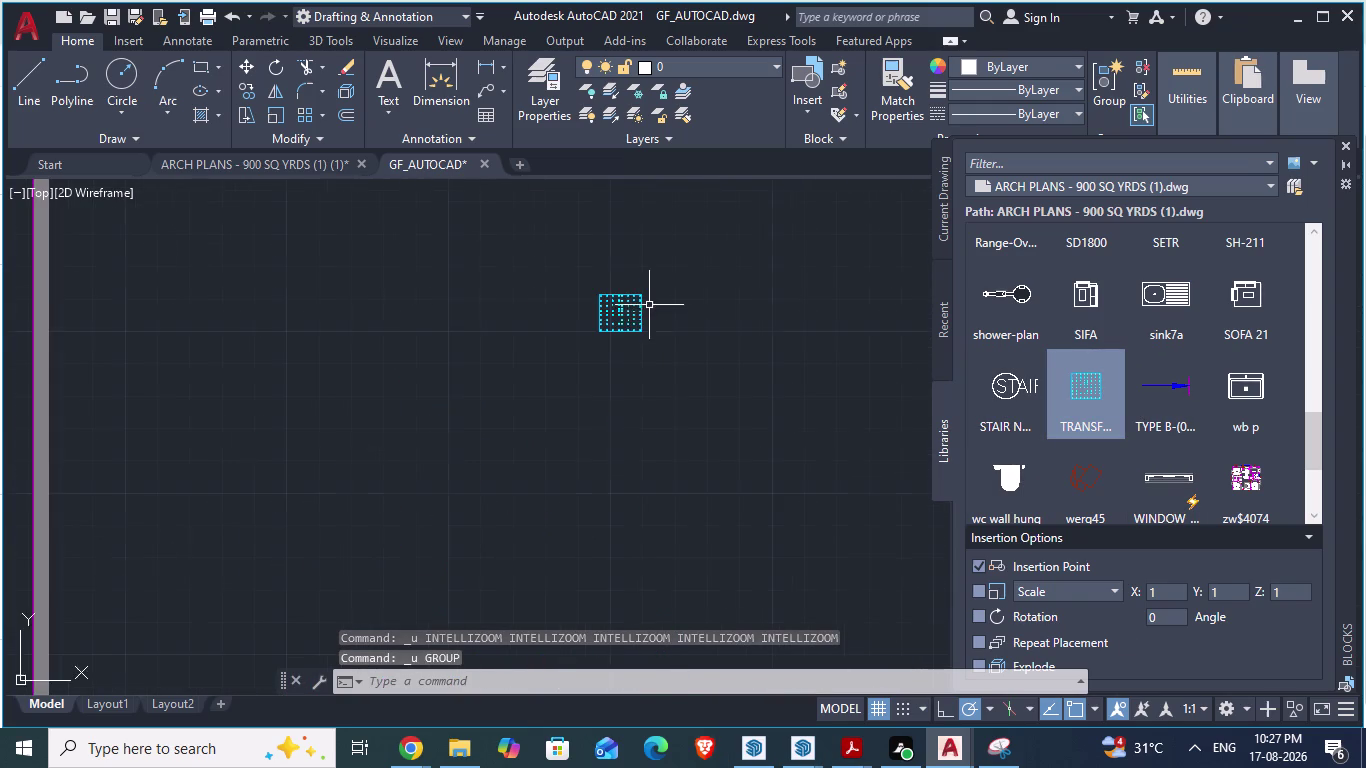
scroll(down, 3)
click(637, 313)
Start ALIGN and match the block's first corner to the plot boundary's corner.
scroll(up, 3)
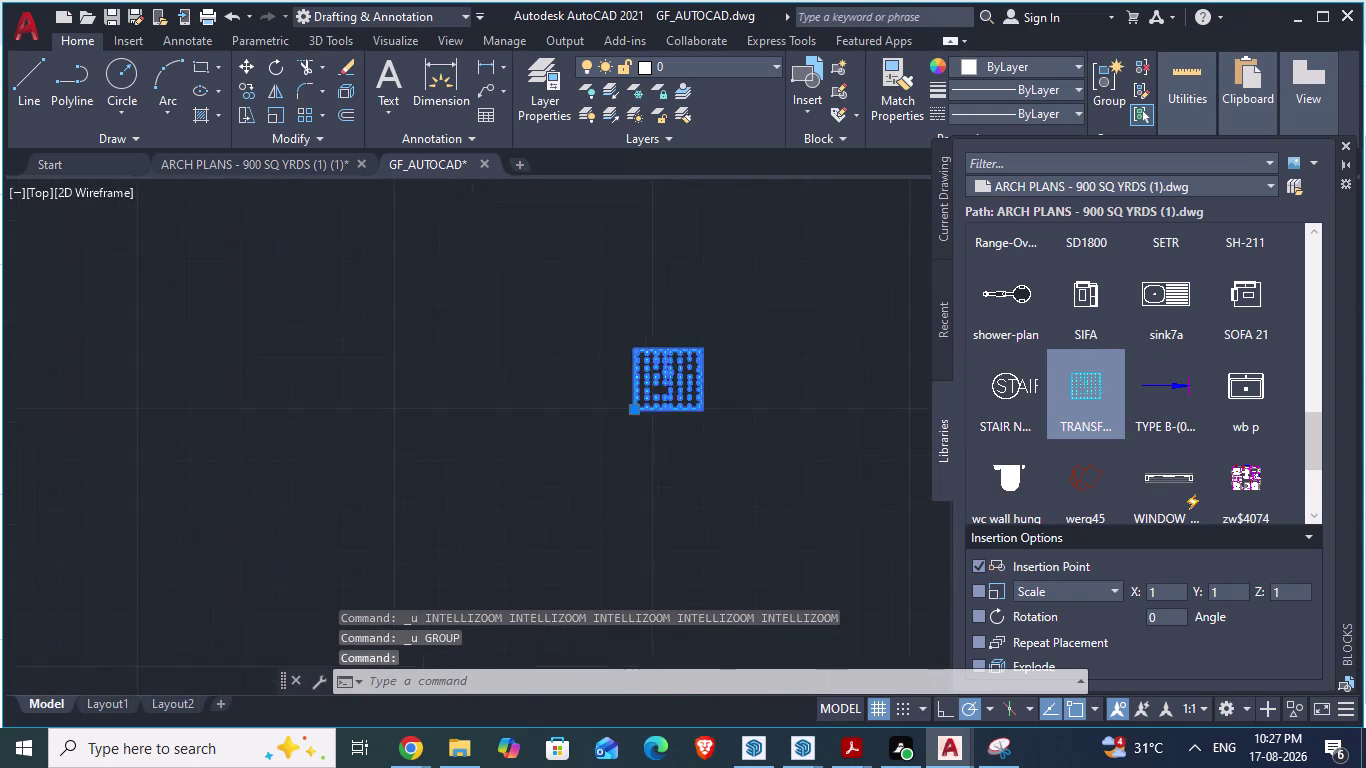
scroll(up, 3)
text(ali)
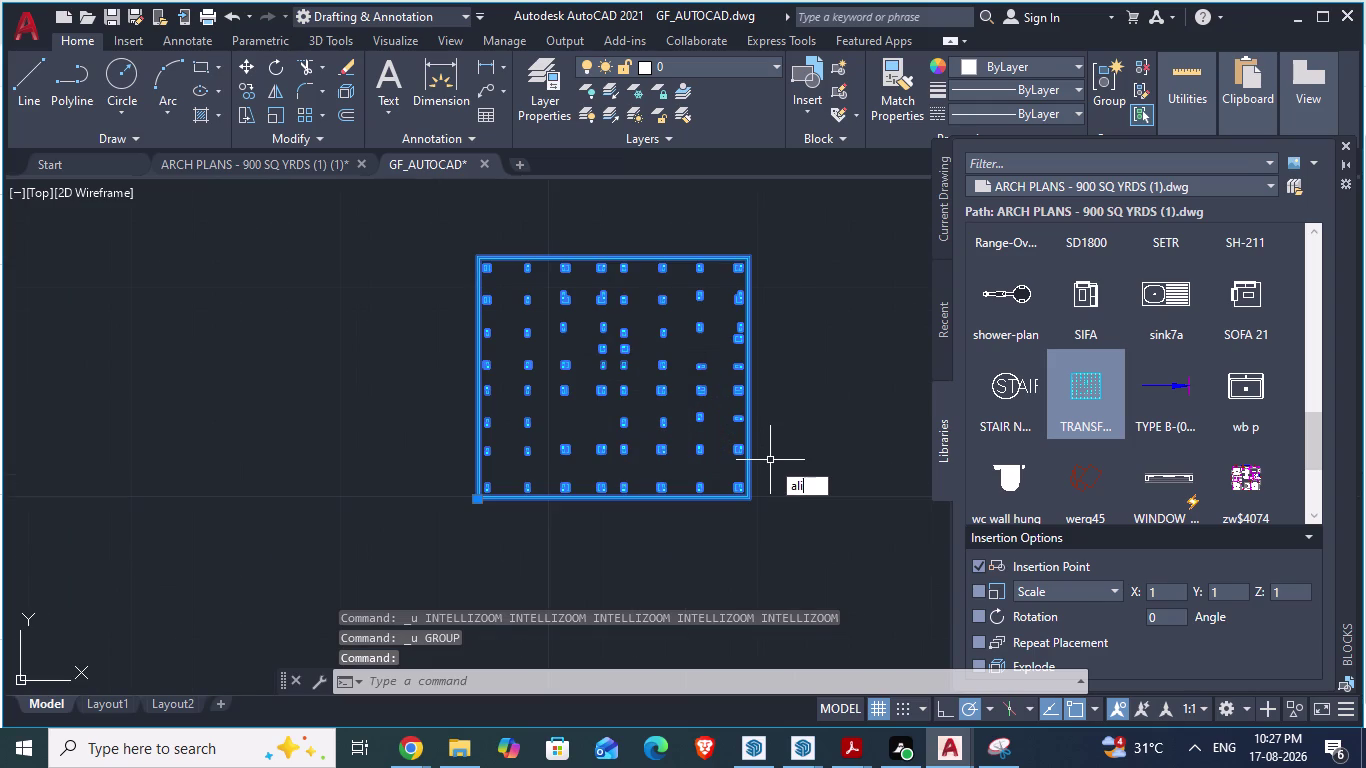
text(gn)
key(Return)
scroll(up, 3)
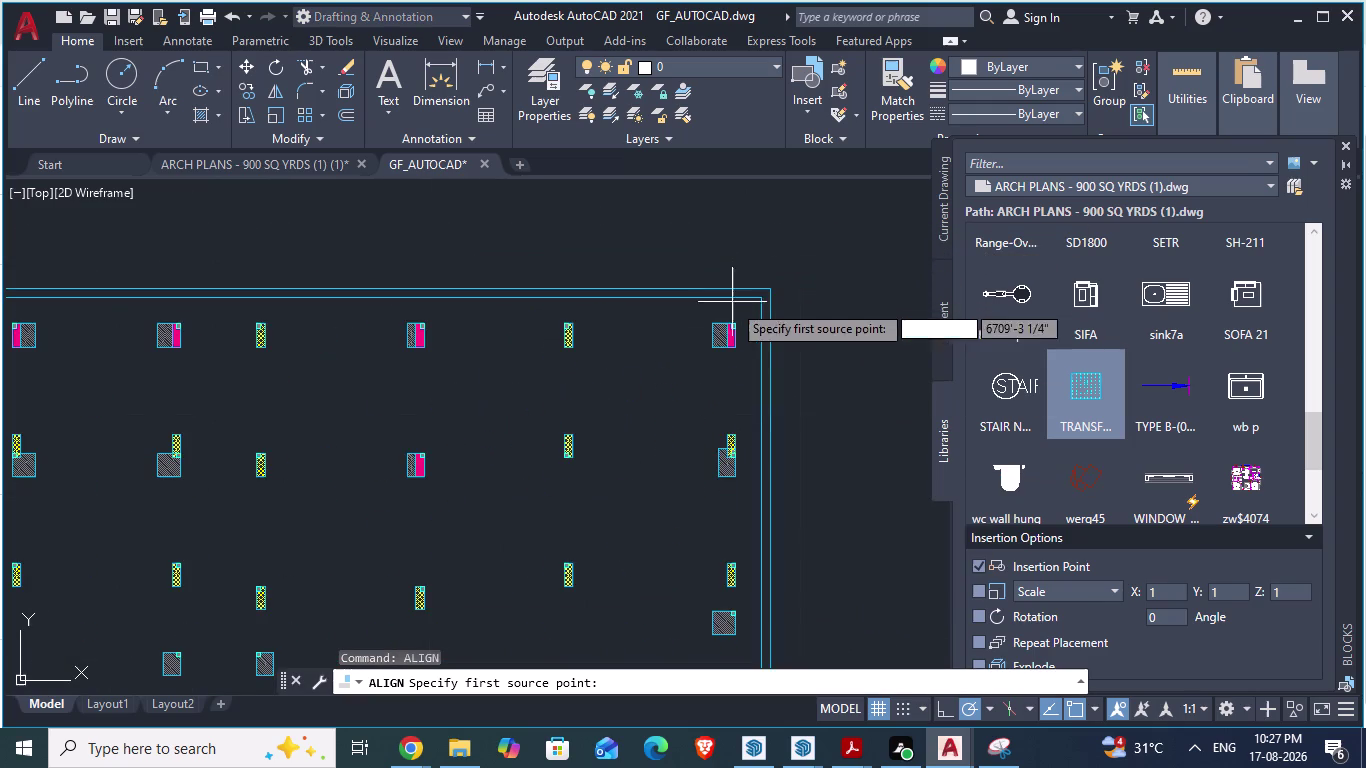
scroll(up, 3)
click(712, 302)
scroll(down, 3)
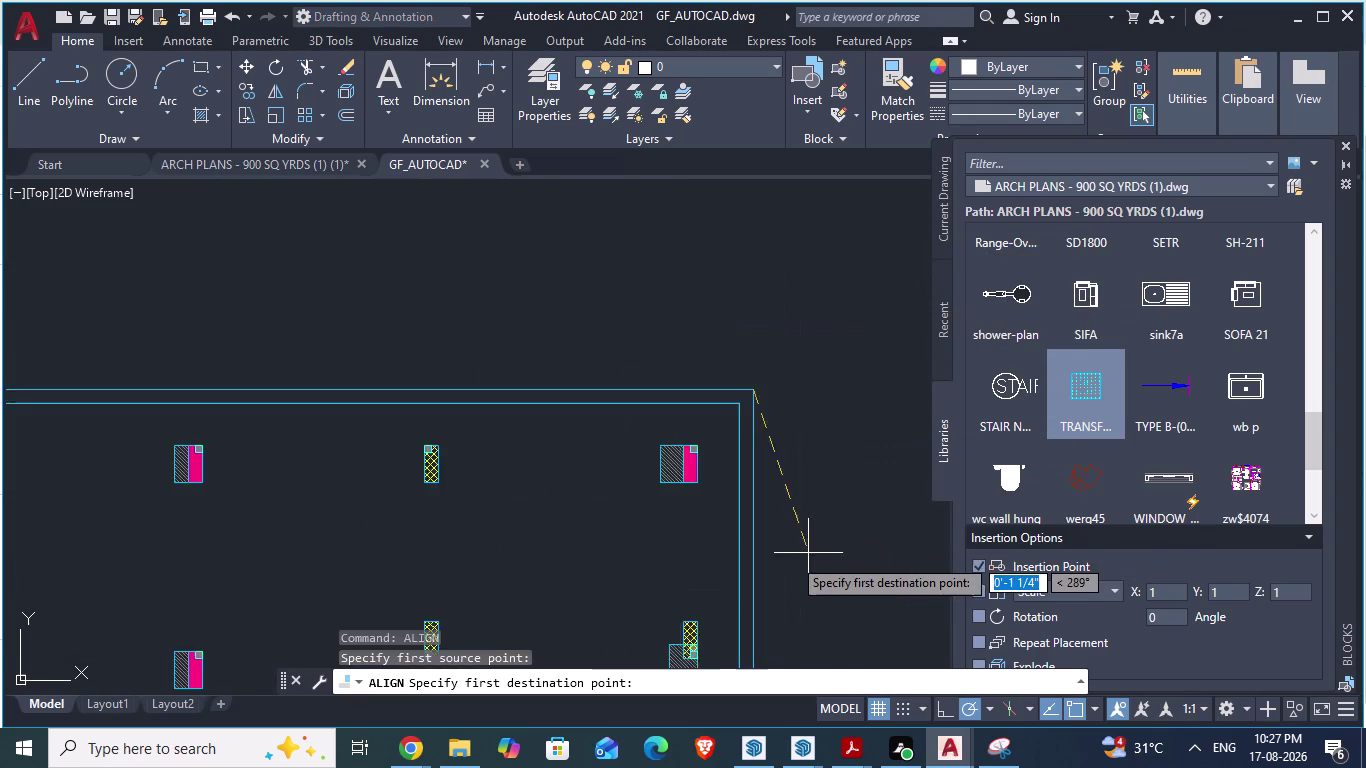
scroll(down, 3)
scroll(down, 3)
scroll(down, 3)
scroll(down, 3)
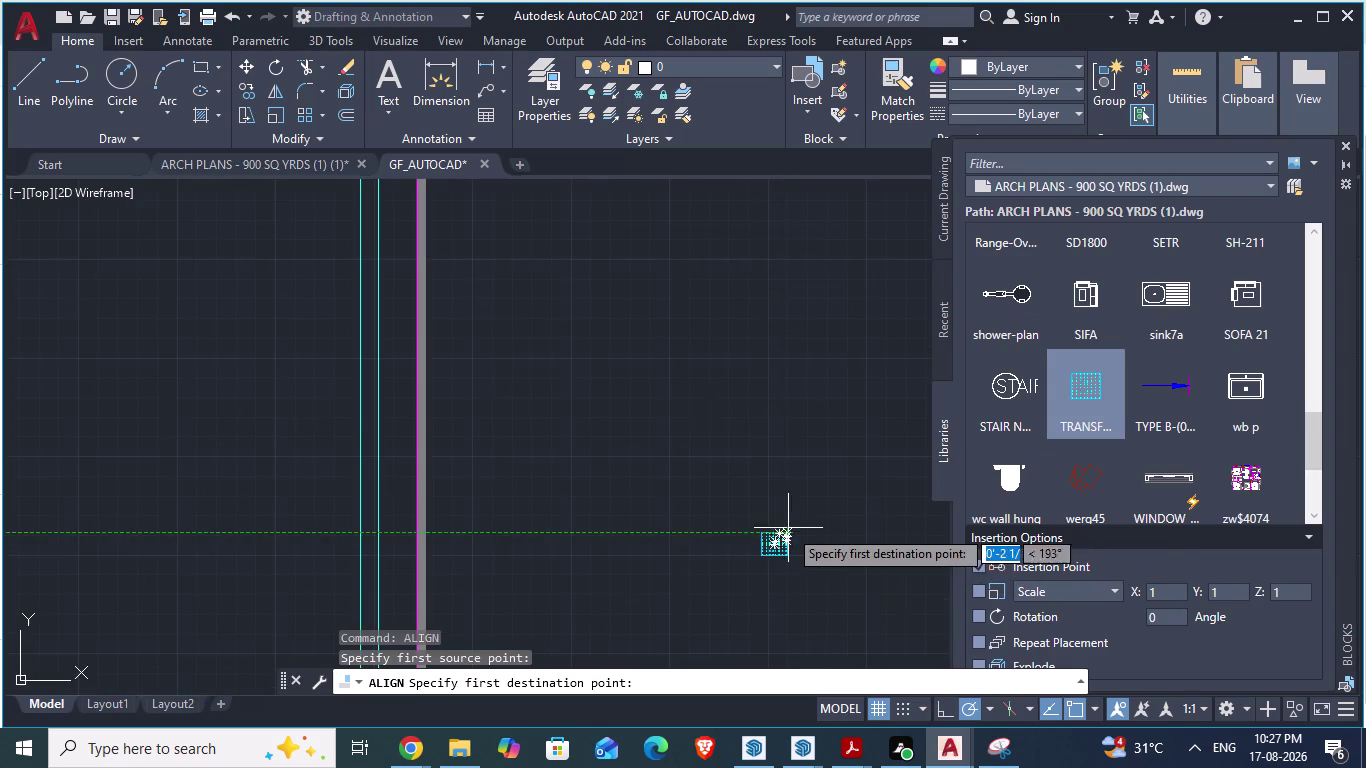
scroll(down, 3)
scroll(up, 3)
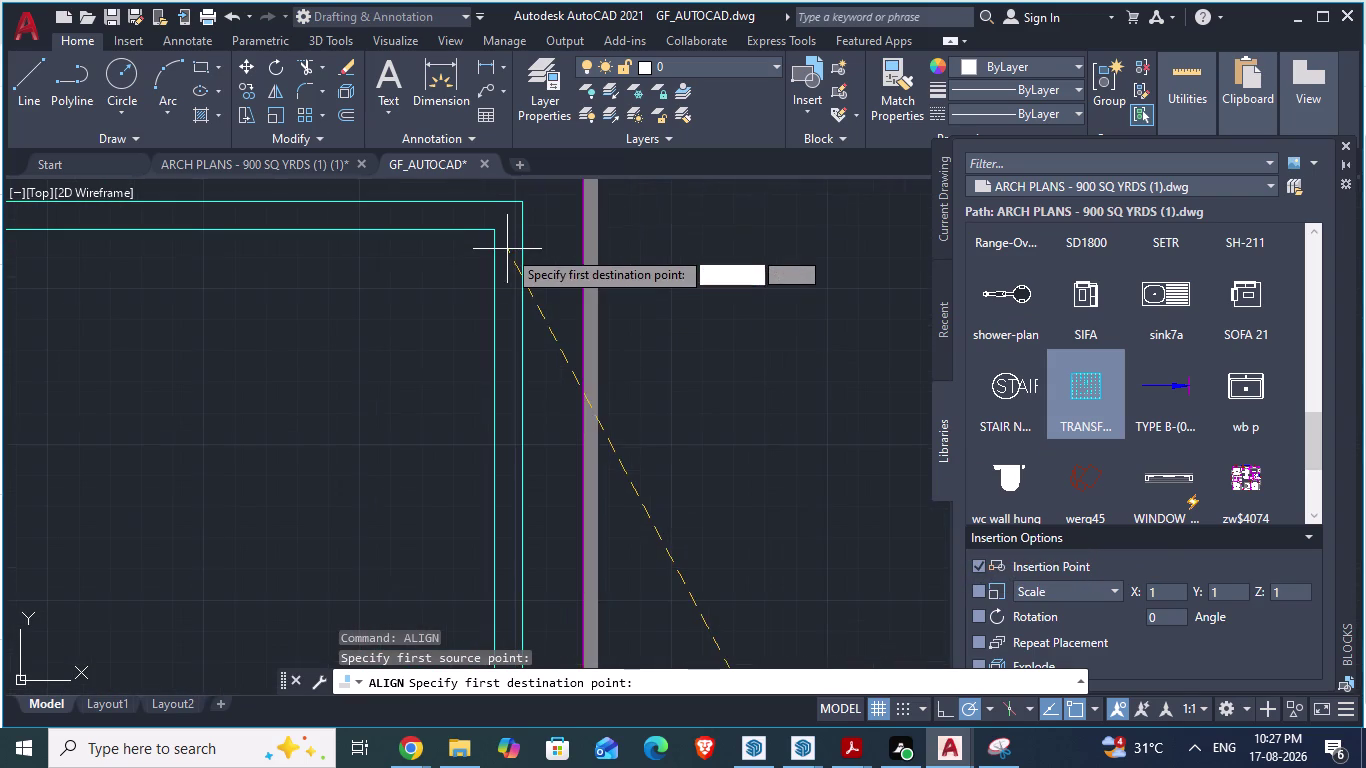
click(522, 205)
Match the block's second corner to the boundary's second corner and scale it to fit.
scroll(down, 3)
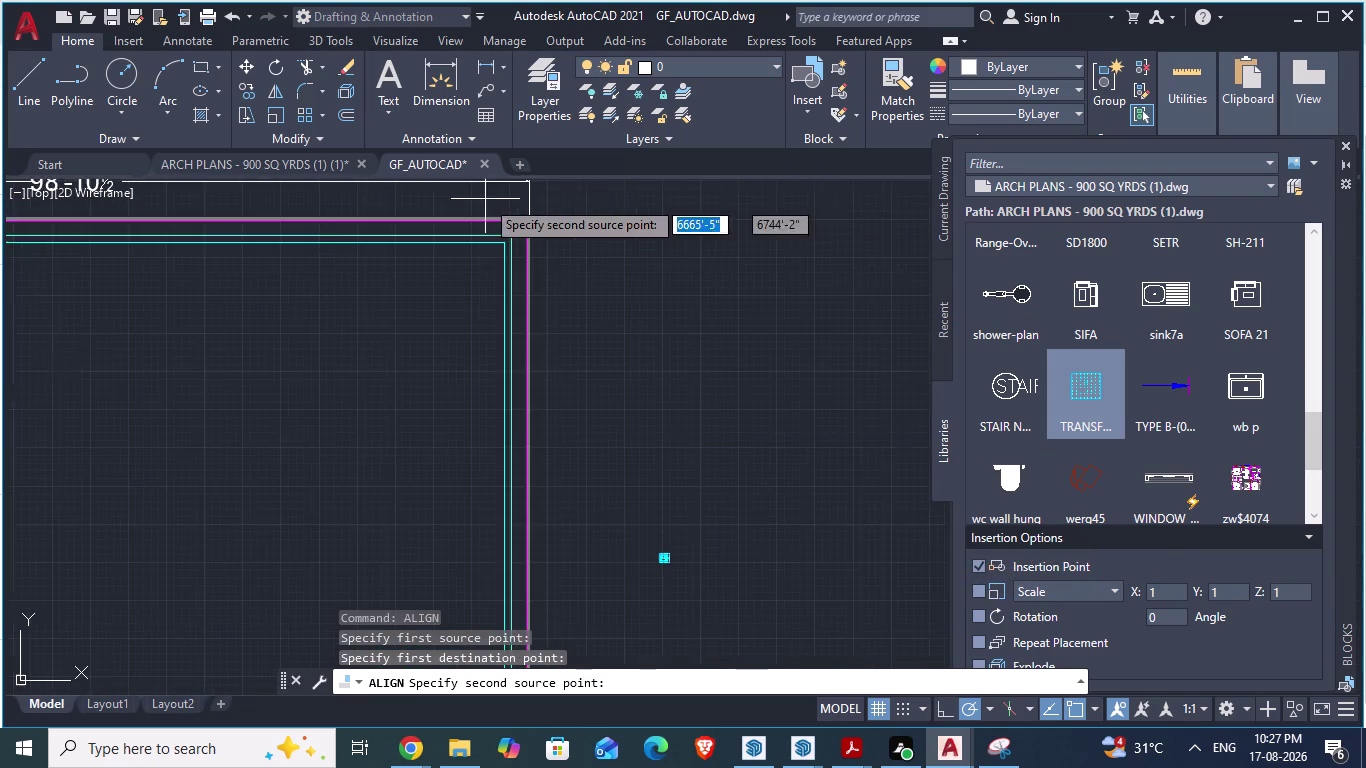
scroll(down, 3)
scroll(up, 3)
scroll(up, 3)
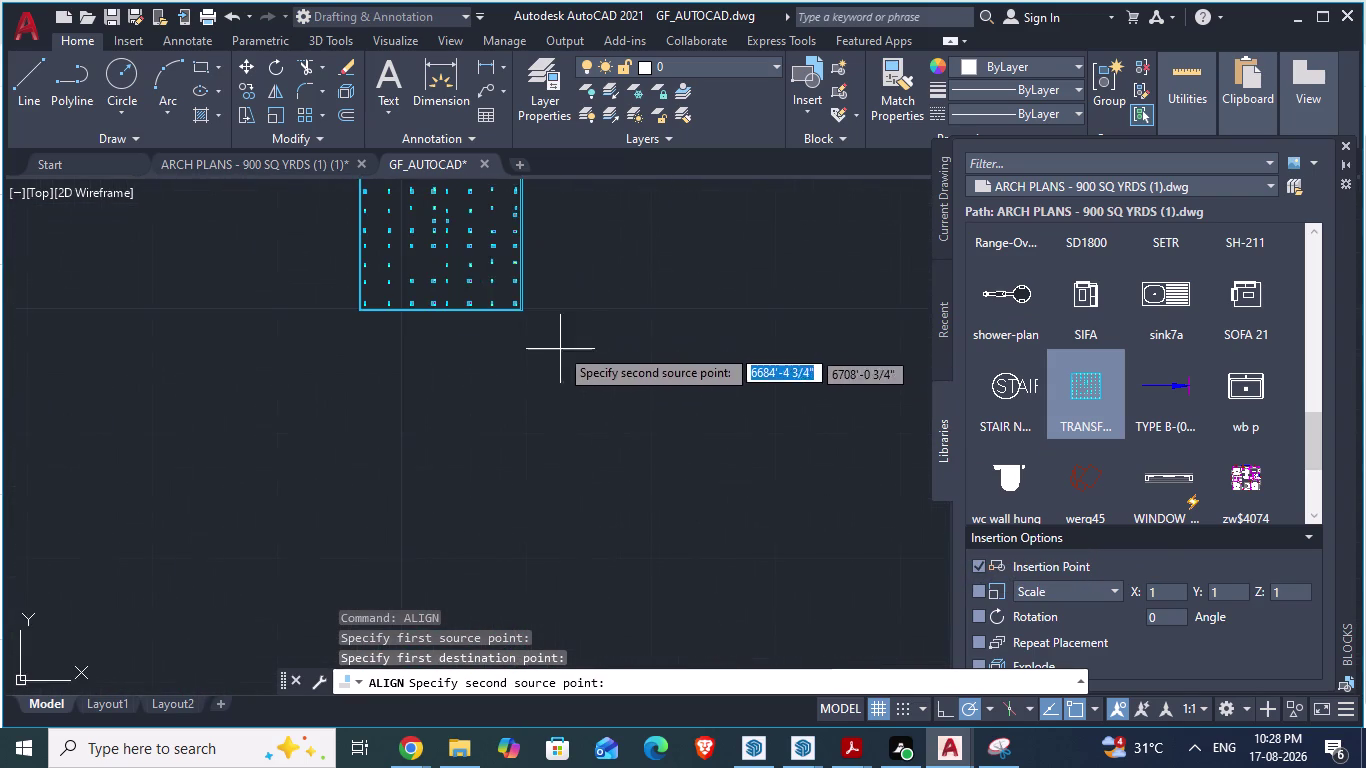
scroll(up, 3)
click(559, 224)
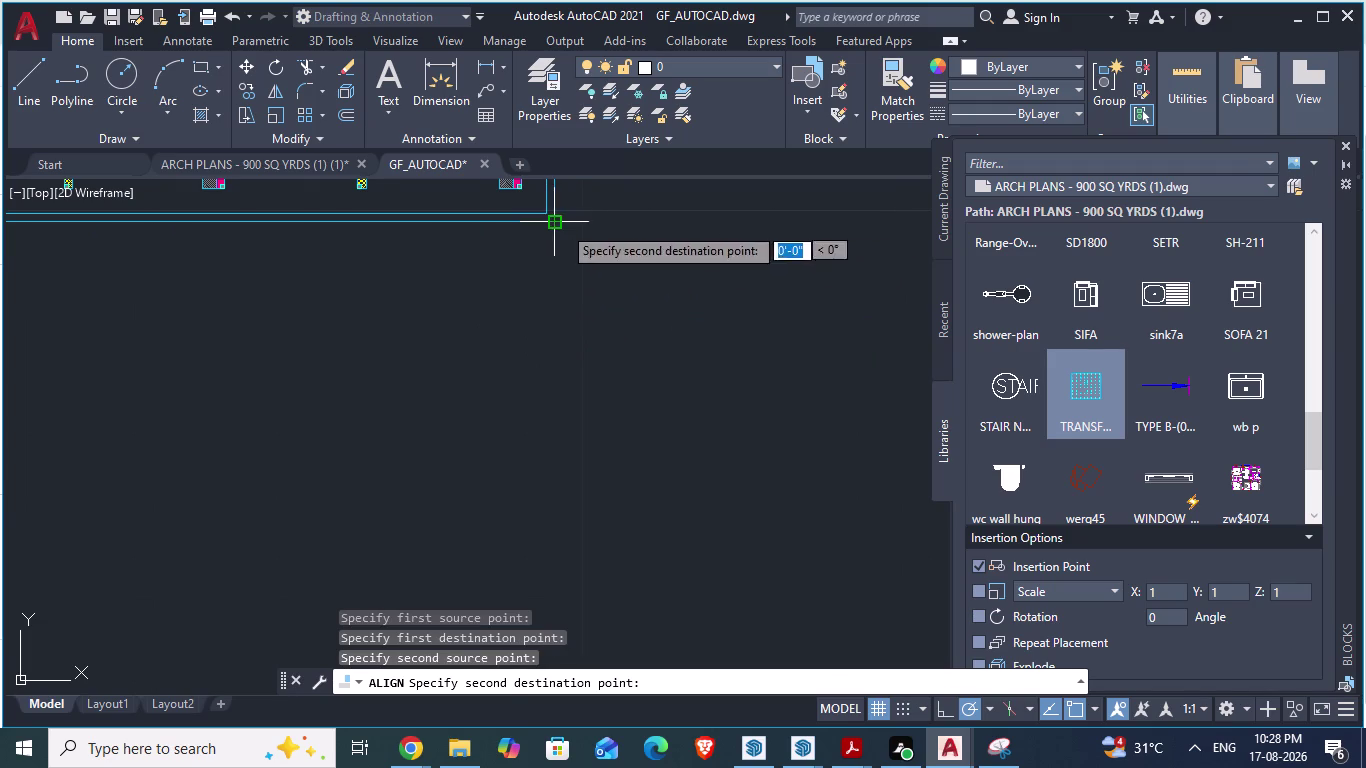
scroll(down, 3)
scroll(down, 3)
scroll(down, 3)
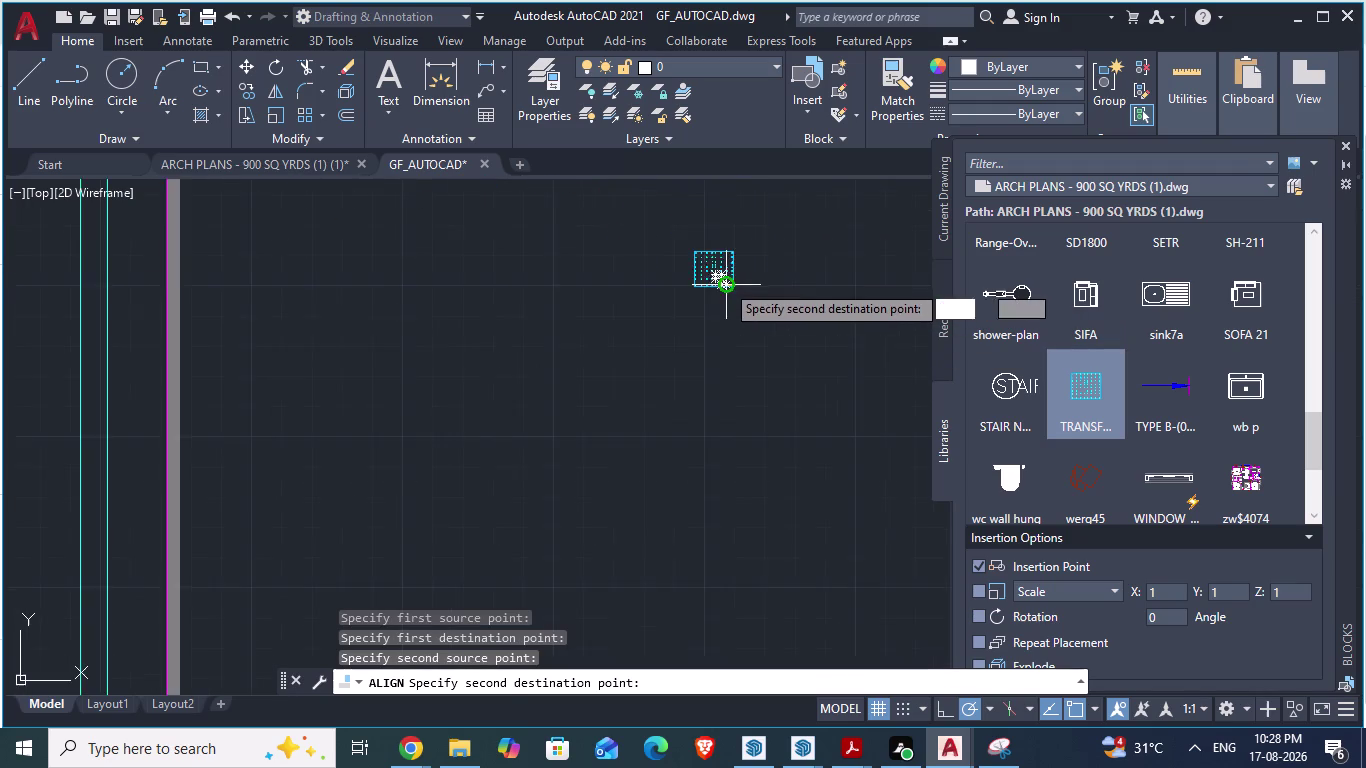
scroll(down, 3)
scroll(down, 3)
scroll(up, 3)
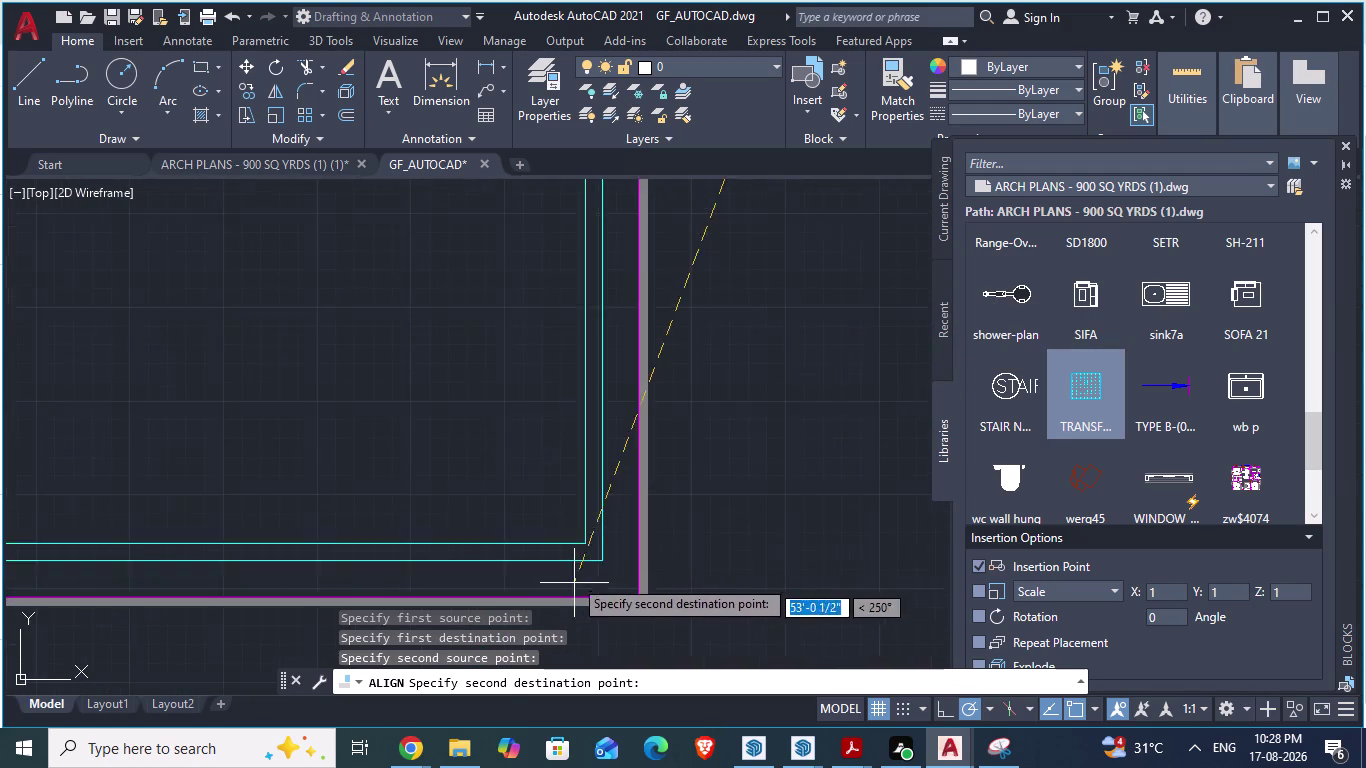
scroll(up, 3)
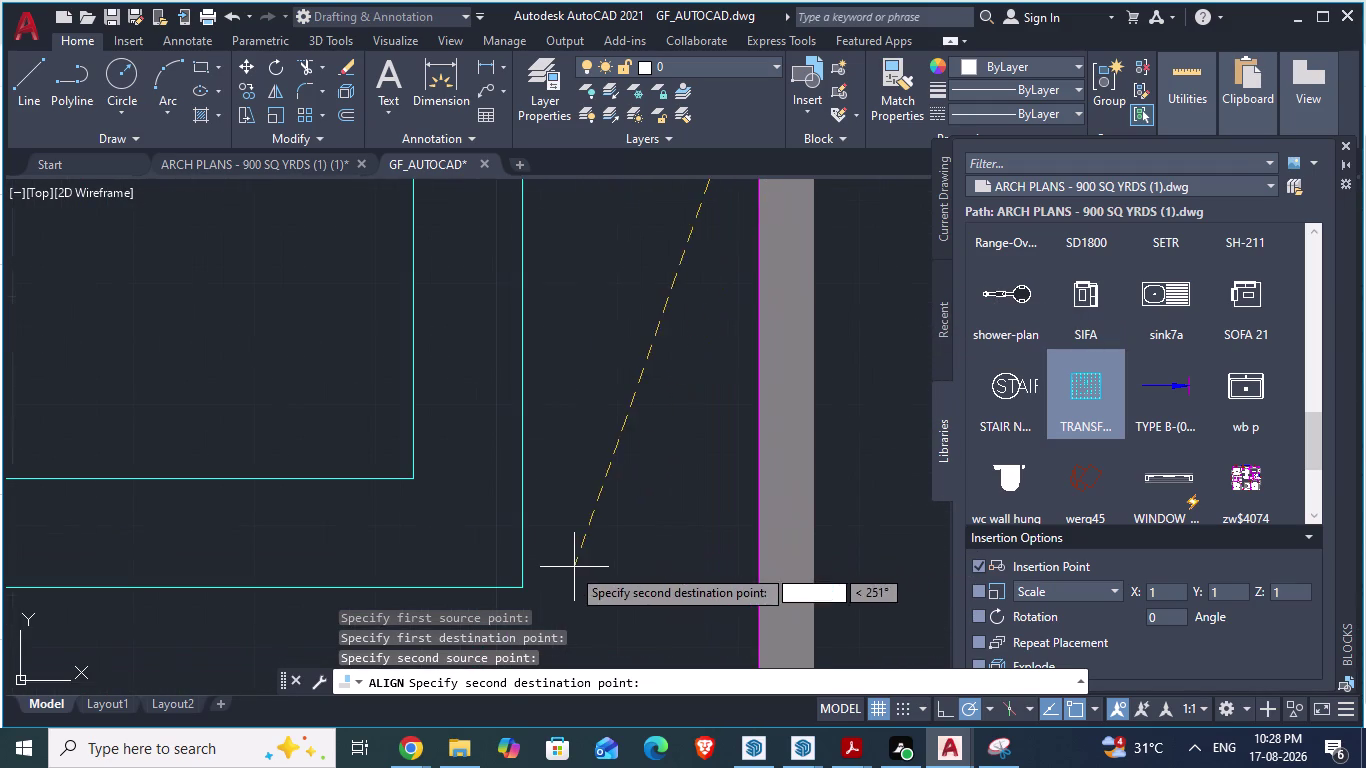
click(526, 589)
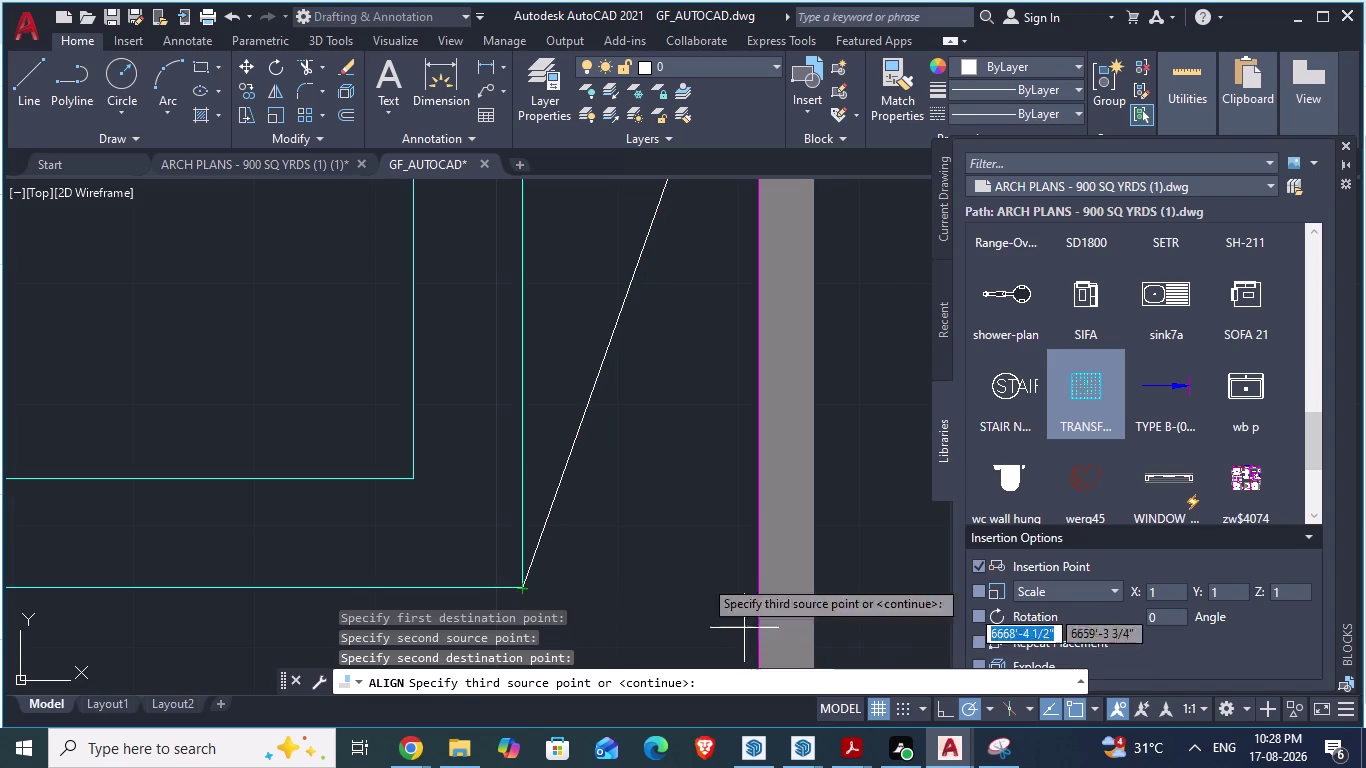
scroll(down, 3)
scroll(down, 3)
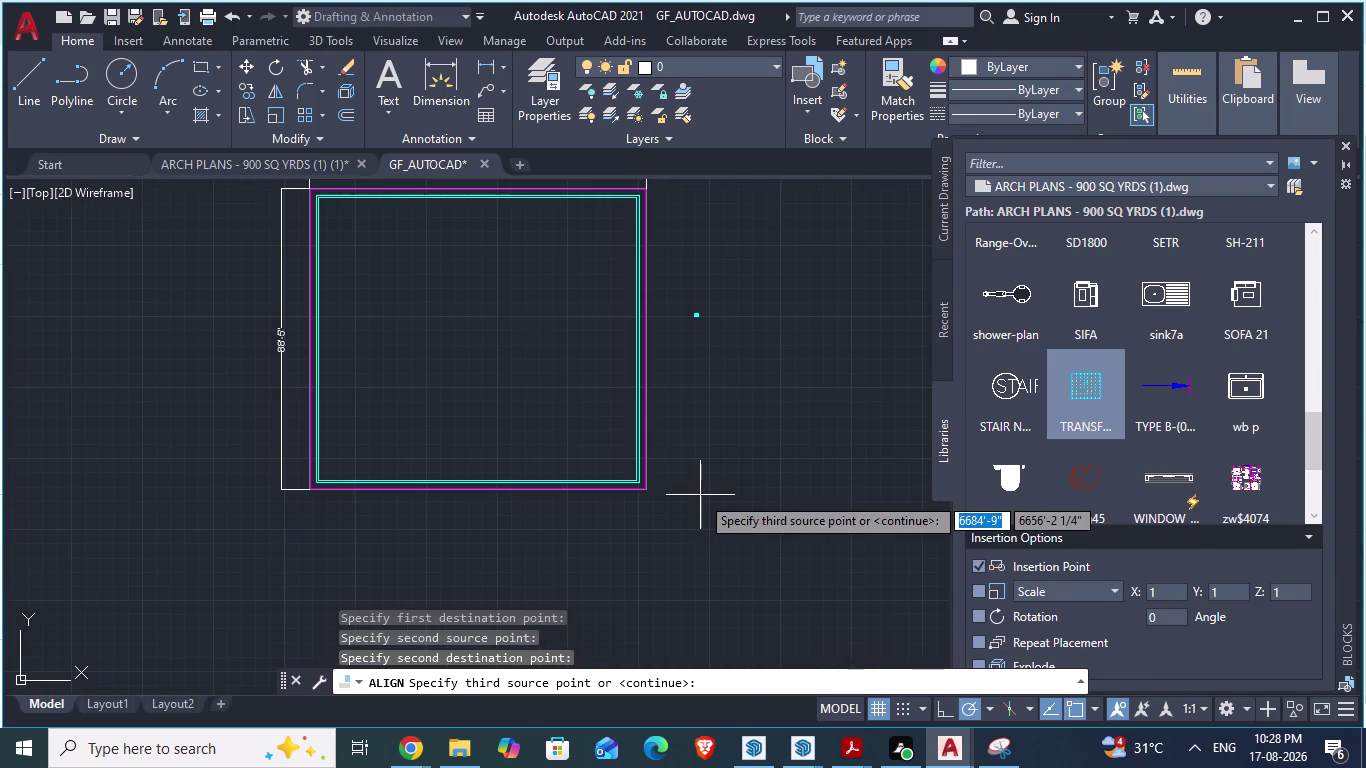
key(Return)
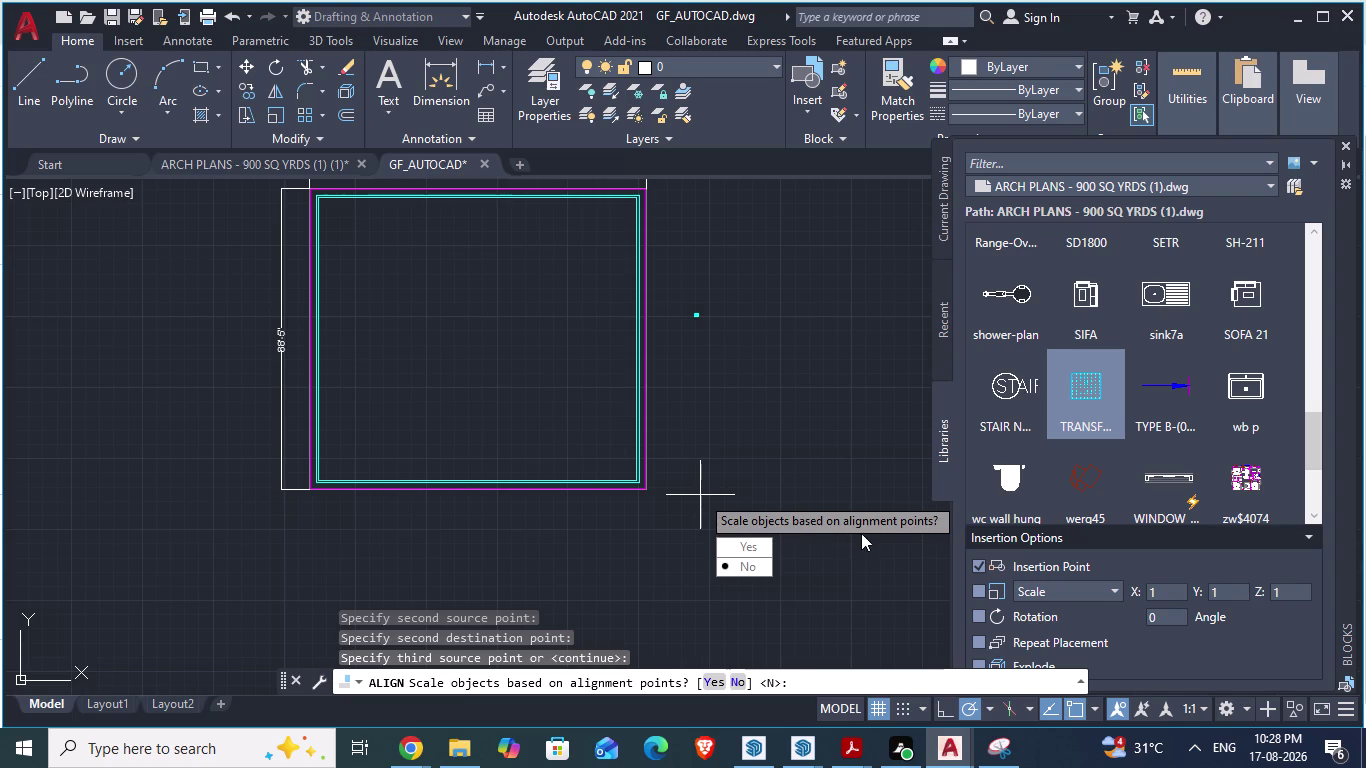
drag(739, 550, 700, 495)
scroll(down, 3)
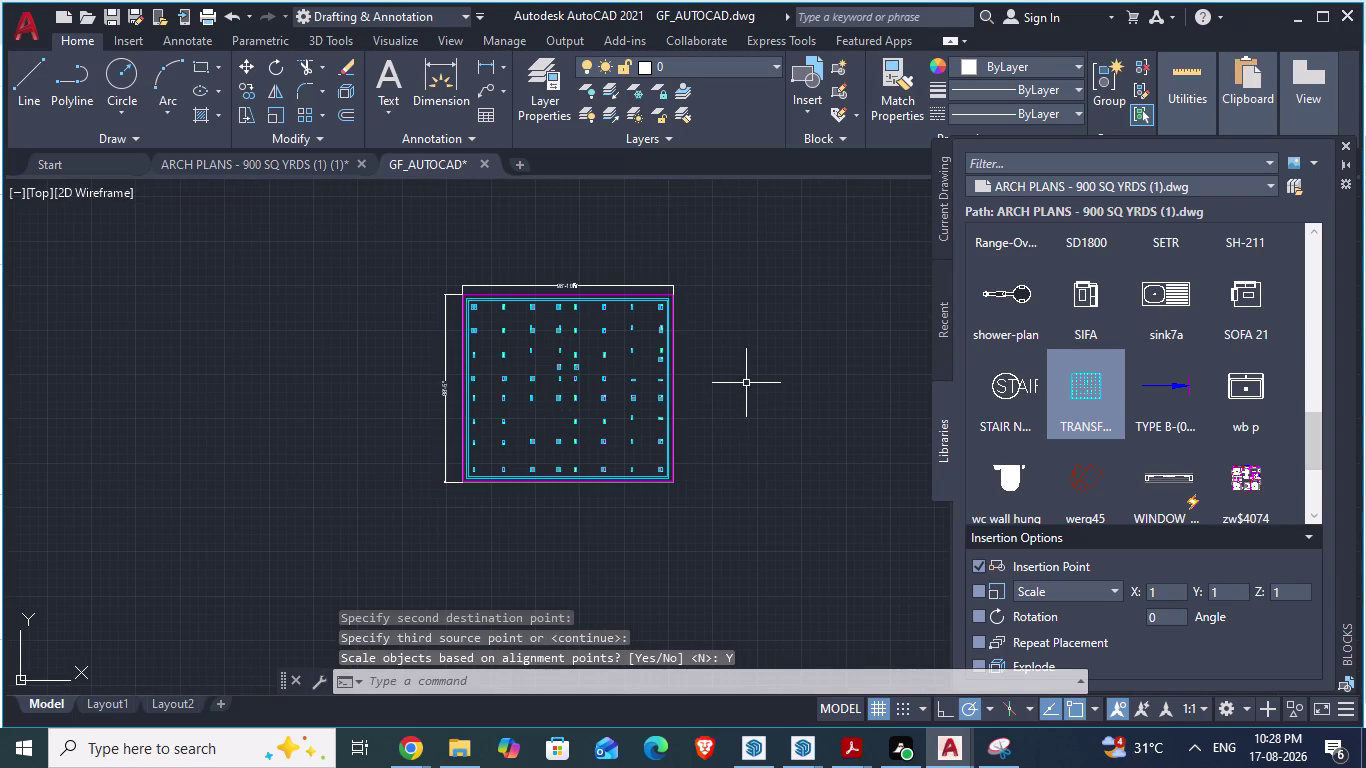
scroll(up, 3)
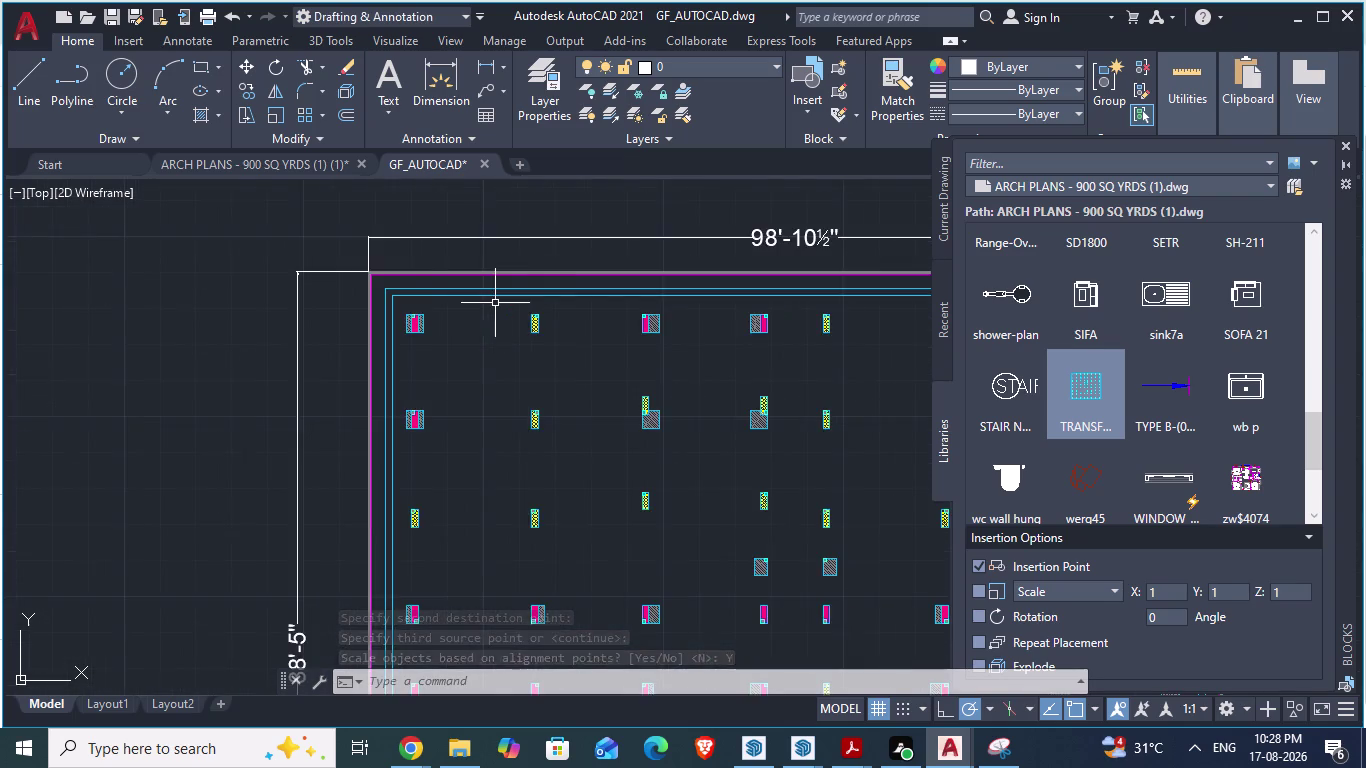
scroll(up, 3)
scroll(down, 3)
scroll(down, 3)
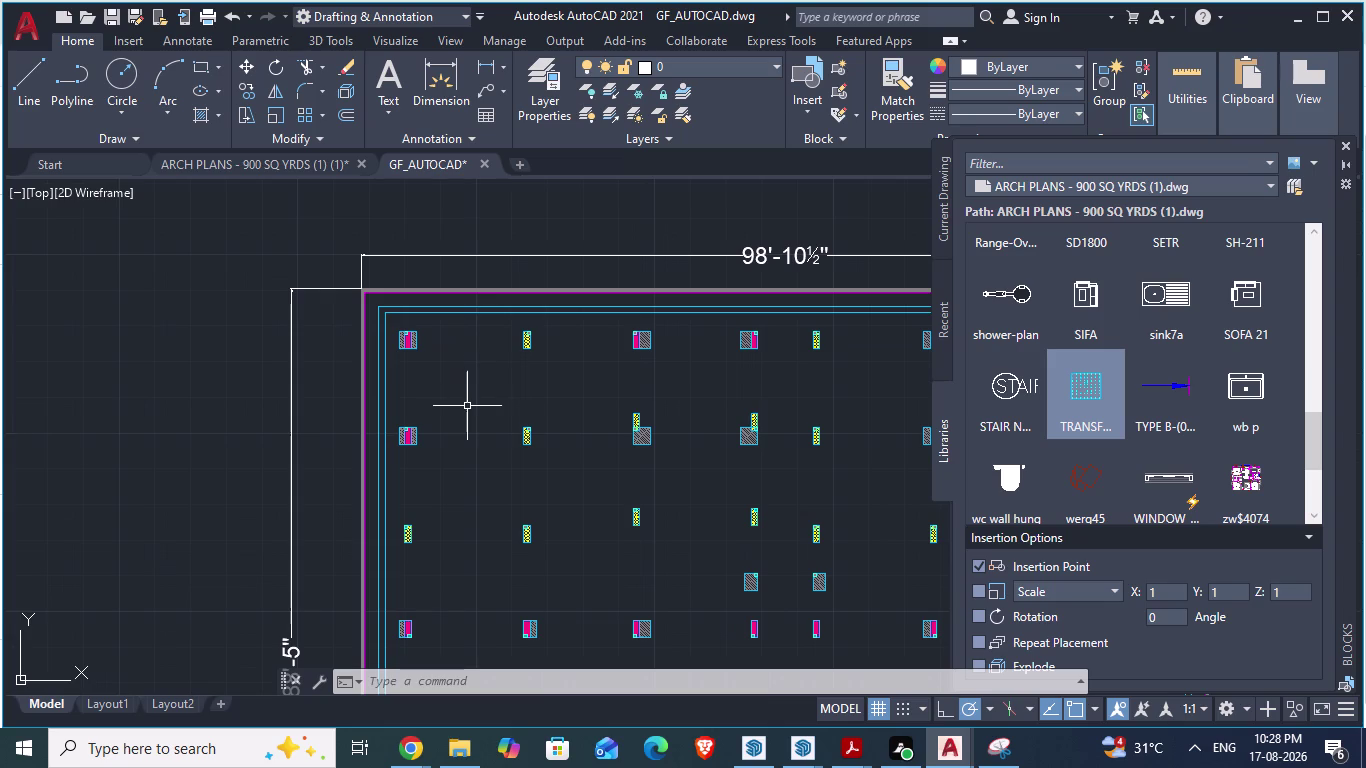
scroll(up, 3)
scroll(up, 3)
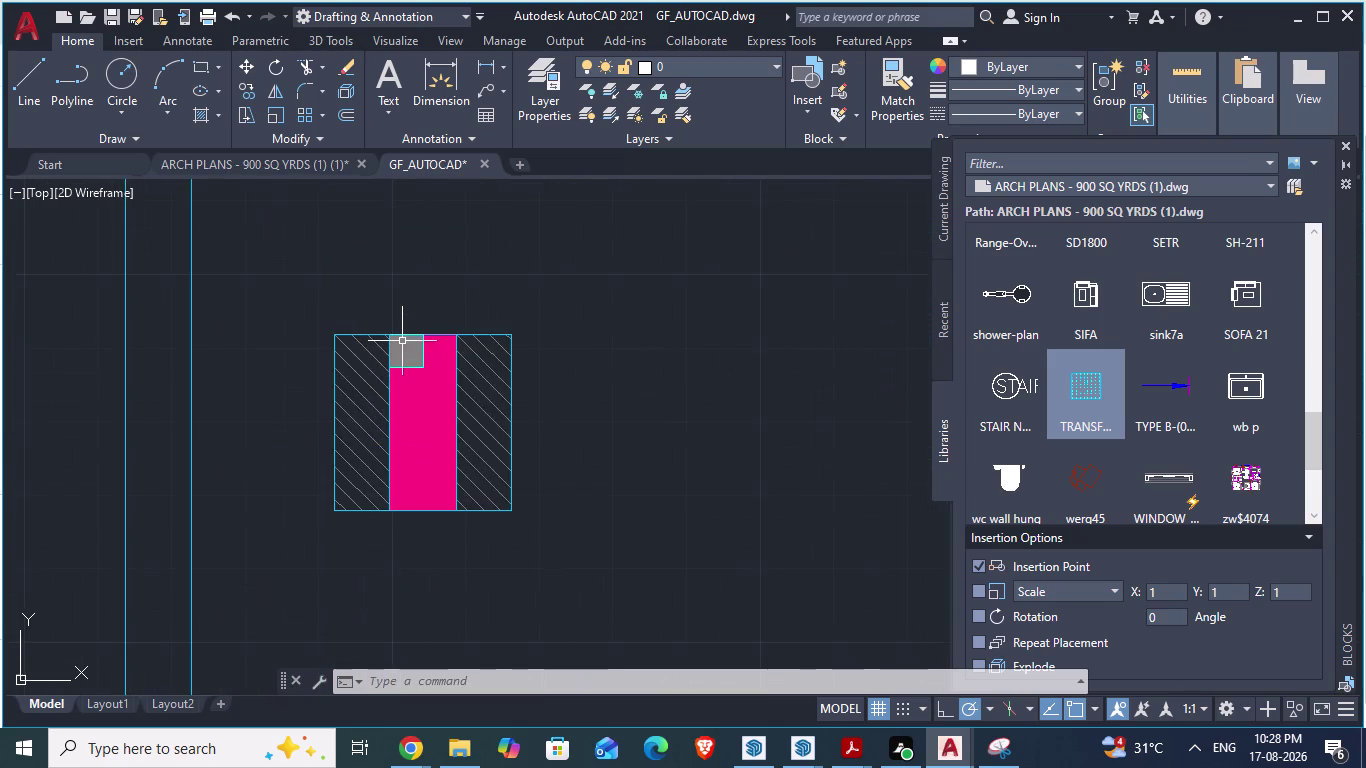
scroll(down, 3)
scroll(down, 3)
scroll(up, 3)
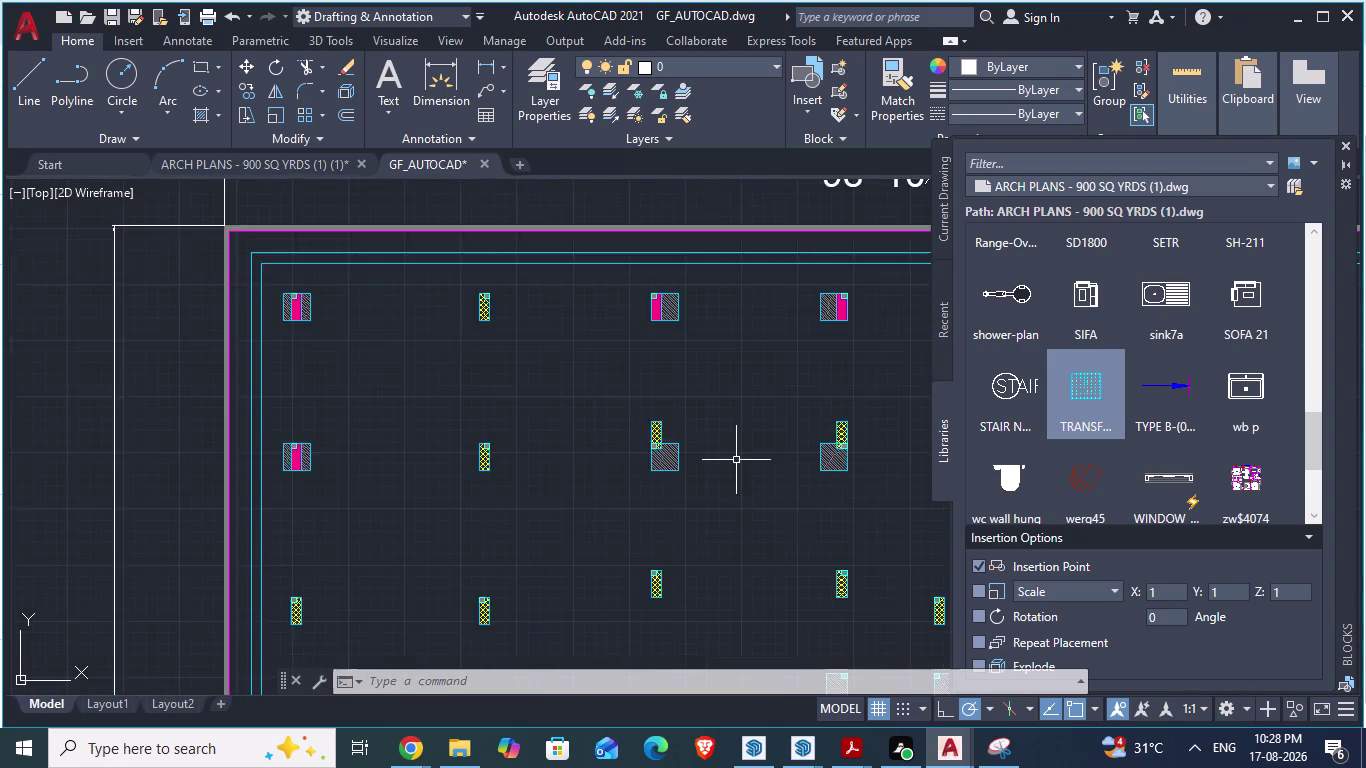
scroll(up, 3)
scroll(down, 3)
scroll(up, 3)
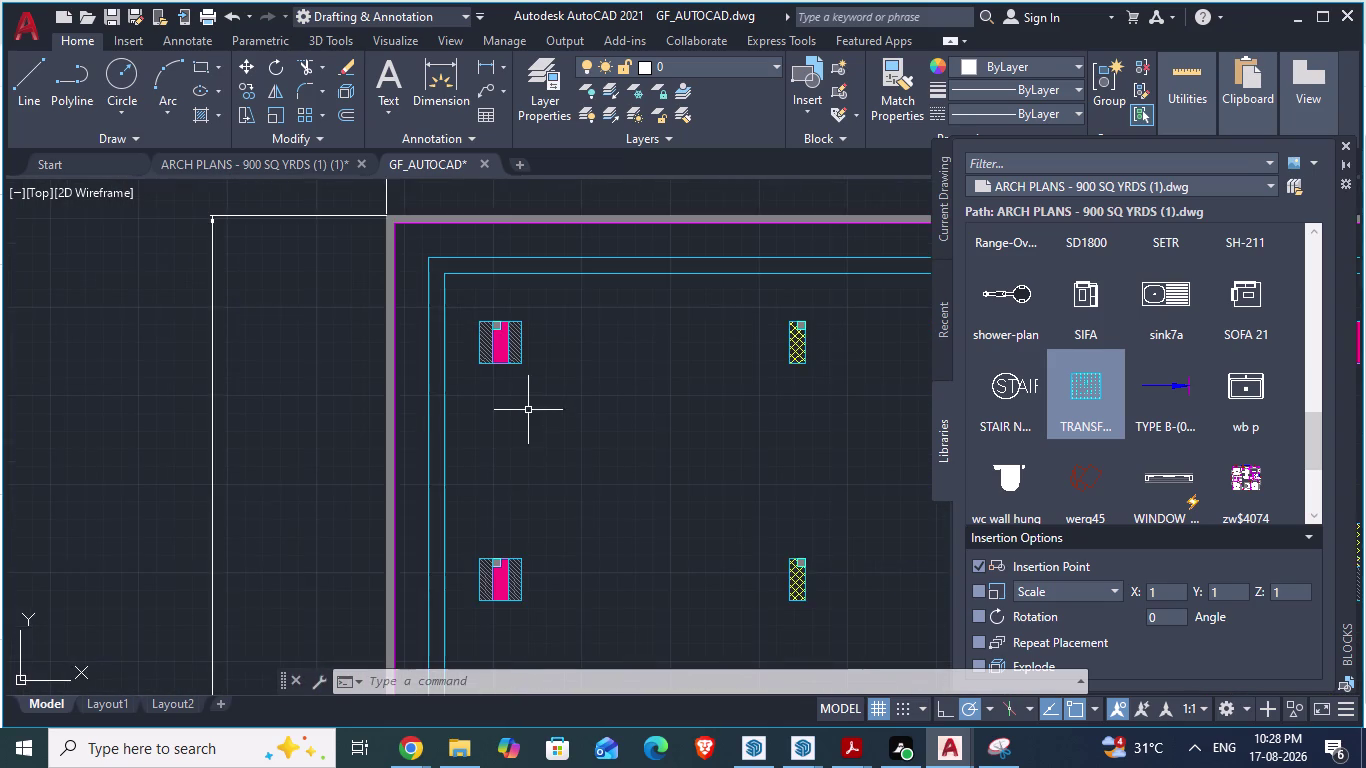
scroll(down, 3)
scroll(up, 3)
scroll(up, 3)
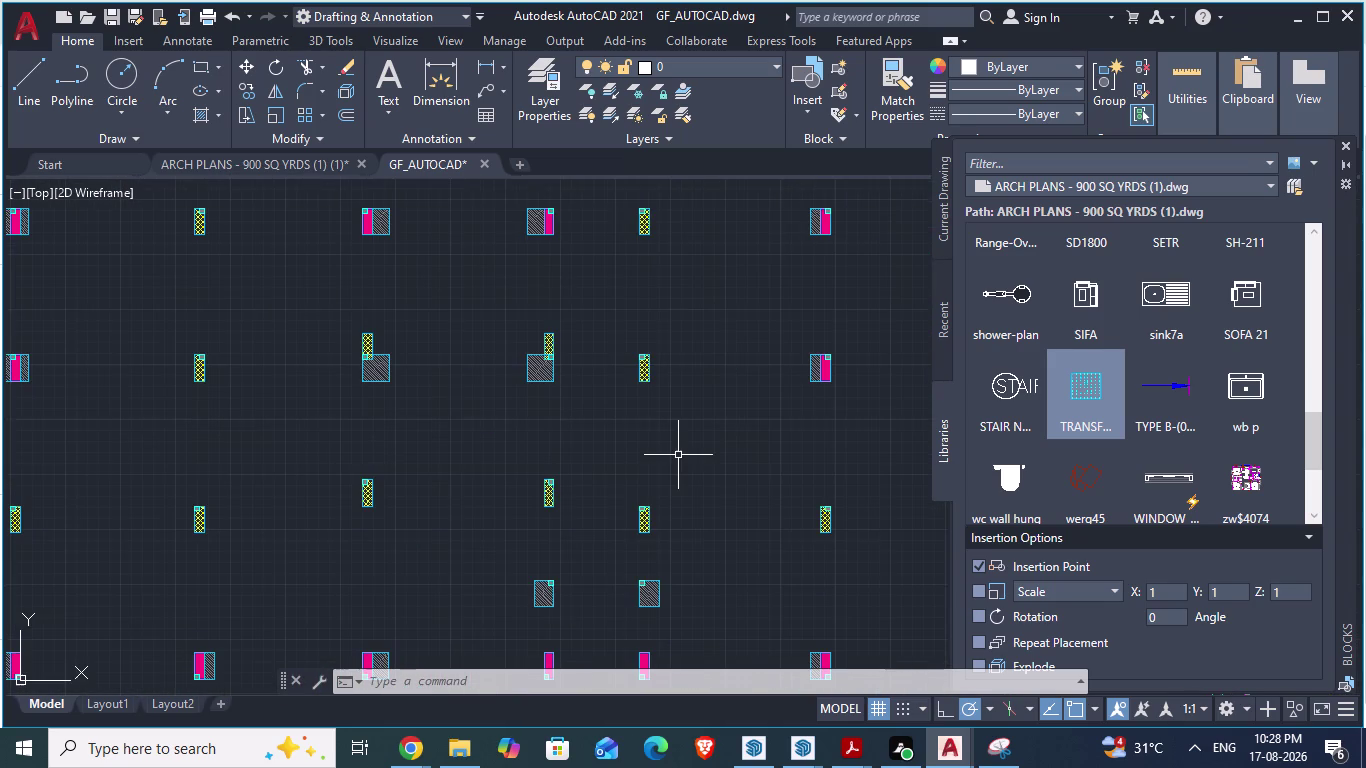
scroll(down, 3)
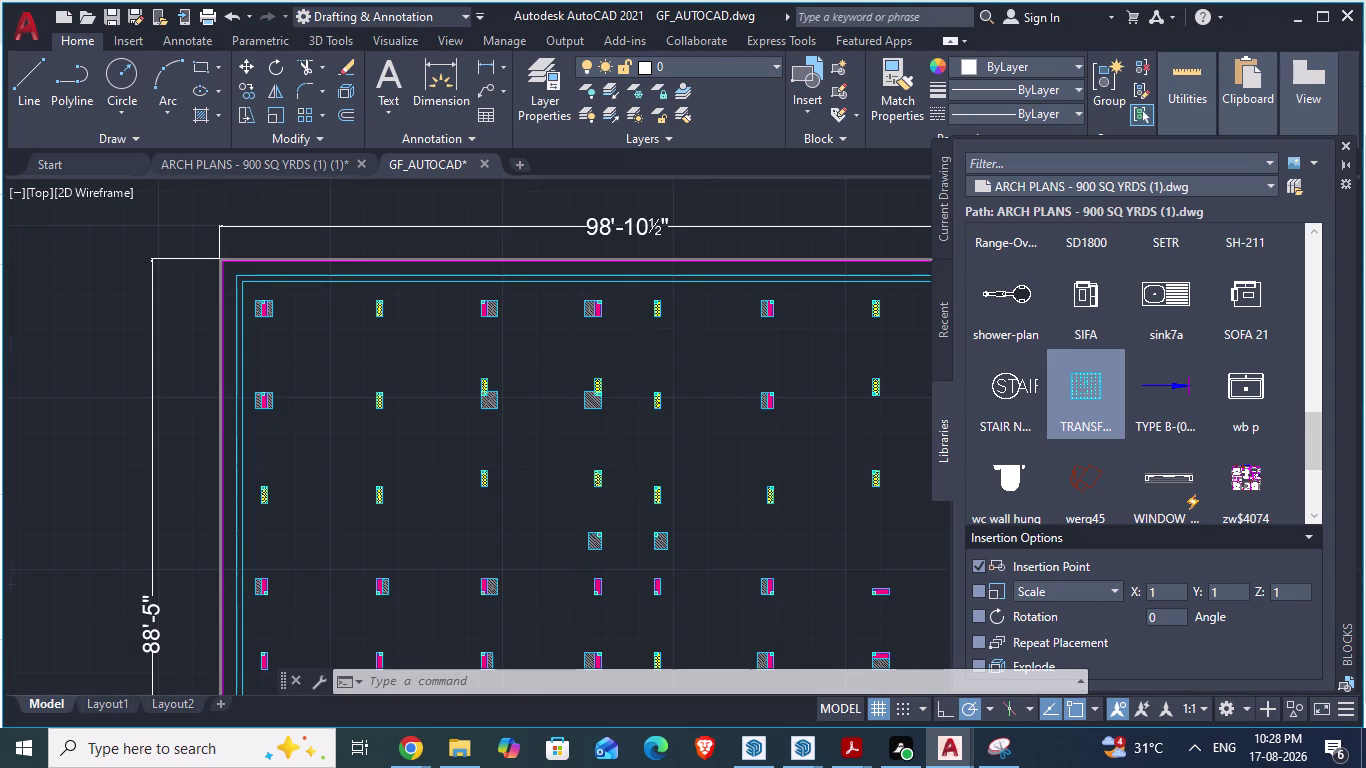
scroll(up, 3)
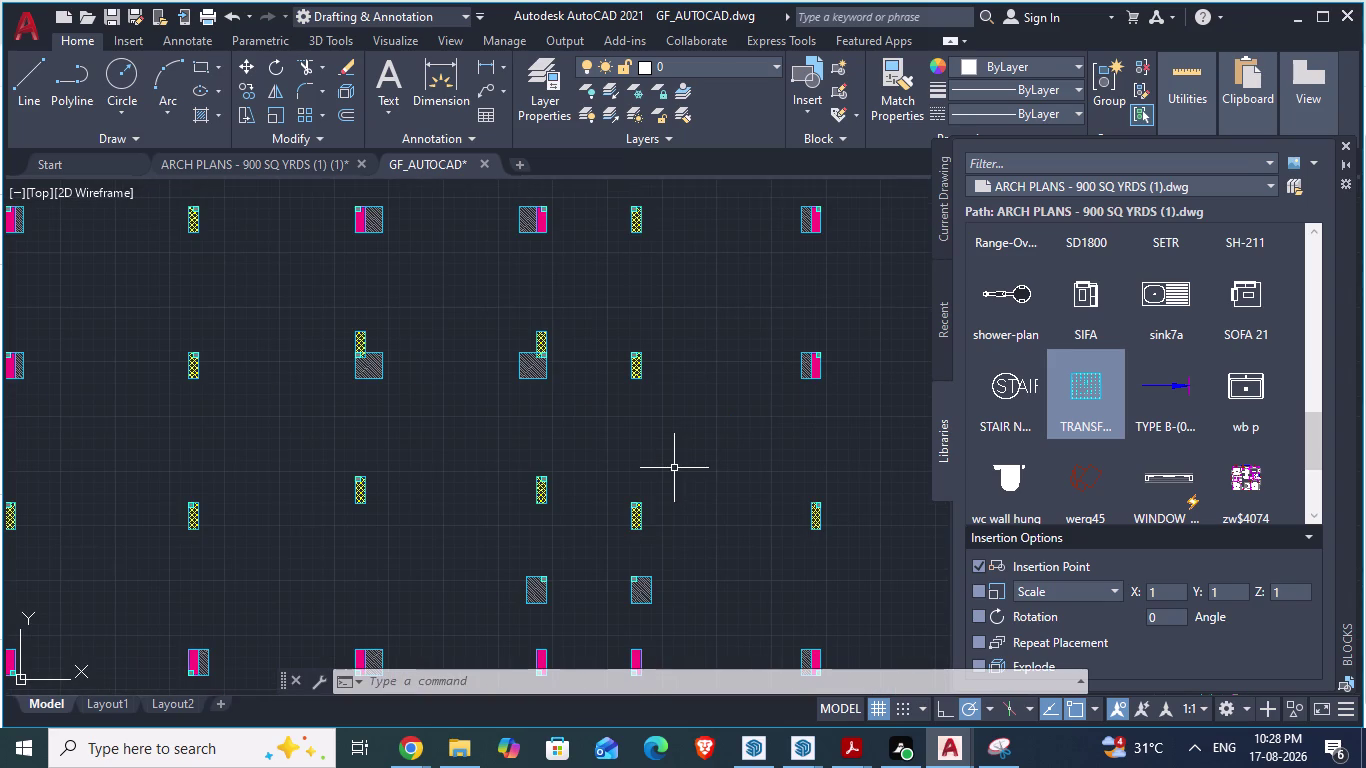
scroll(down, 3)
scroll(up, 3)
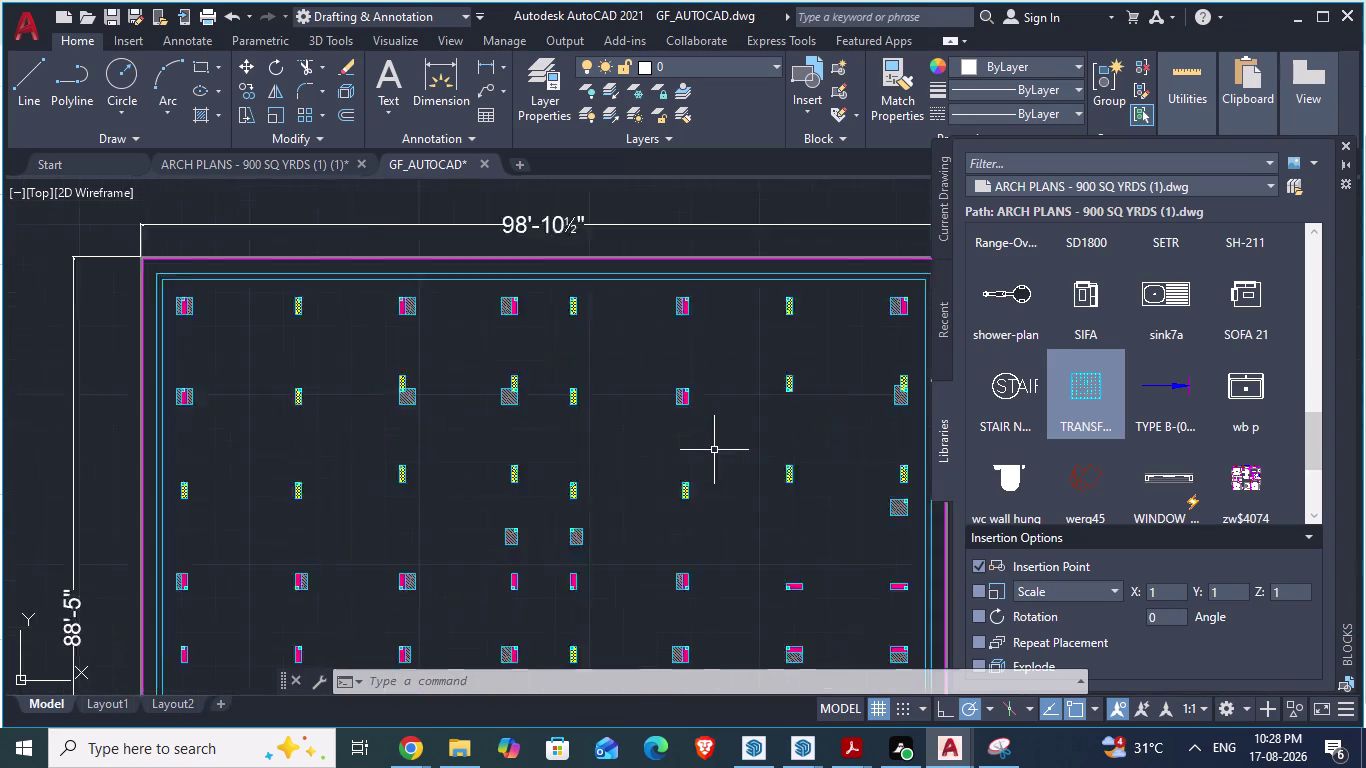
scroll(up, 3)
scroll(down, 3)
scroll(down, 3)
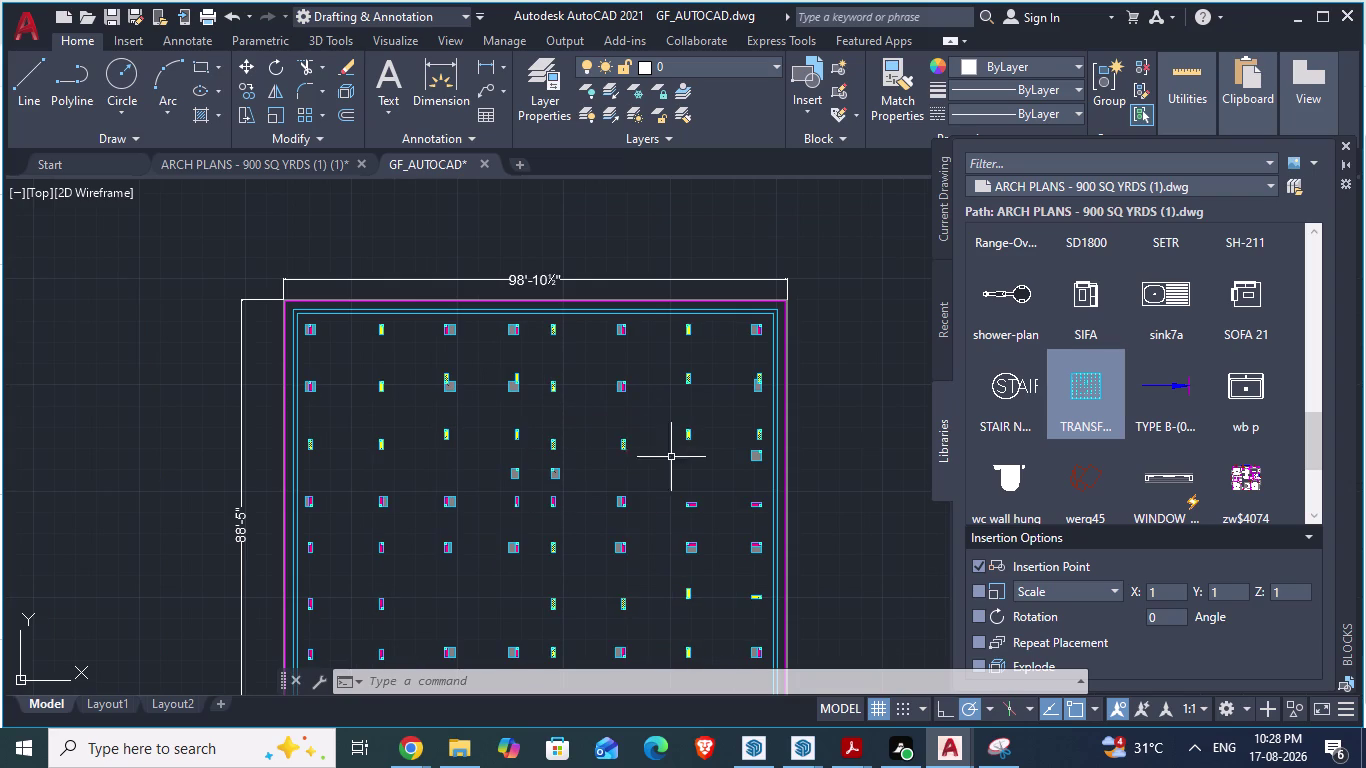
Begin another window selection for the alignment, then cancel the command.
key(space)
scroll(up, 3)
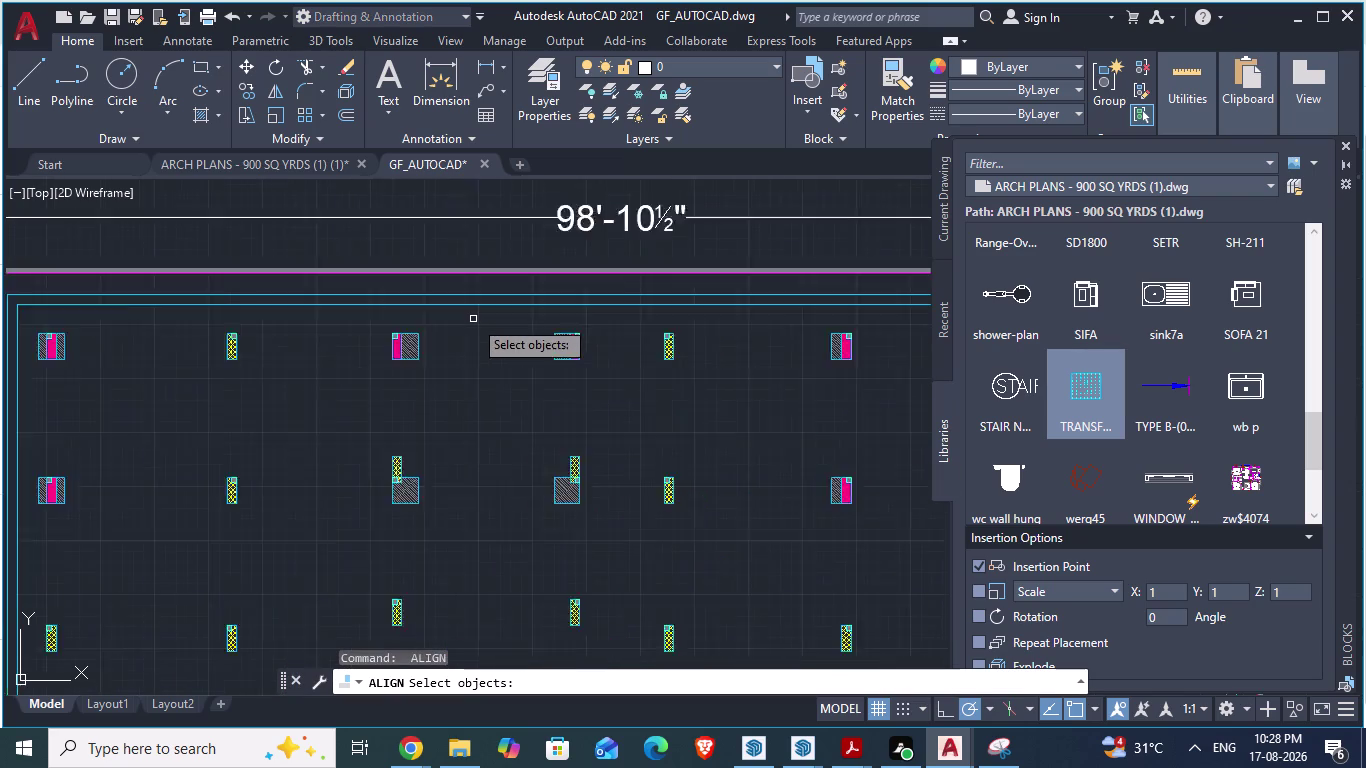
scroll(up, 3)
scroll(down, 3)
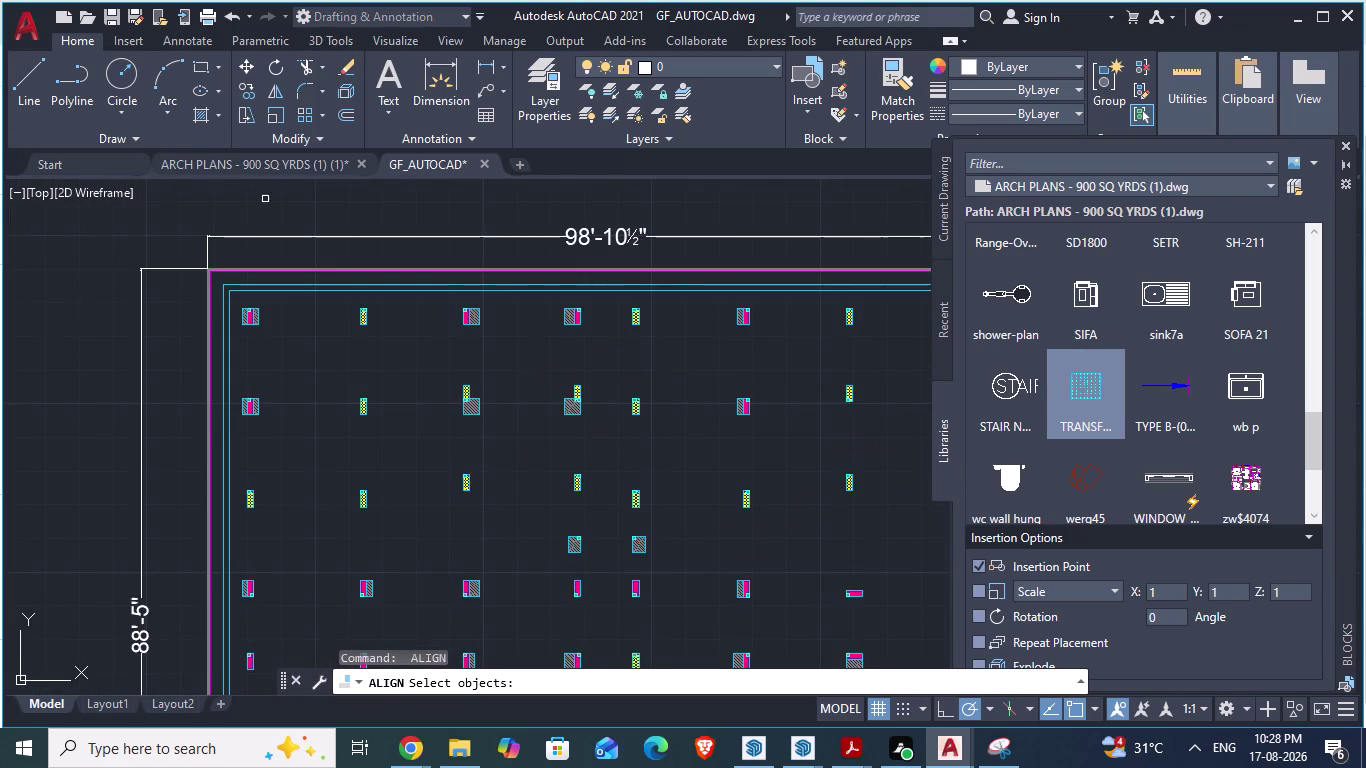
key(space)
click(440, 219)
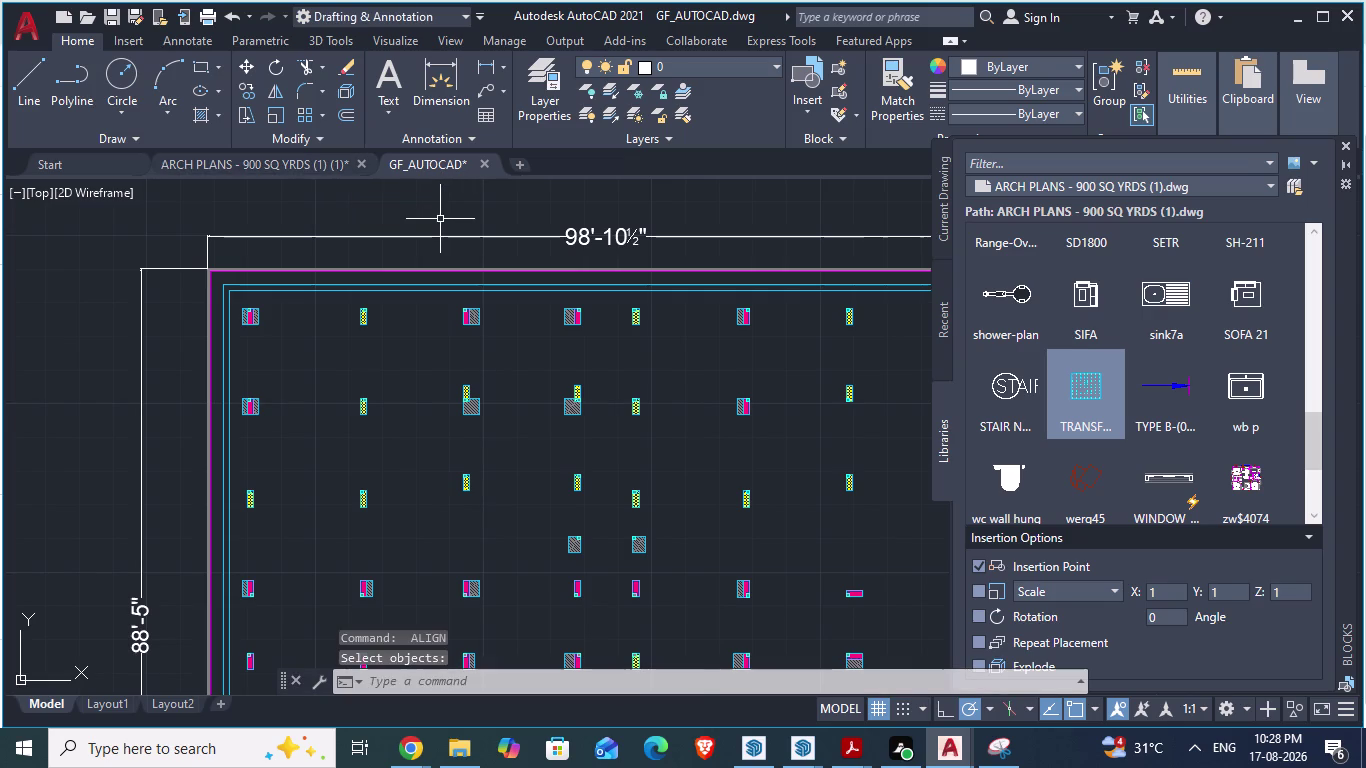
key(Escape)
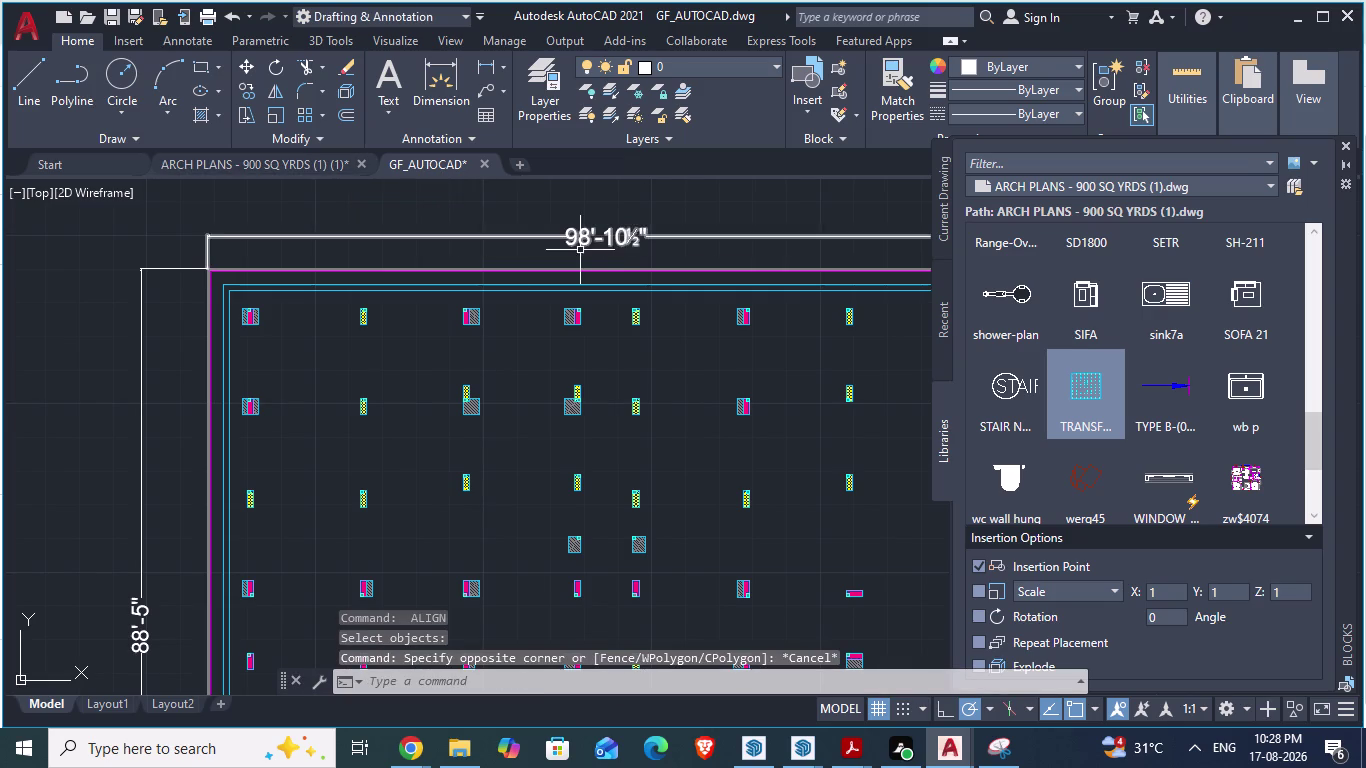
Undo four recent steps, back through the grouping of the columns block.
key(ctrl+z)
key(ctrl+z)
key(ctrl+z)
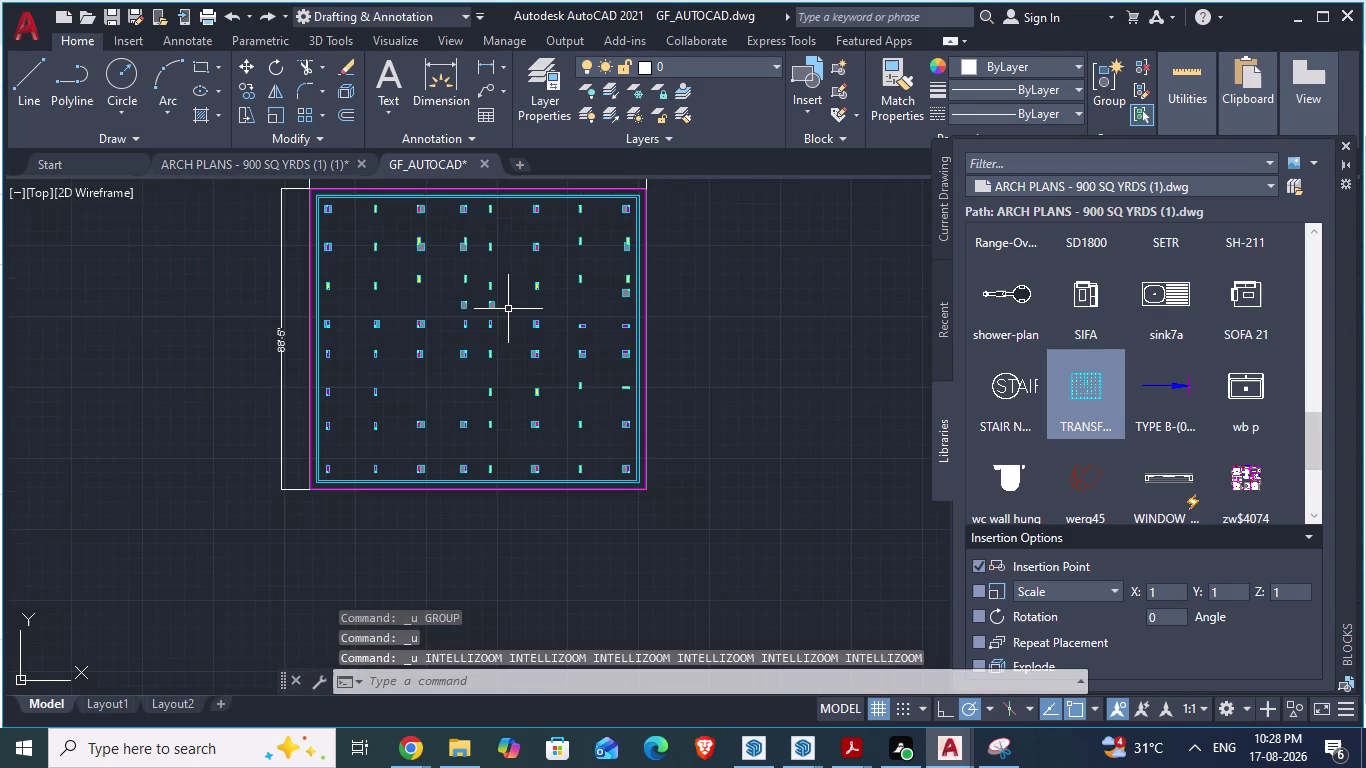
key(ctrl+z)
scroll(down, 3)
scroll(down, 3)
scroll(down, 3)
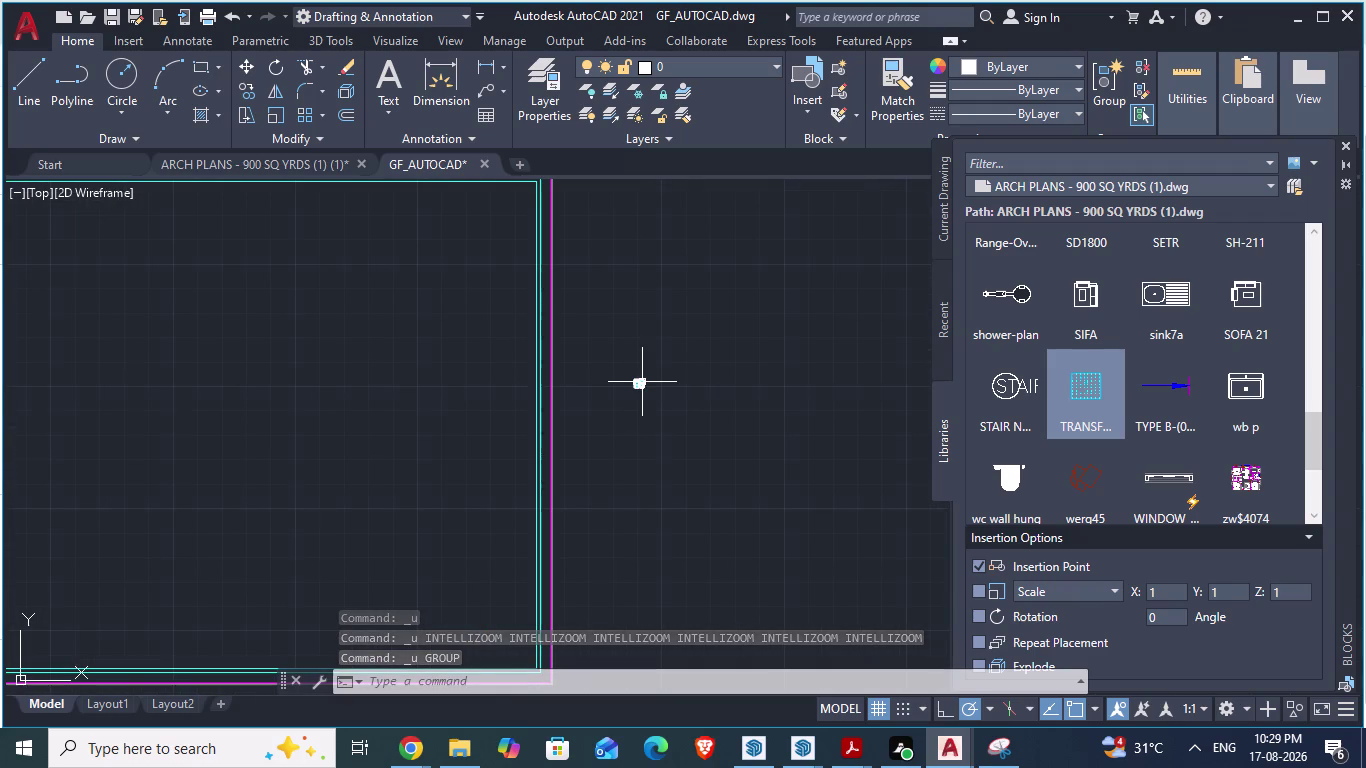
Select the transfer-columns block and start MOVE using its corner as base point.
click(640, 384)
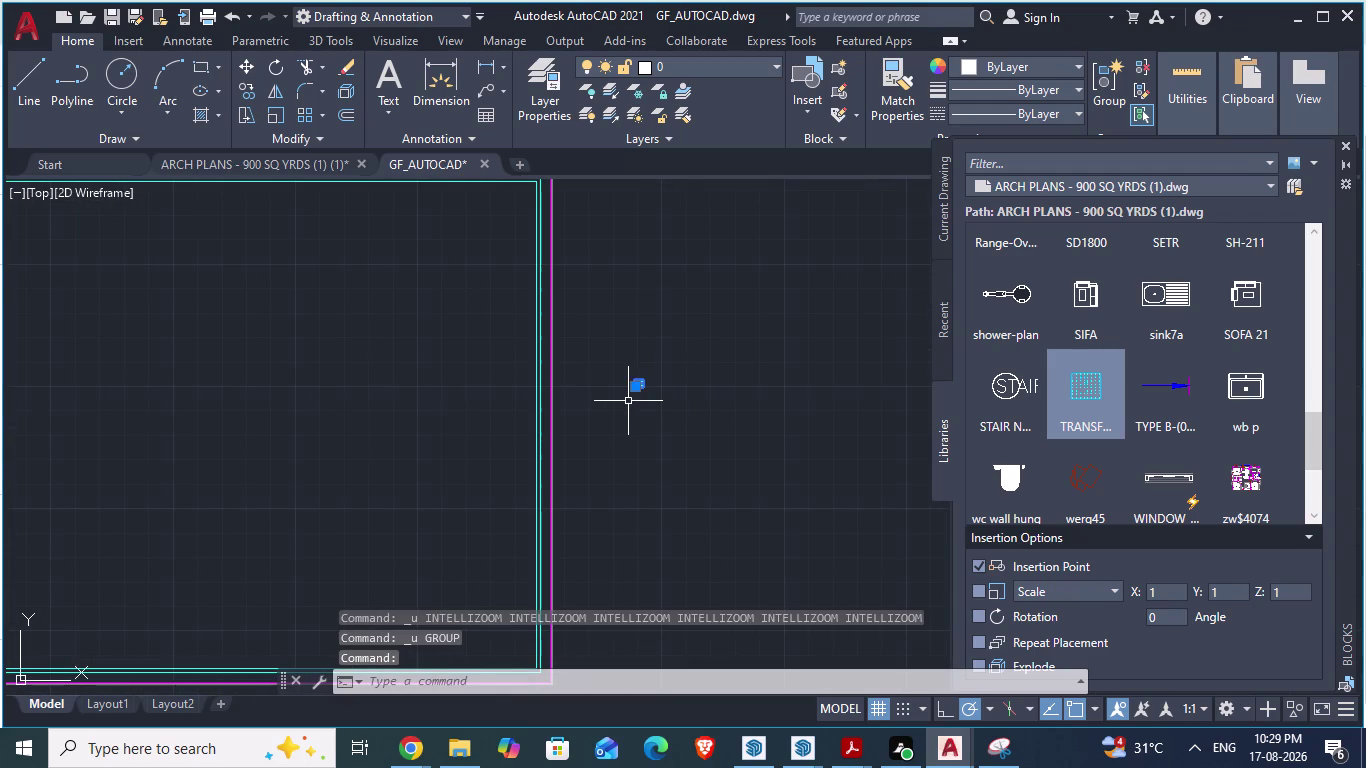
key(m)
scroll(up, 3)
scroll(down, 3)
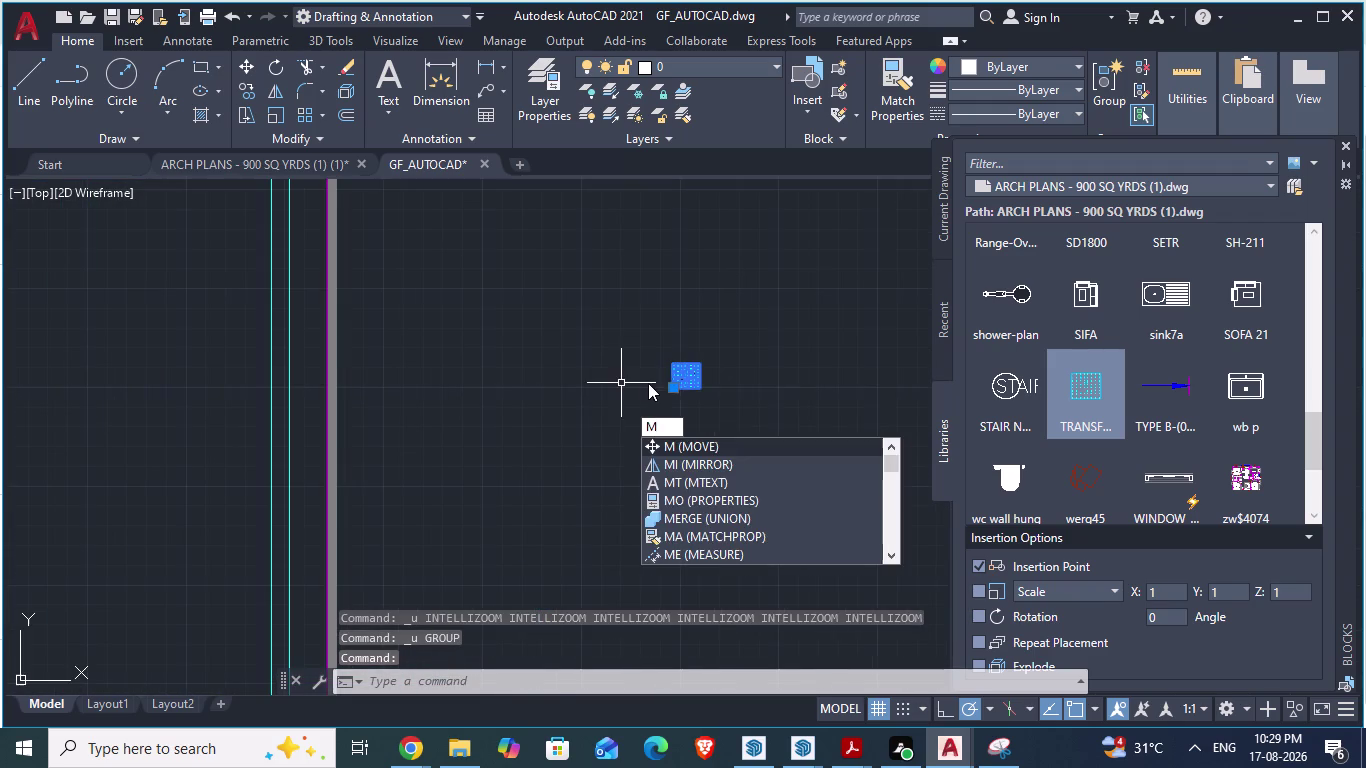
key(Return)
scroll(up, 3)
scroll(up, 3)
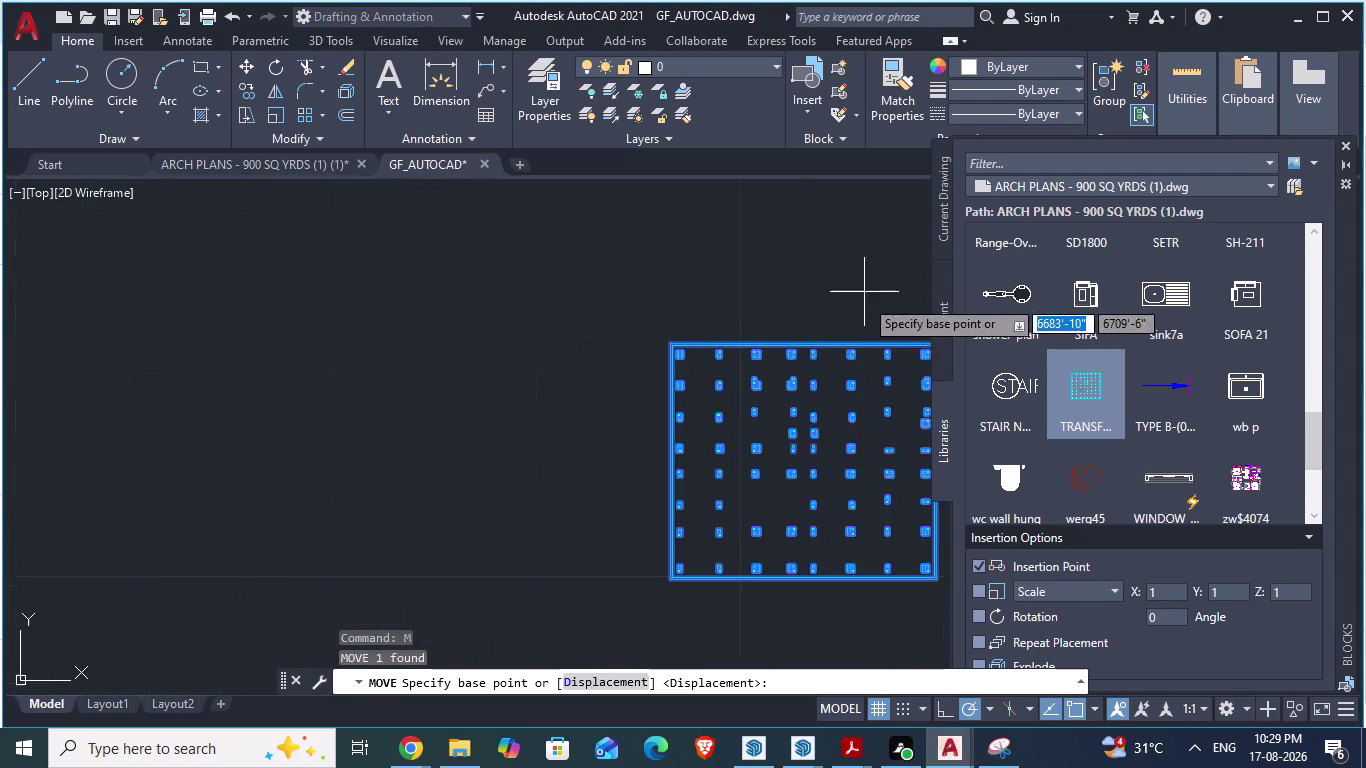
scroll(up, 3)
scroll(up, 3)
click(532, 329)
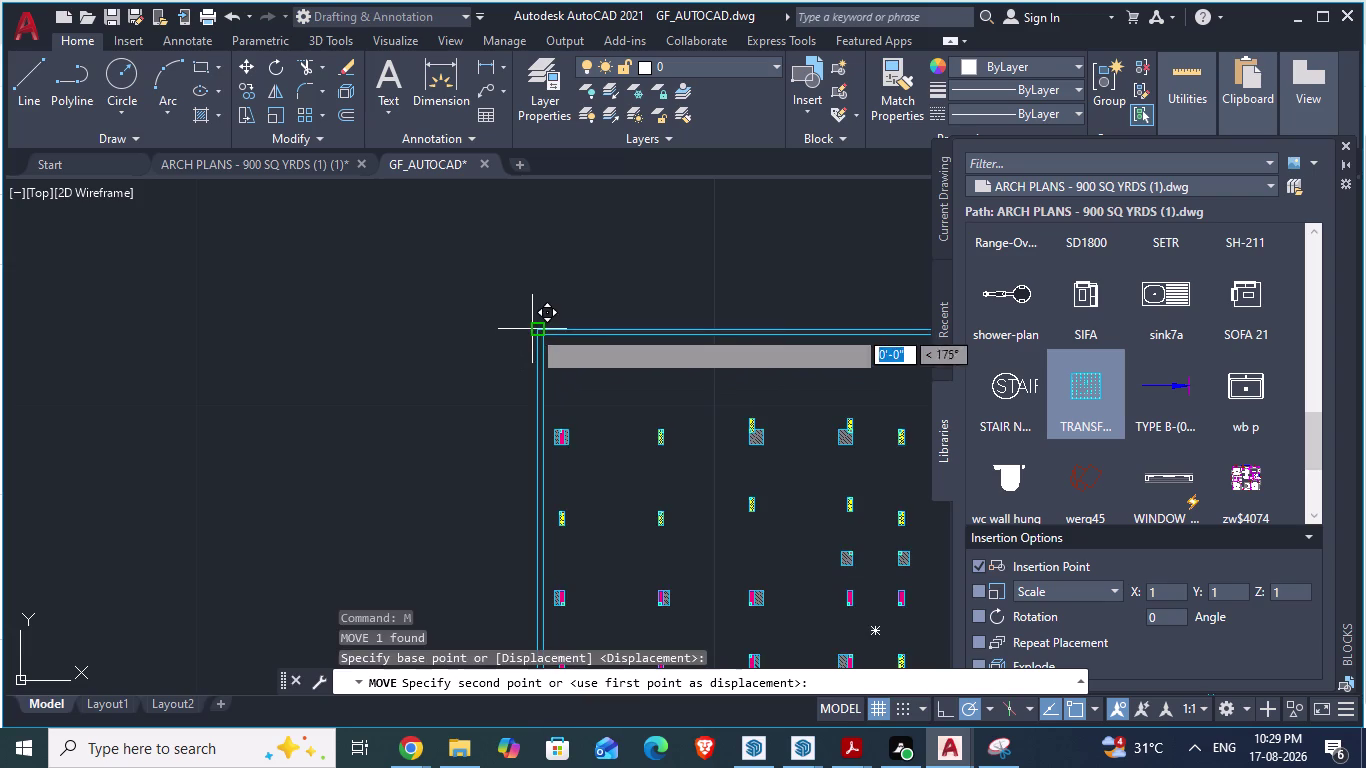
Place the block at the plot boundary's top-left corner and repeat MOVE.
scroll(down, 3)
scroll(down, 3)
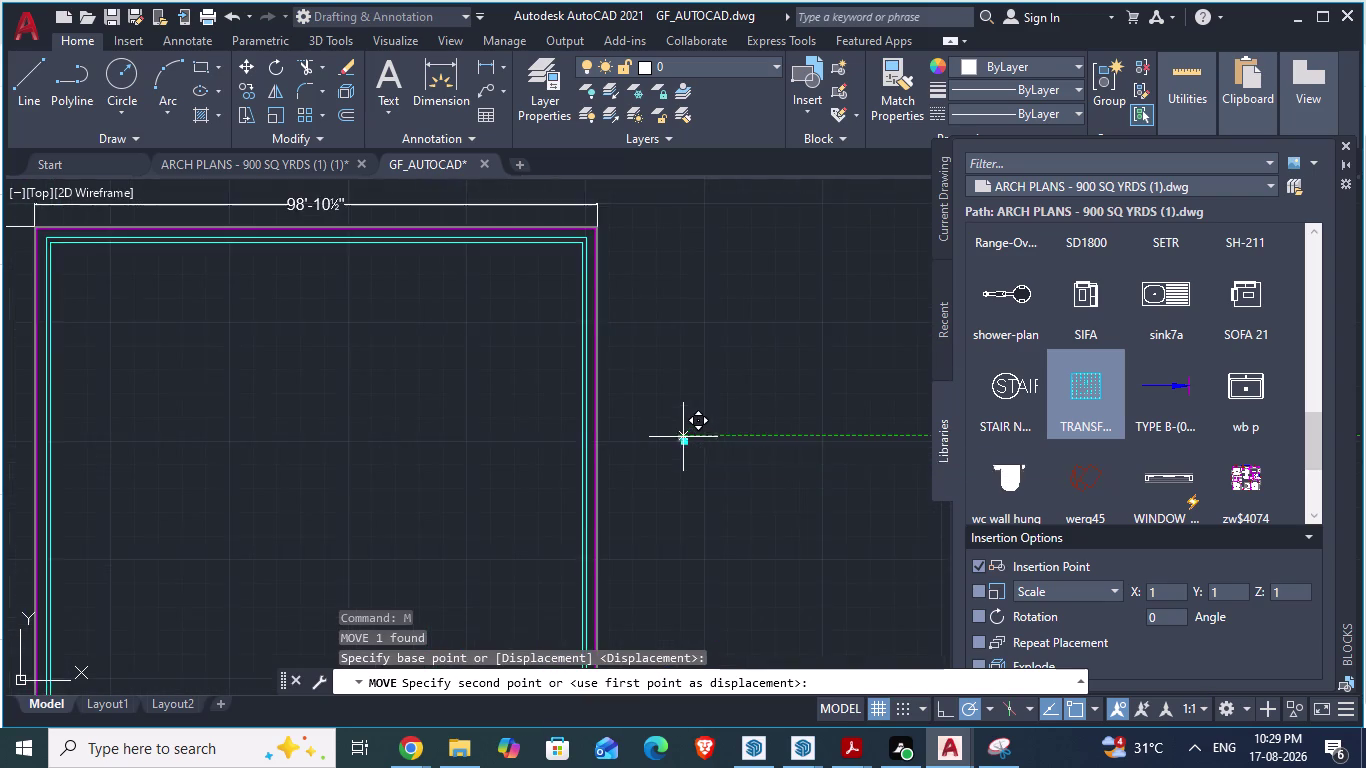
scroll(down, 3)
scroll(up, 3)
scroll(up, 3)
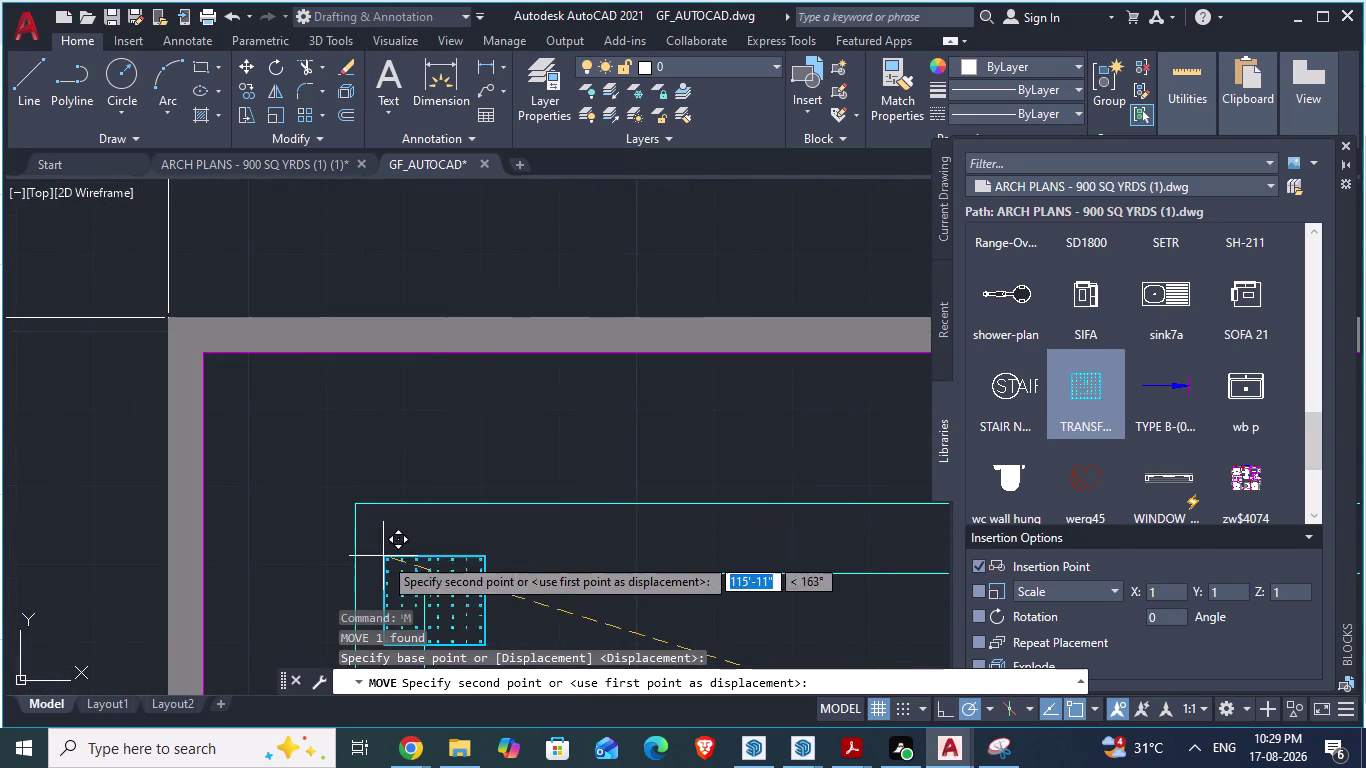
scroll(down, 3)
scroll(up, 3)
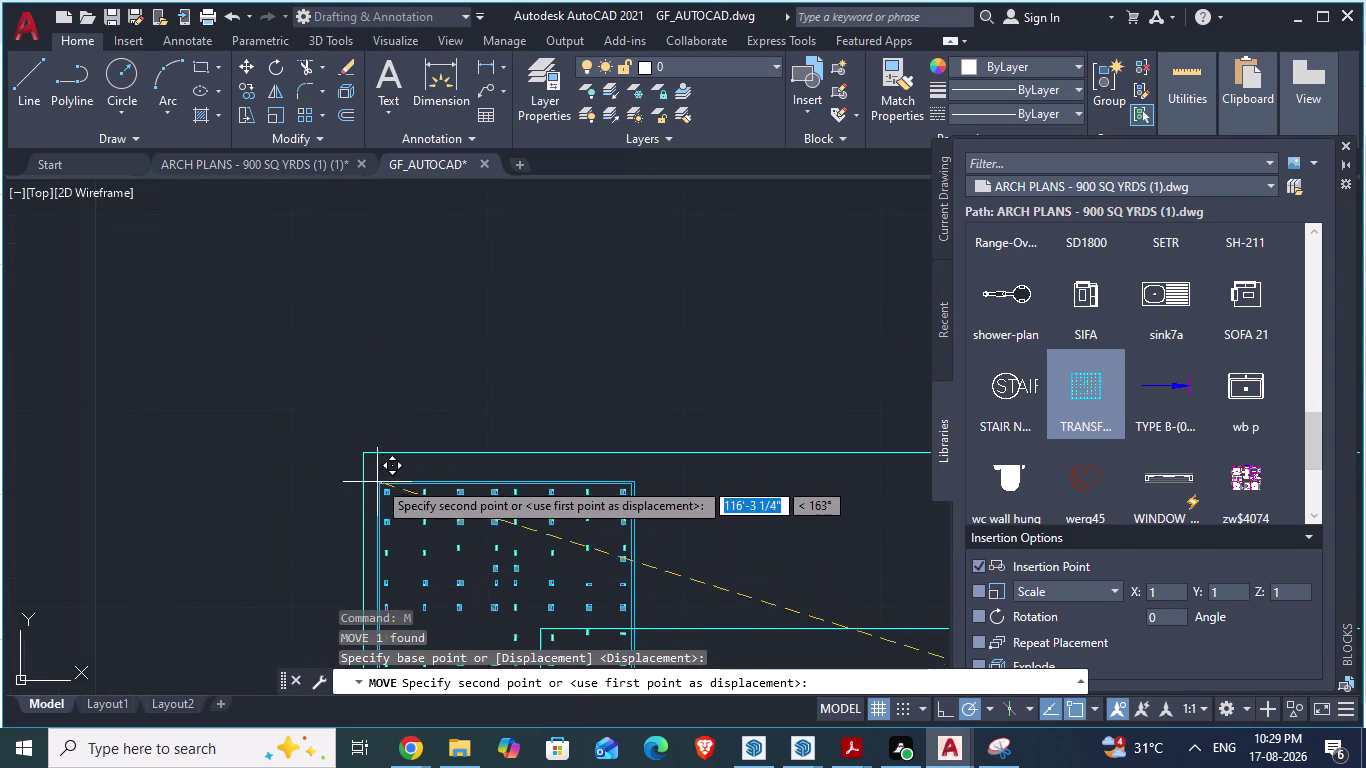
scroll(up, 3)
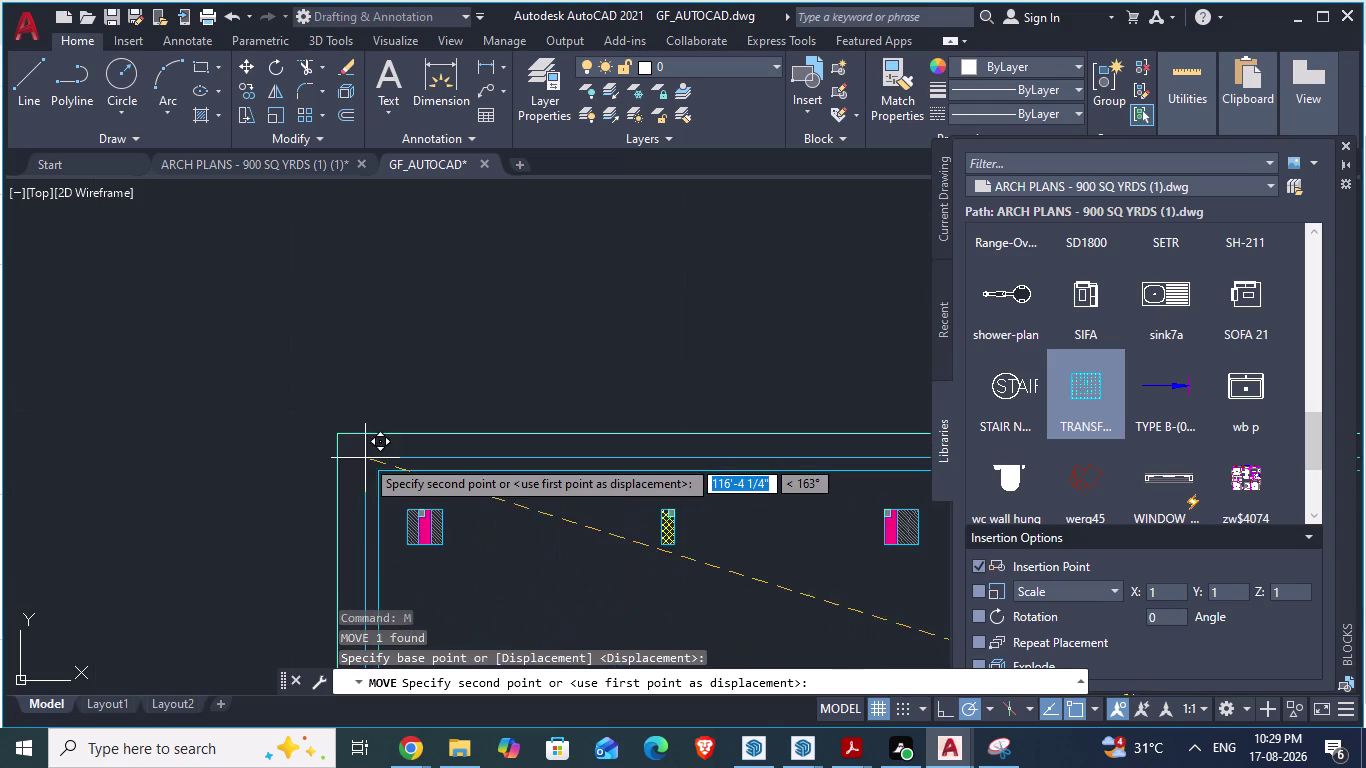
scroll(up, 3)
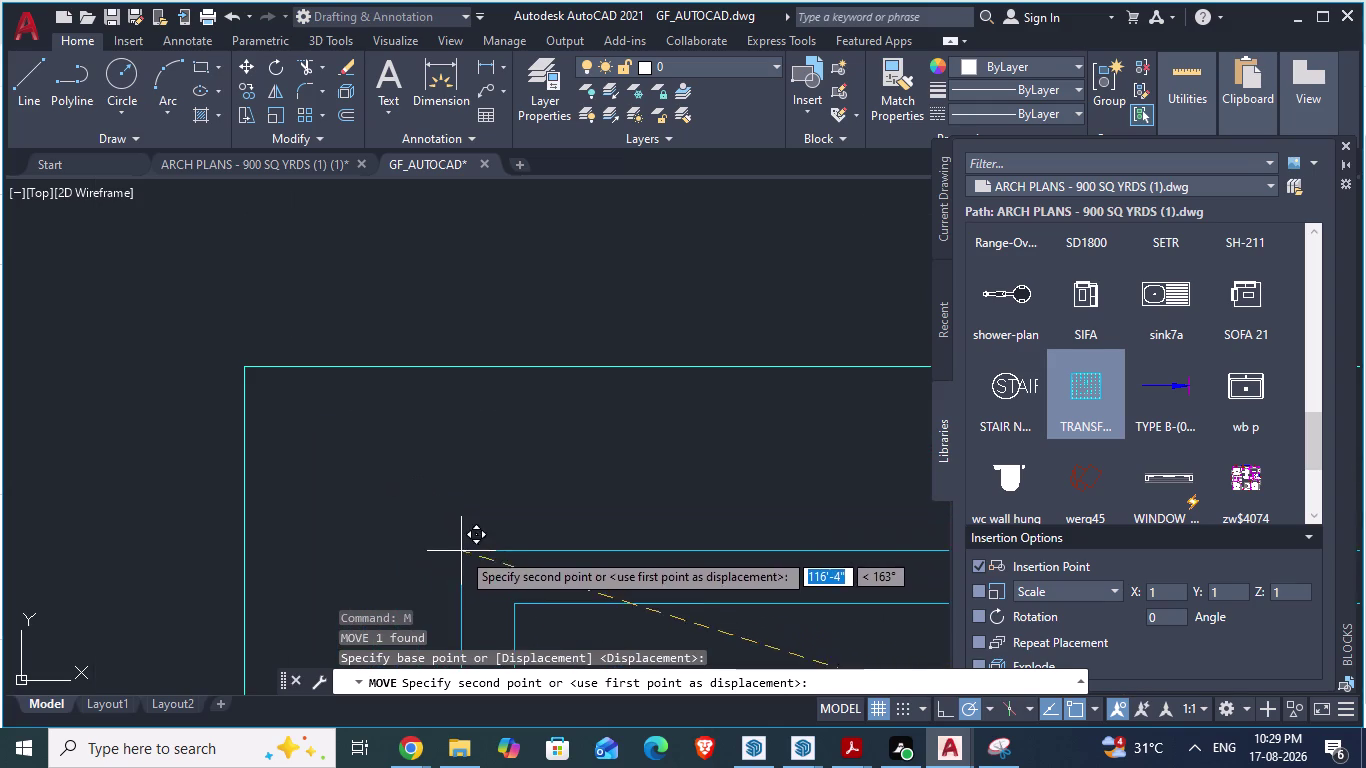
scroll(down, 3)
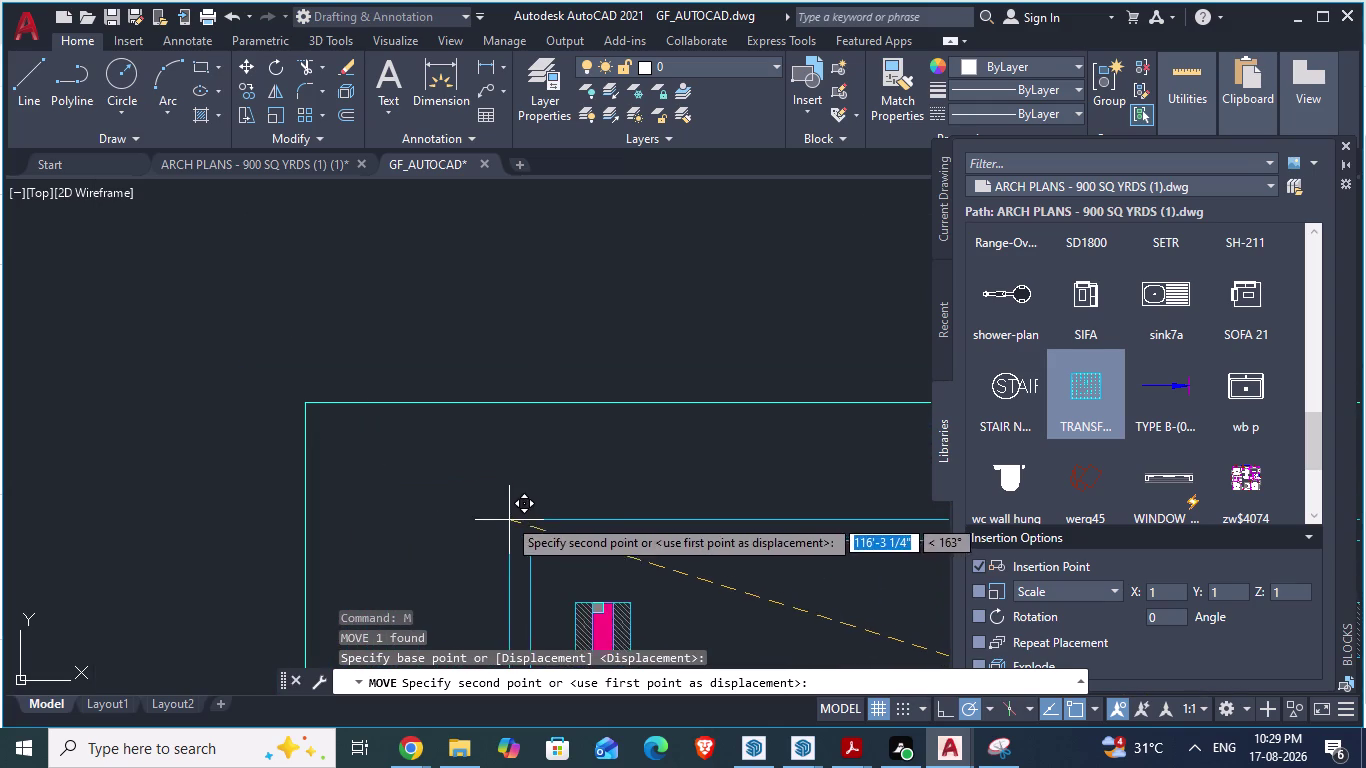
scroll(down, 3)
scroll(down, 3)
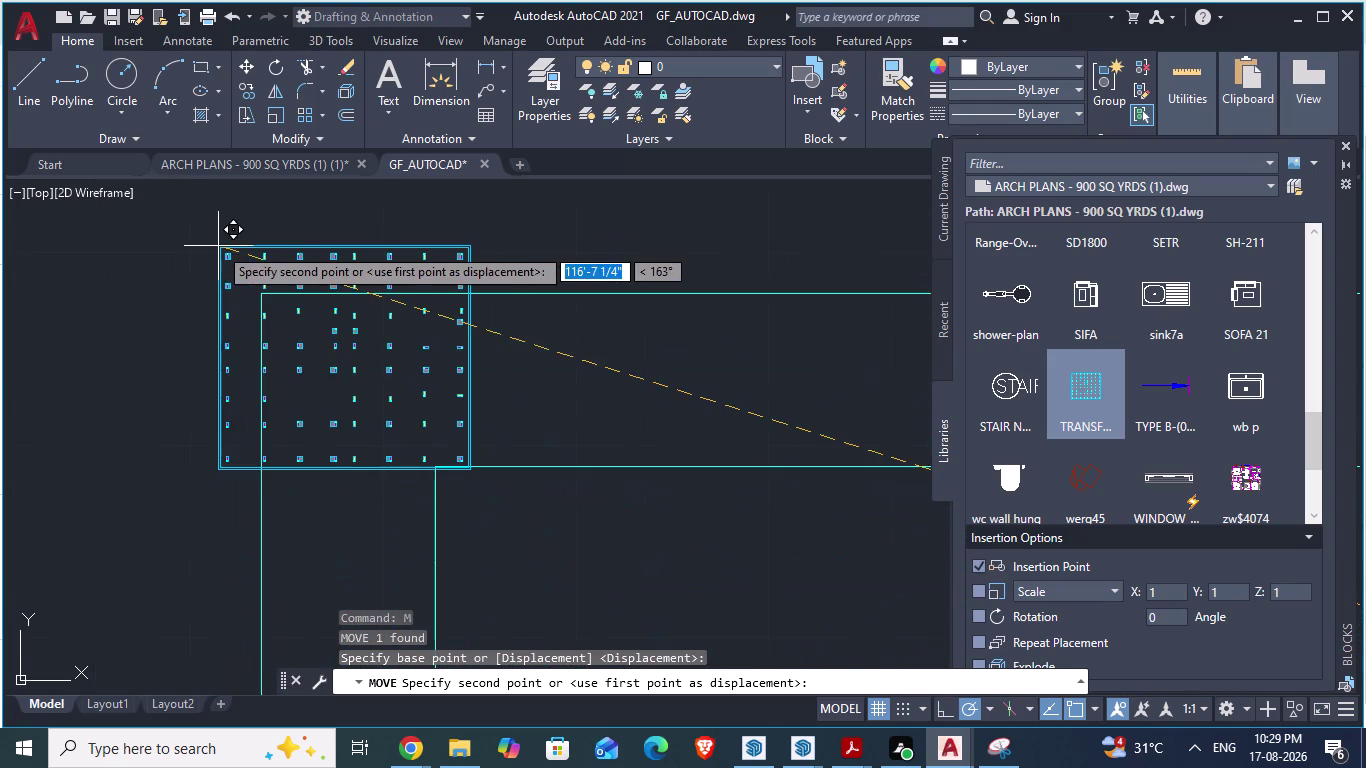
scroll(down, 3)
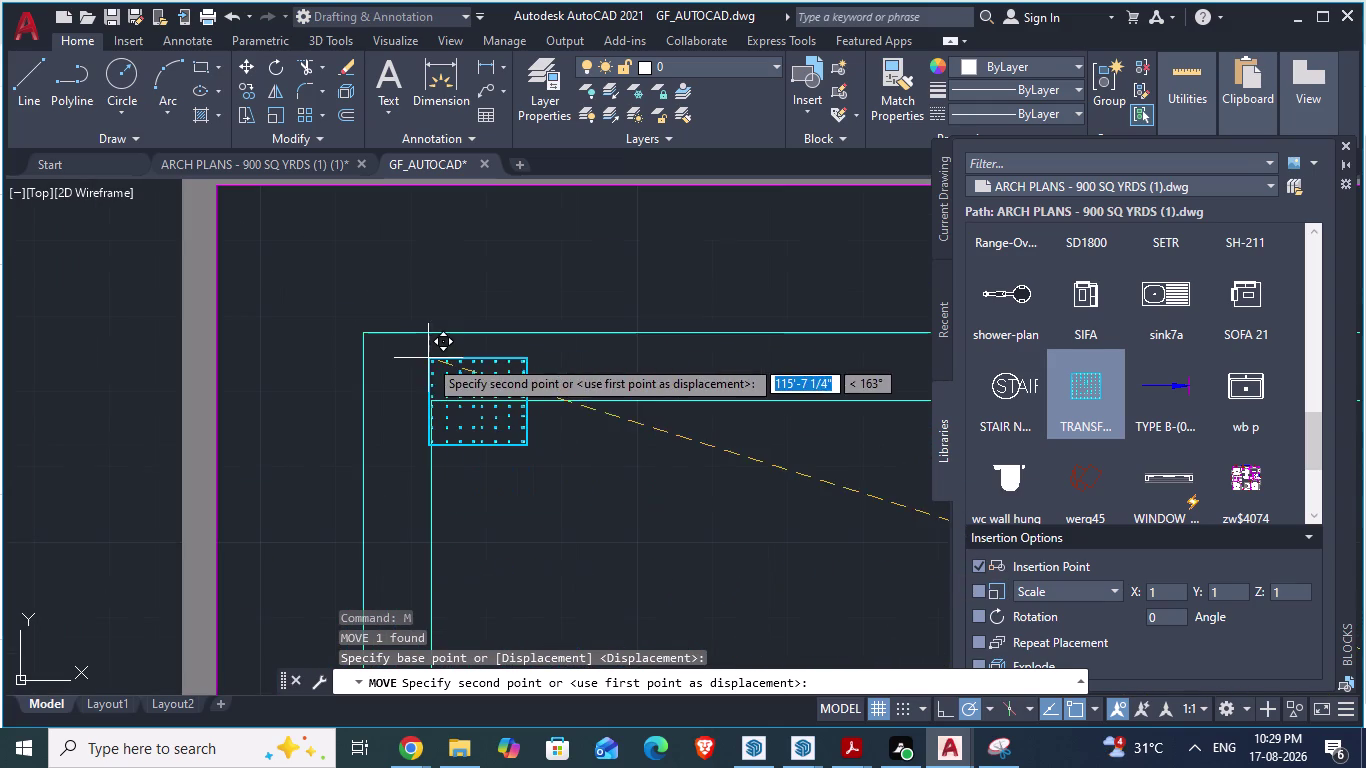
scroll(up, 3)
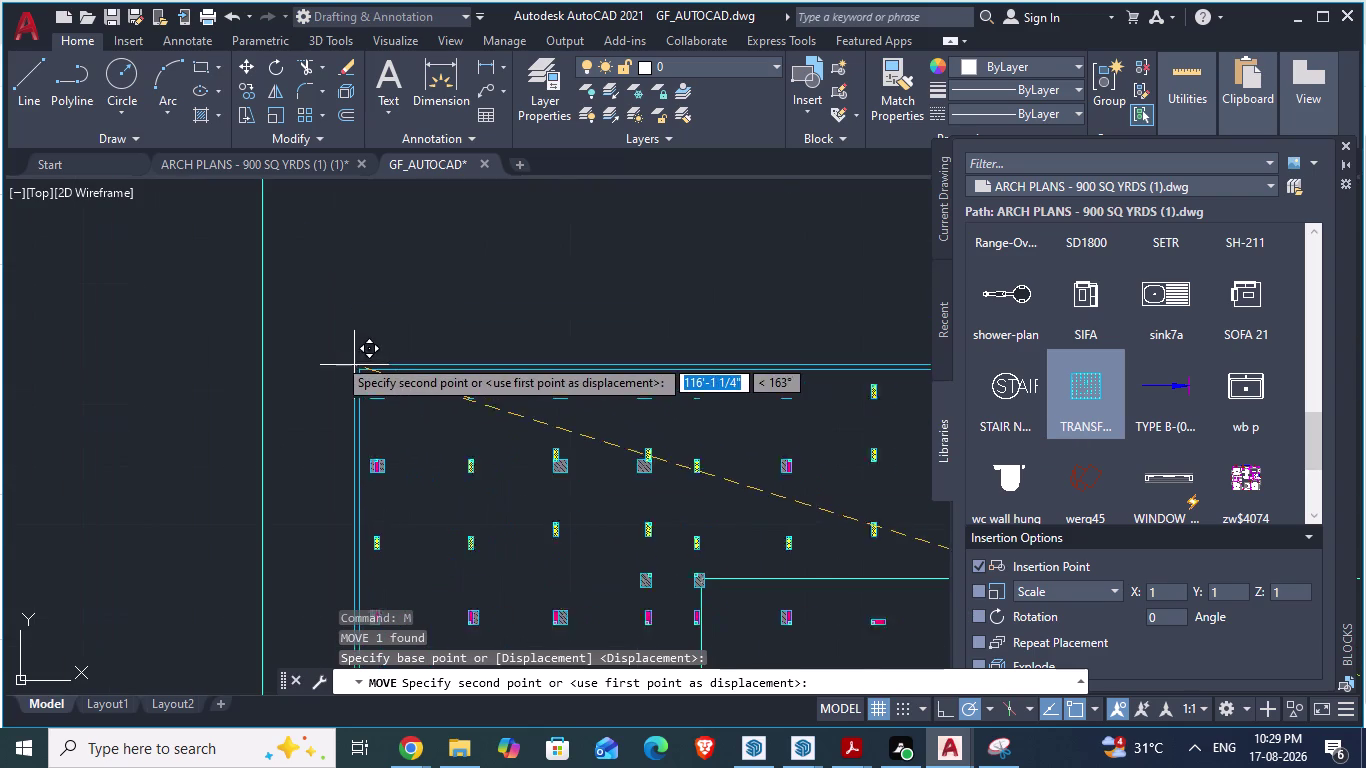
scroll(down, 3)
scroll(up, 3)
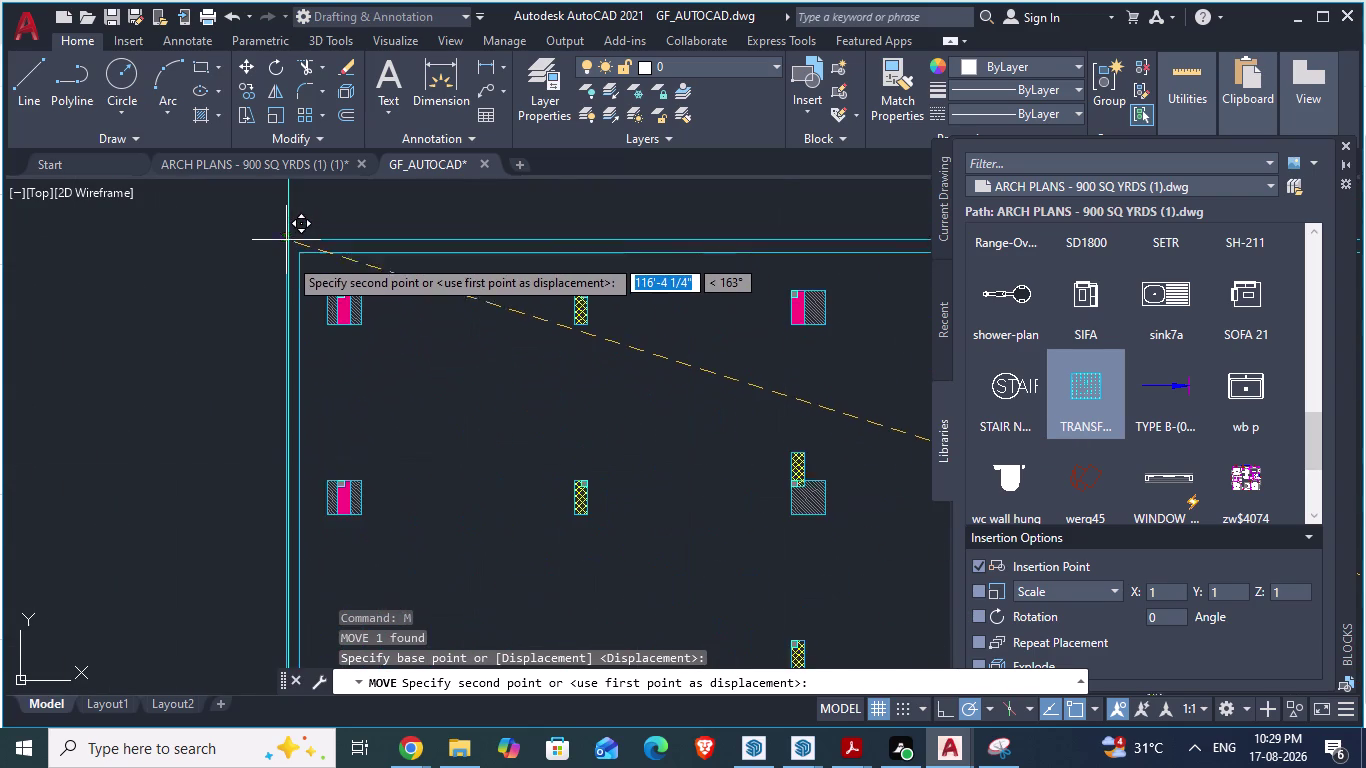
middle_drag(294, 267, 330, 405)
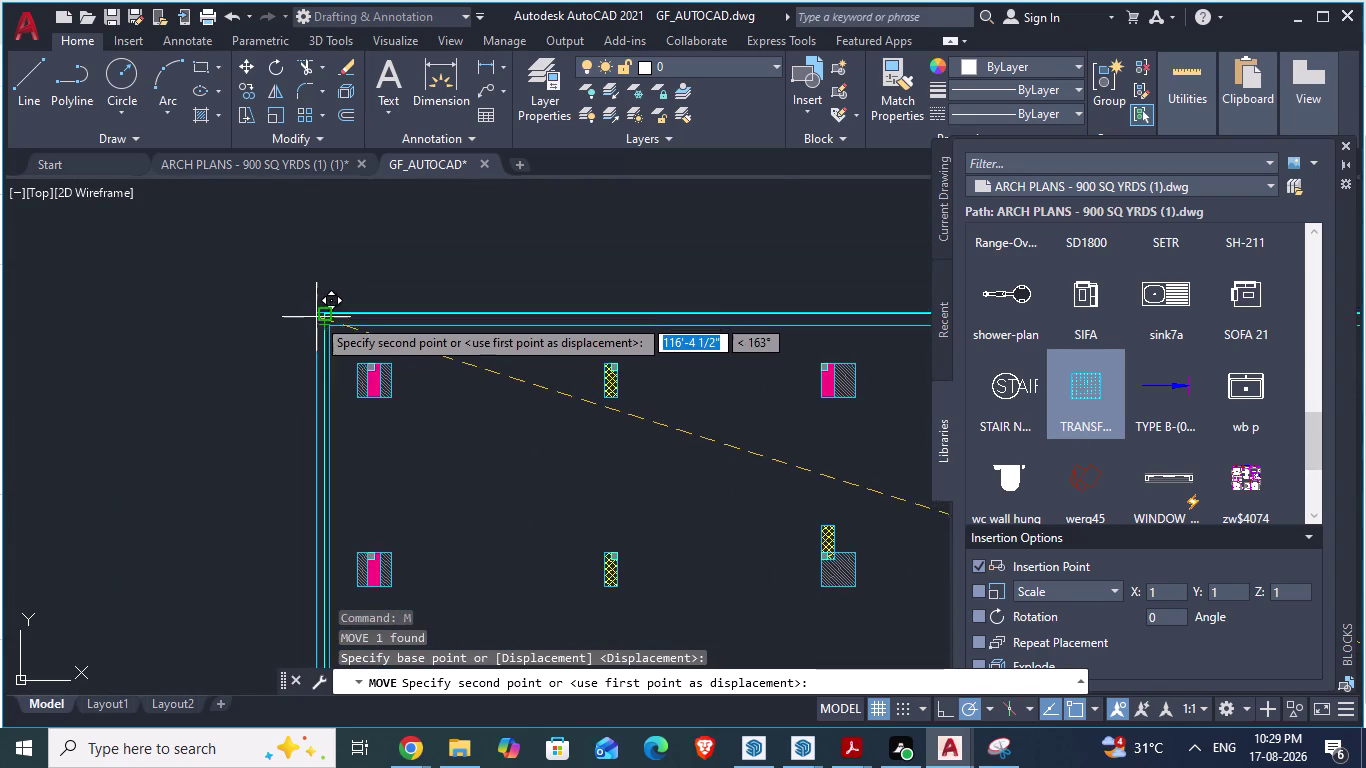
scroll(up, 3)
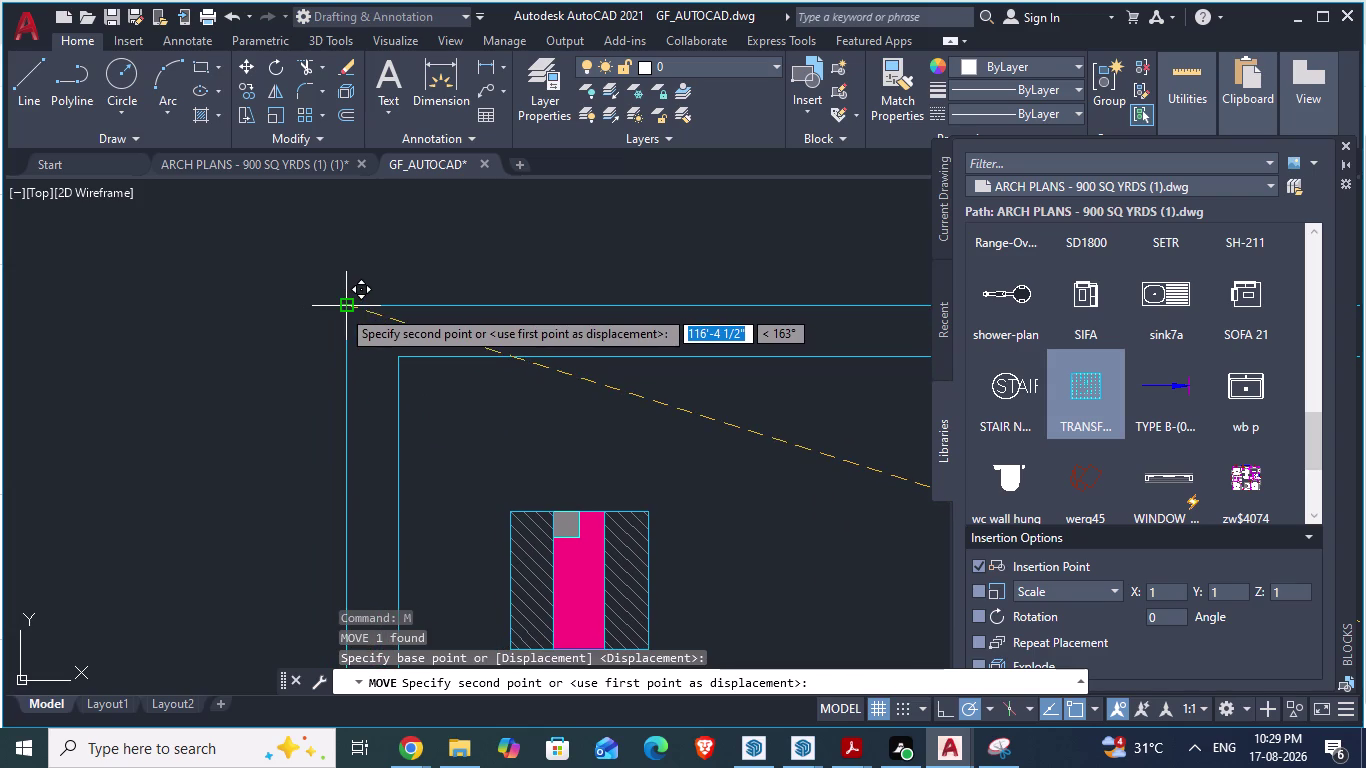
click(341, 308)
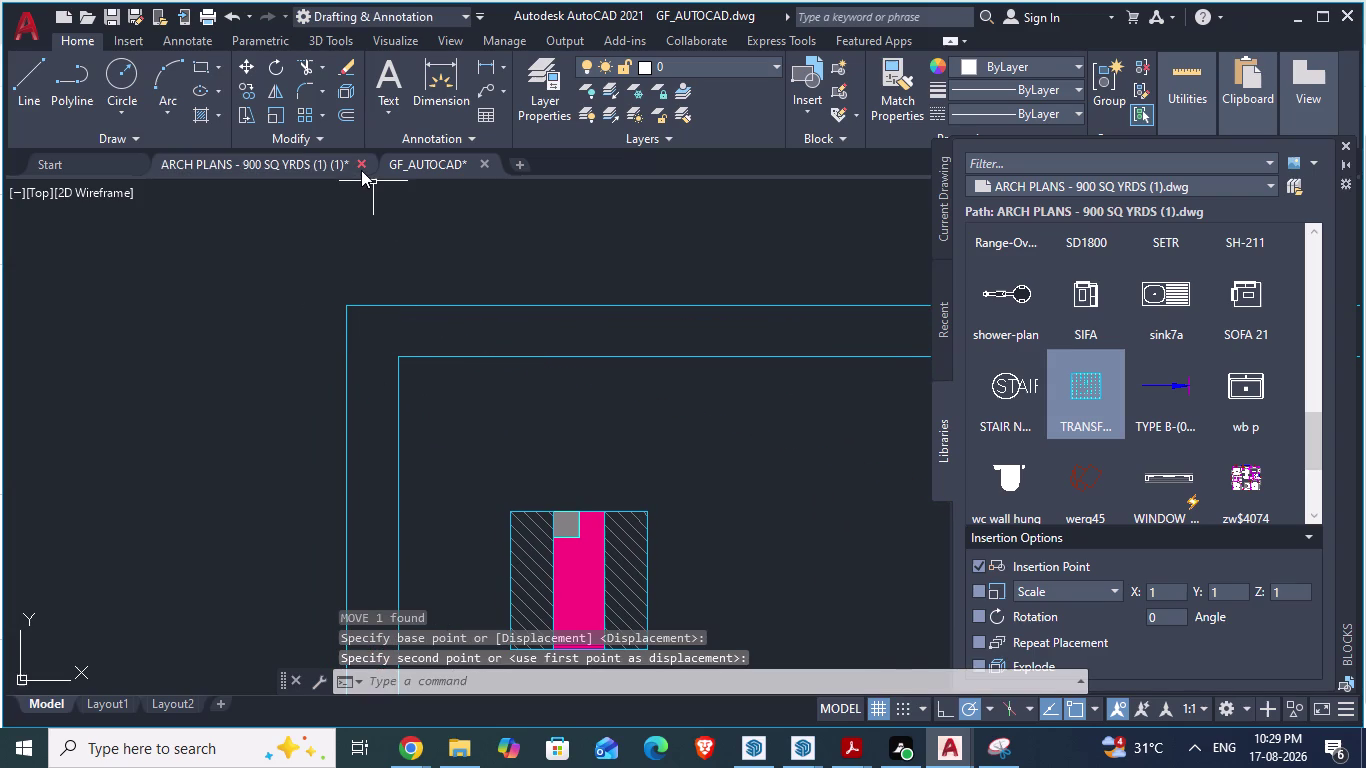
key(Return)
scroll(down, 3)
scroll(down, 3)
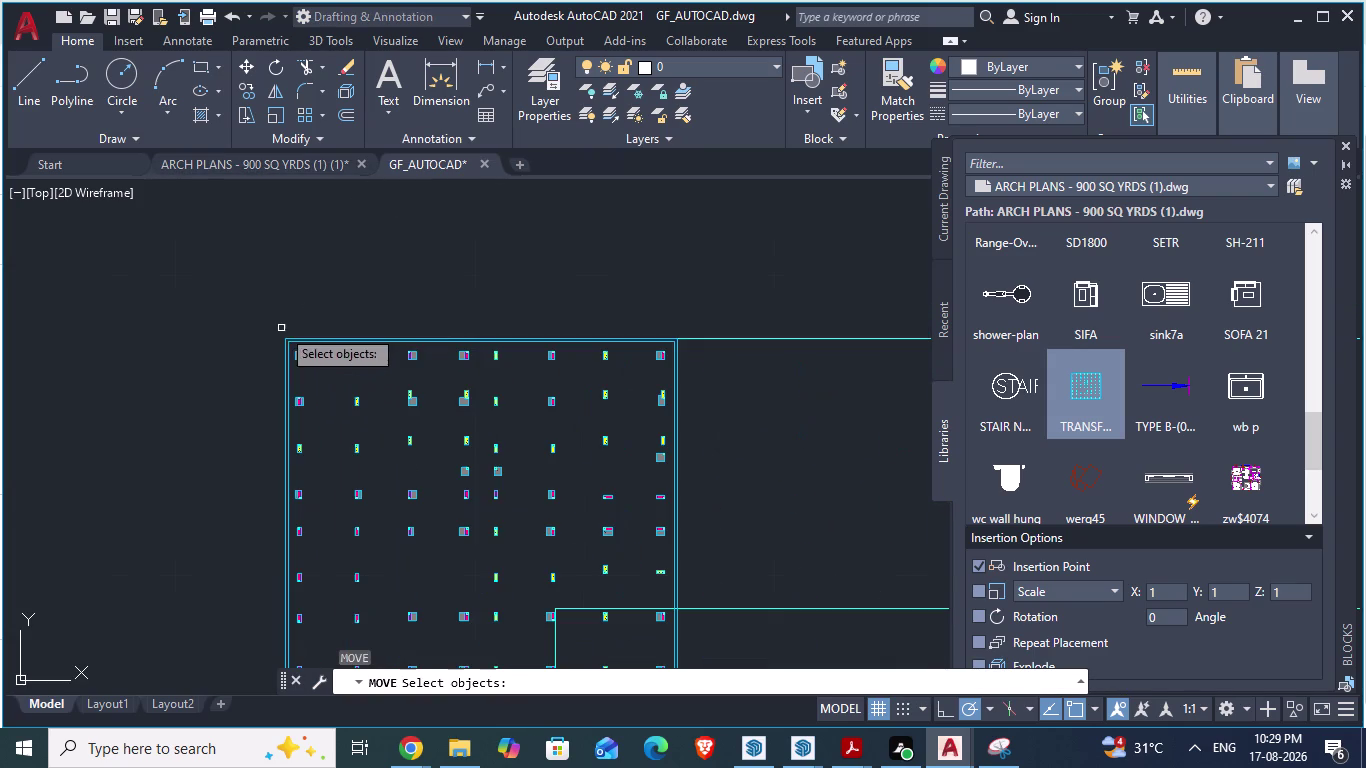
key(Escape)
scroll(down, 3)
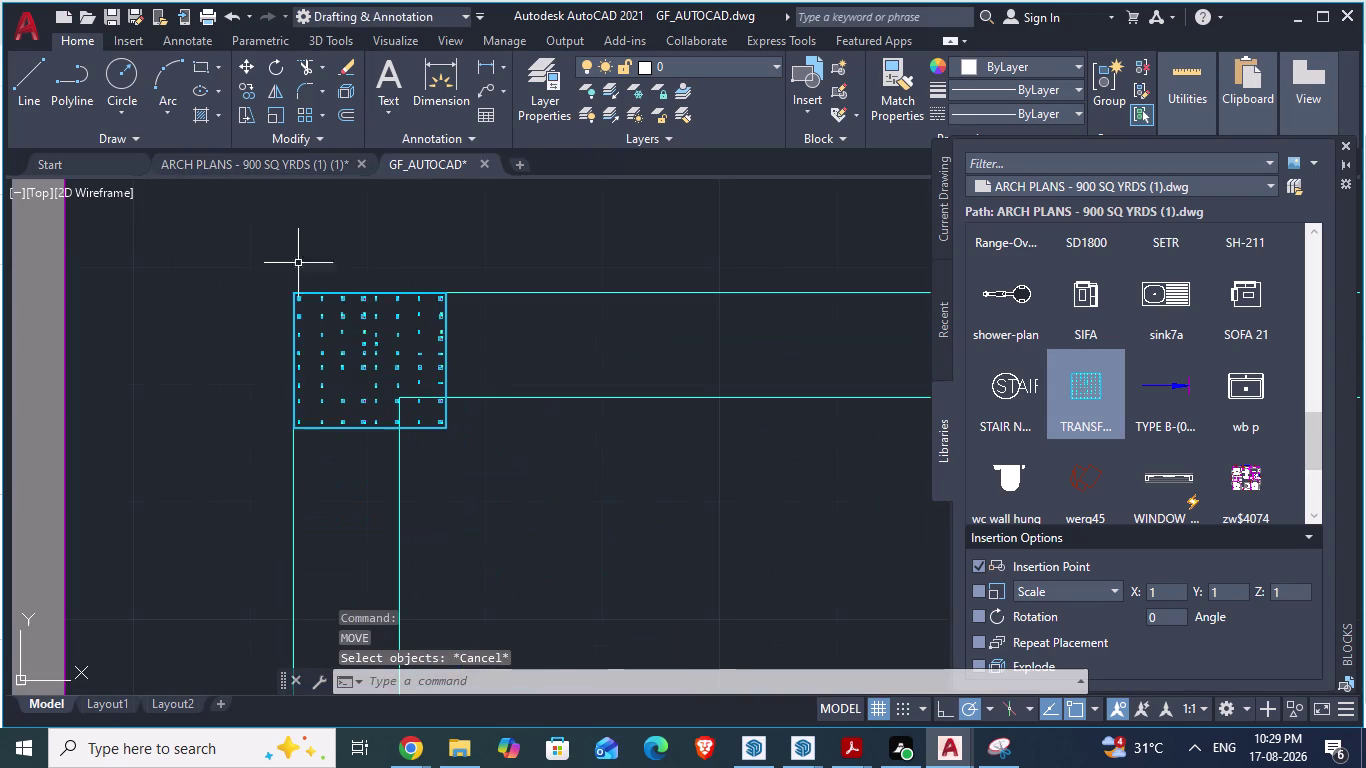
click(379, 368)
text(s)
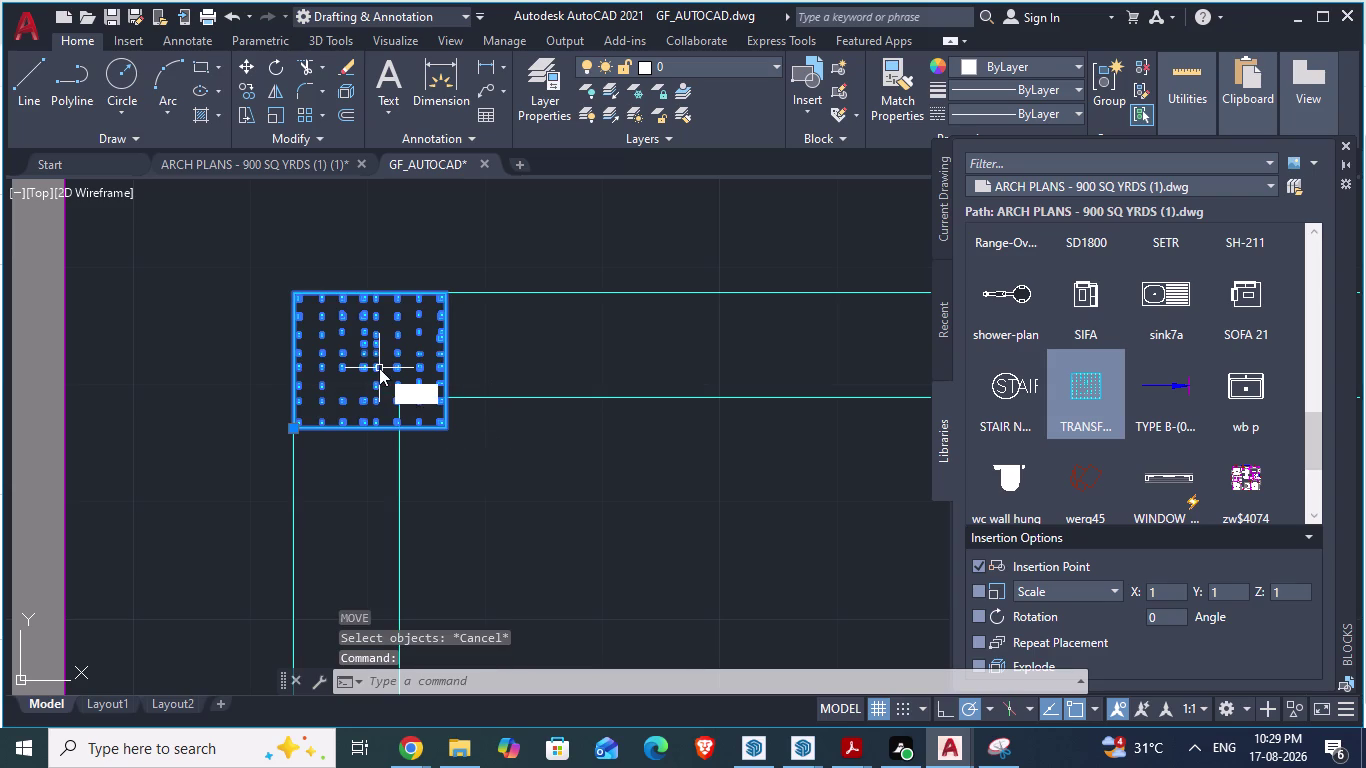
text(cale)
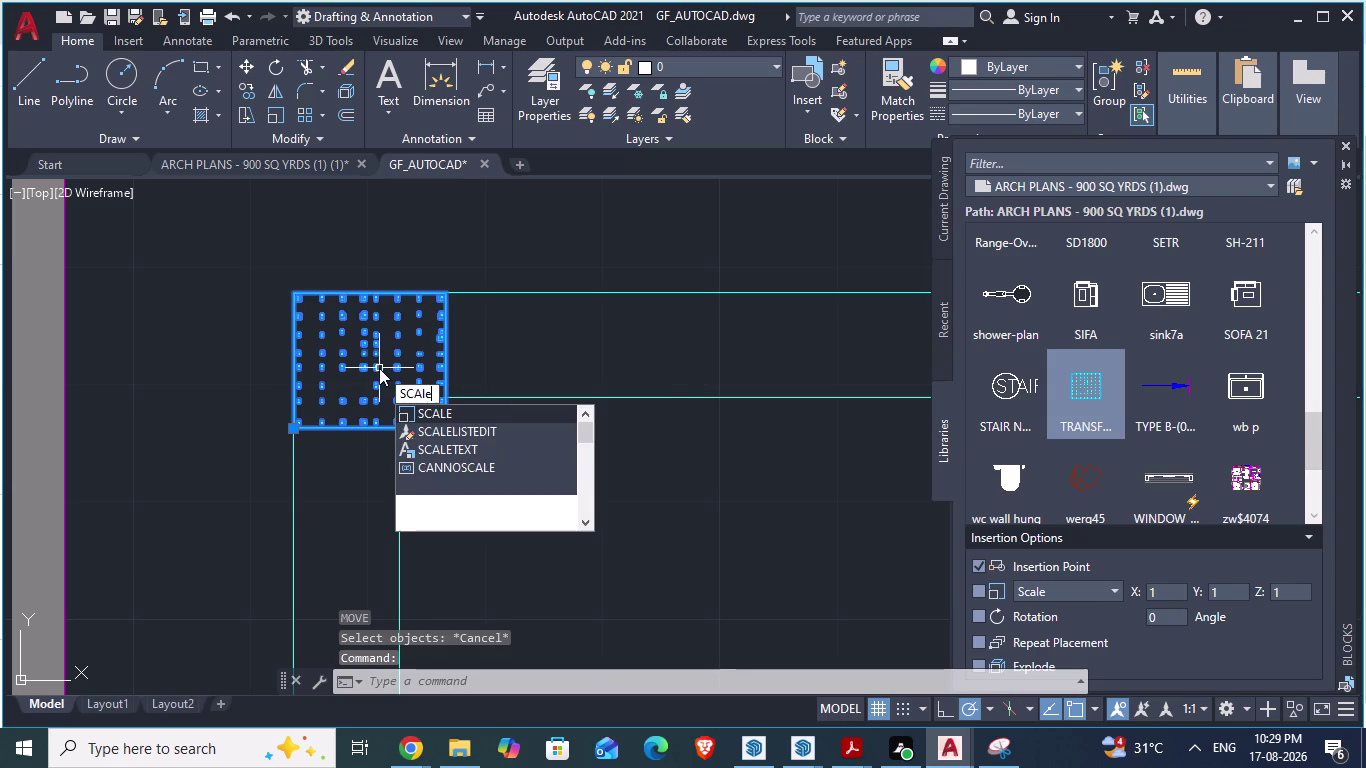
key(Return)
scroll(up, 3)
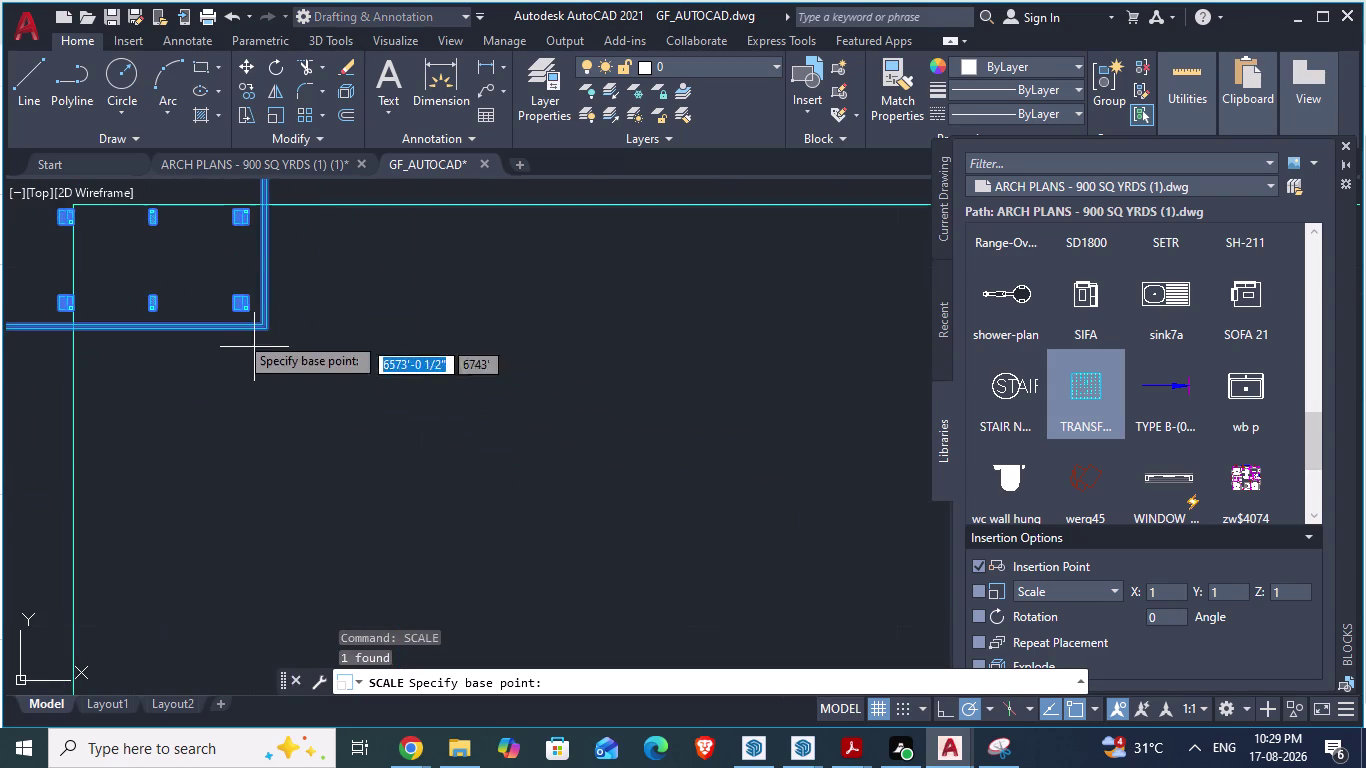
scroll(up, 3)
scroll(down, 3)
scroll(down, 3)
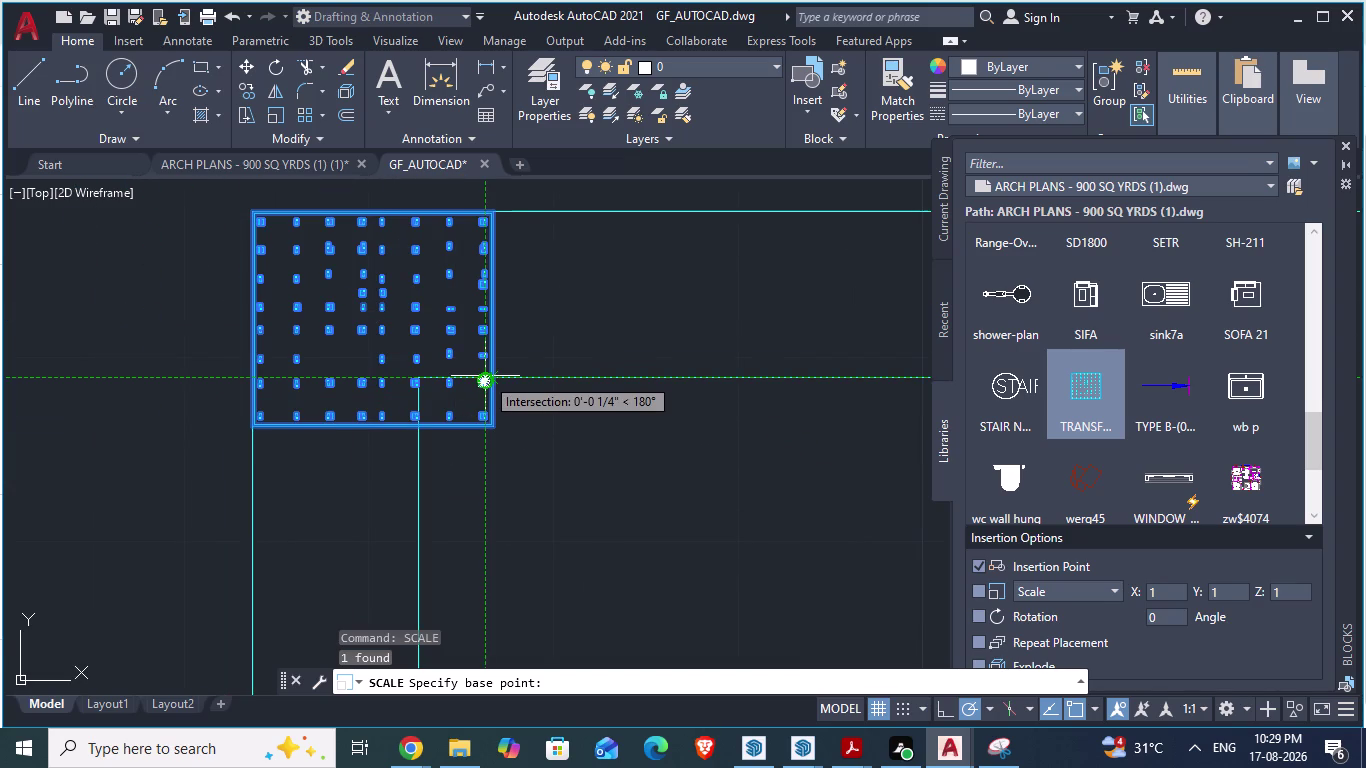
scroll(up, 3)
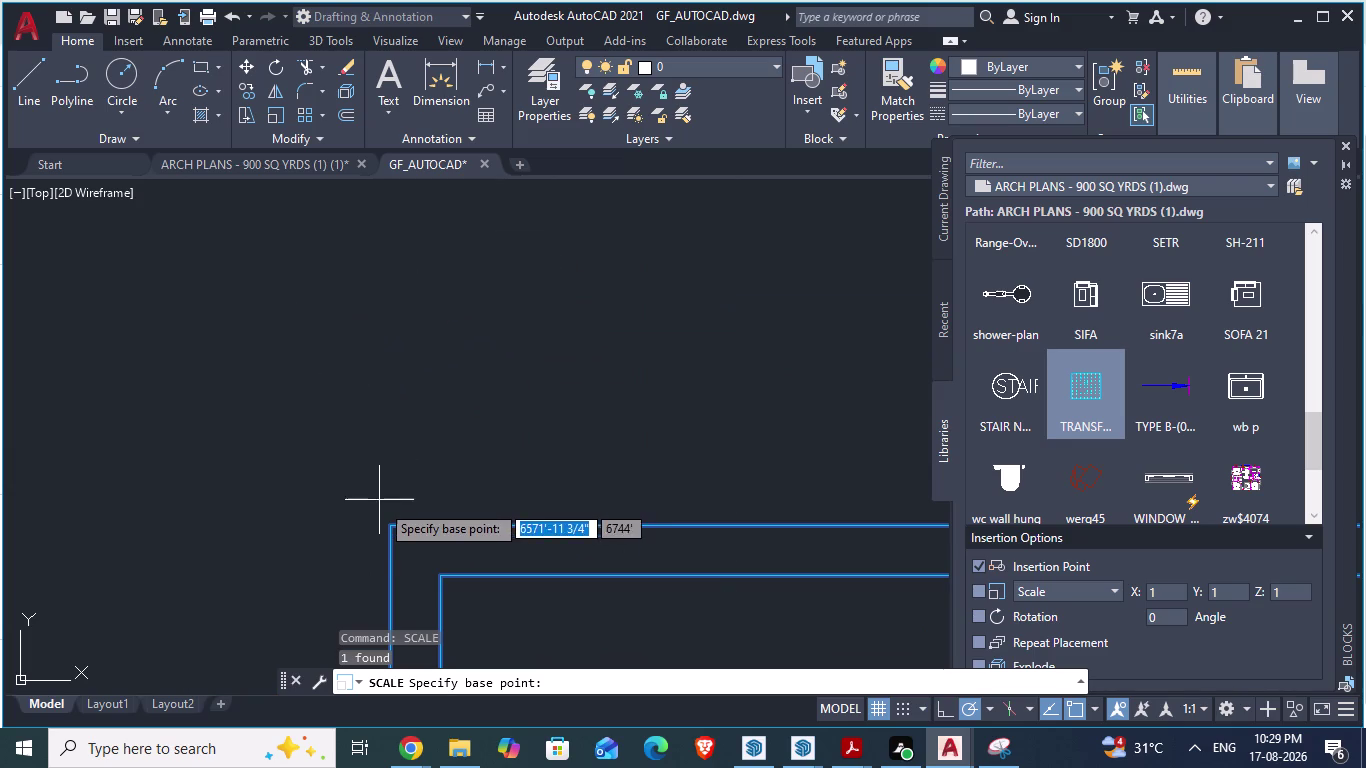
click(384, 523)
scroll(down, 3)
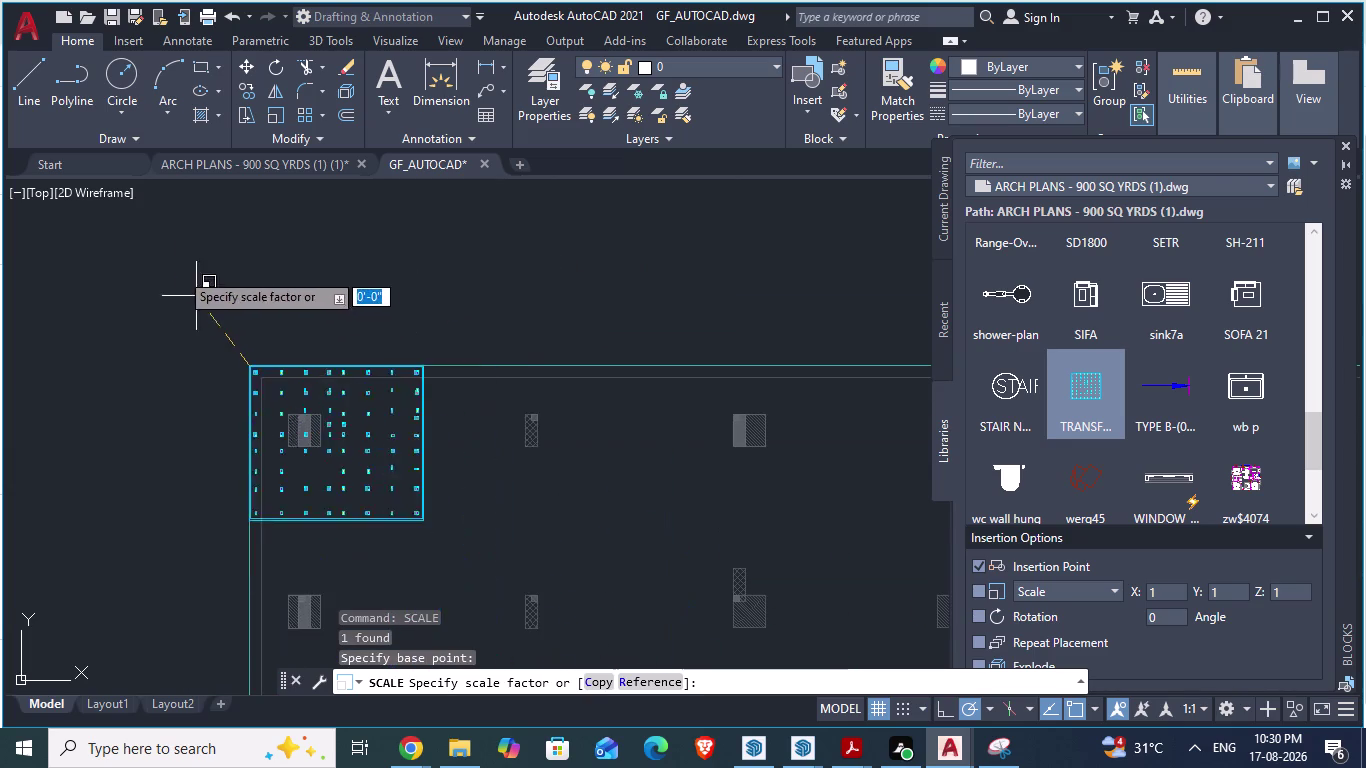
scroll(down, 3)
scroll(down, 3)
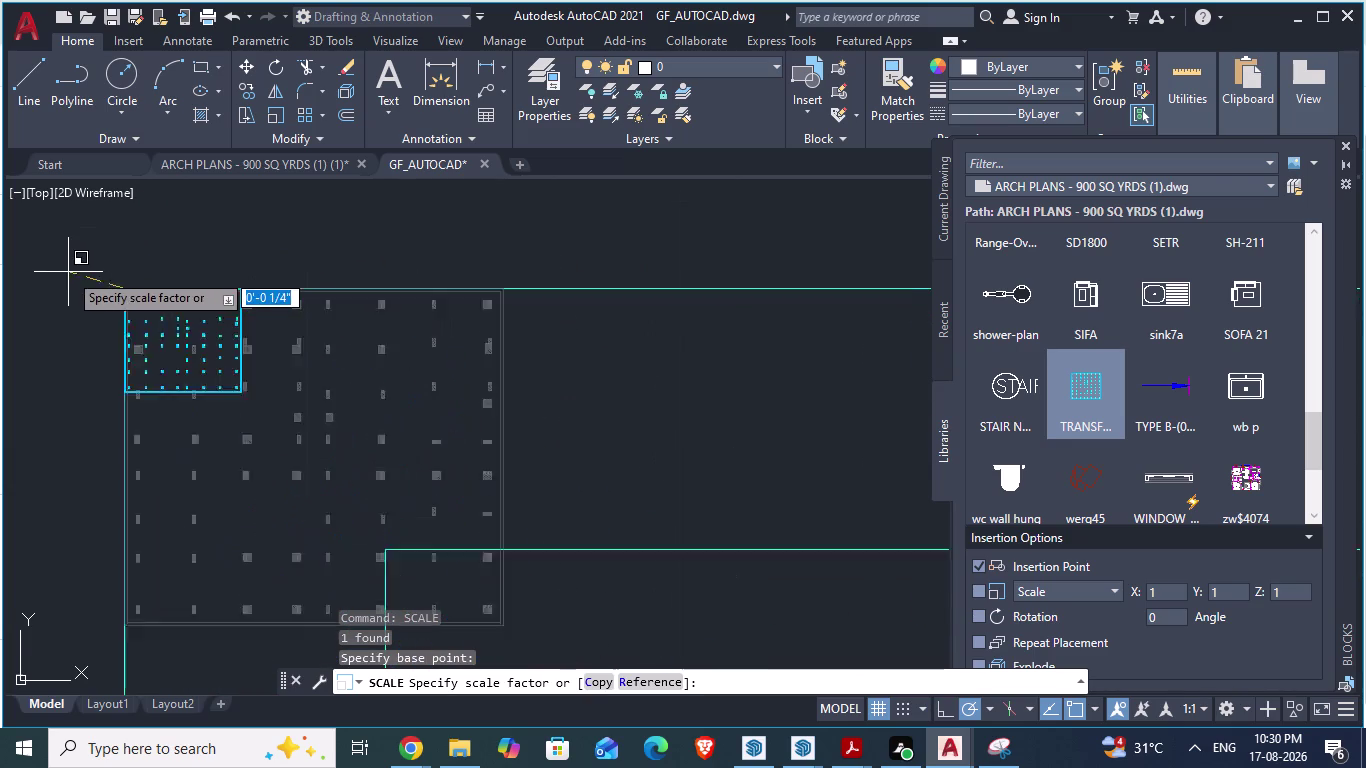
scroll(down, 3)
scroll(down, 3)
scroll(down, 3)
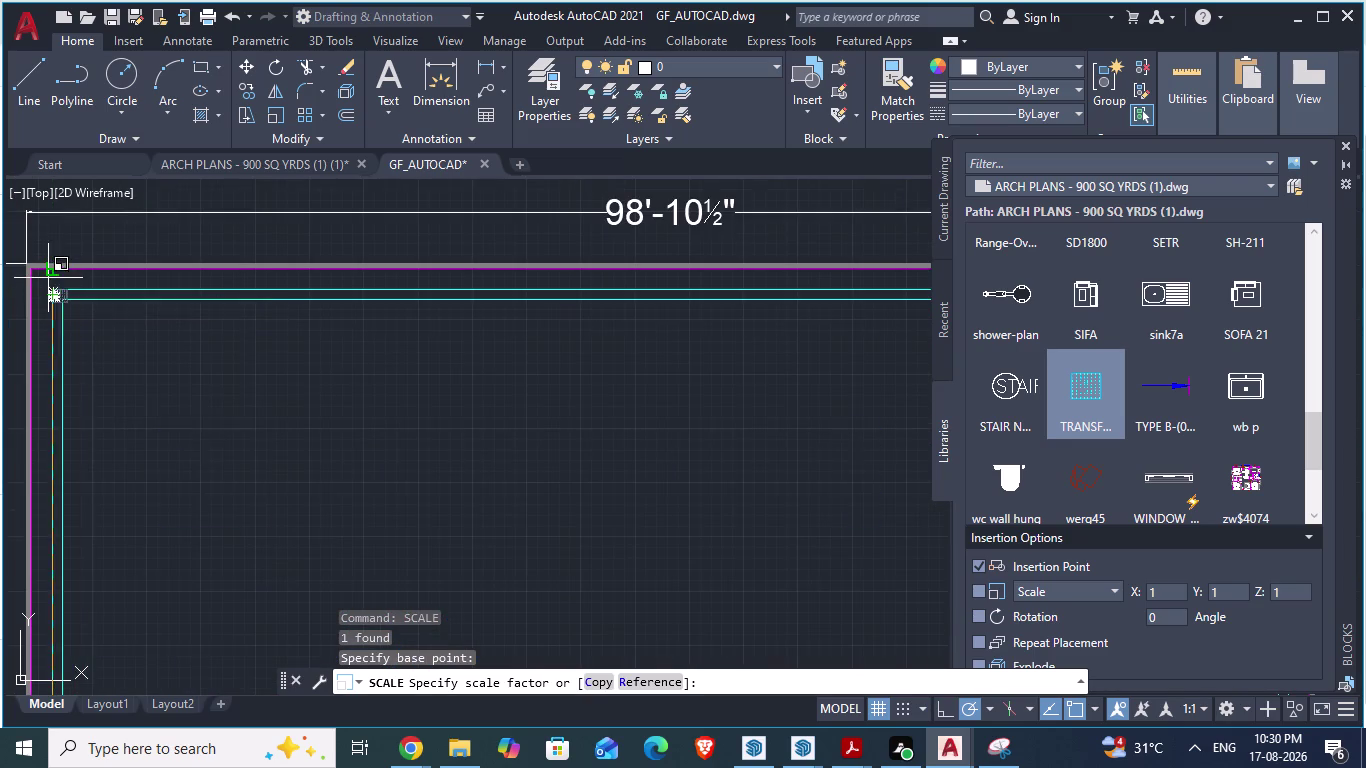
scroll(down, 3)
scroll(down, 3)
scroll(down, 3)
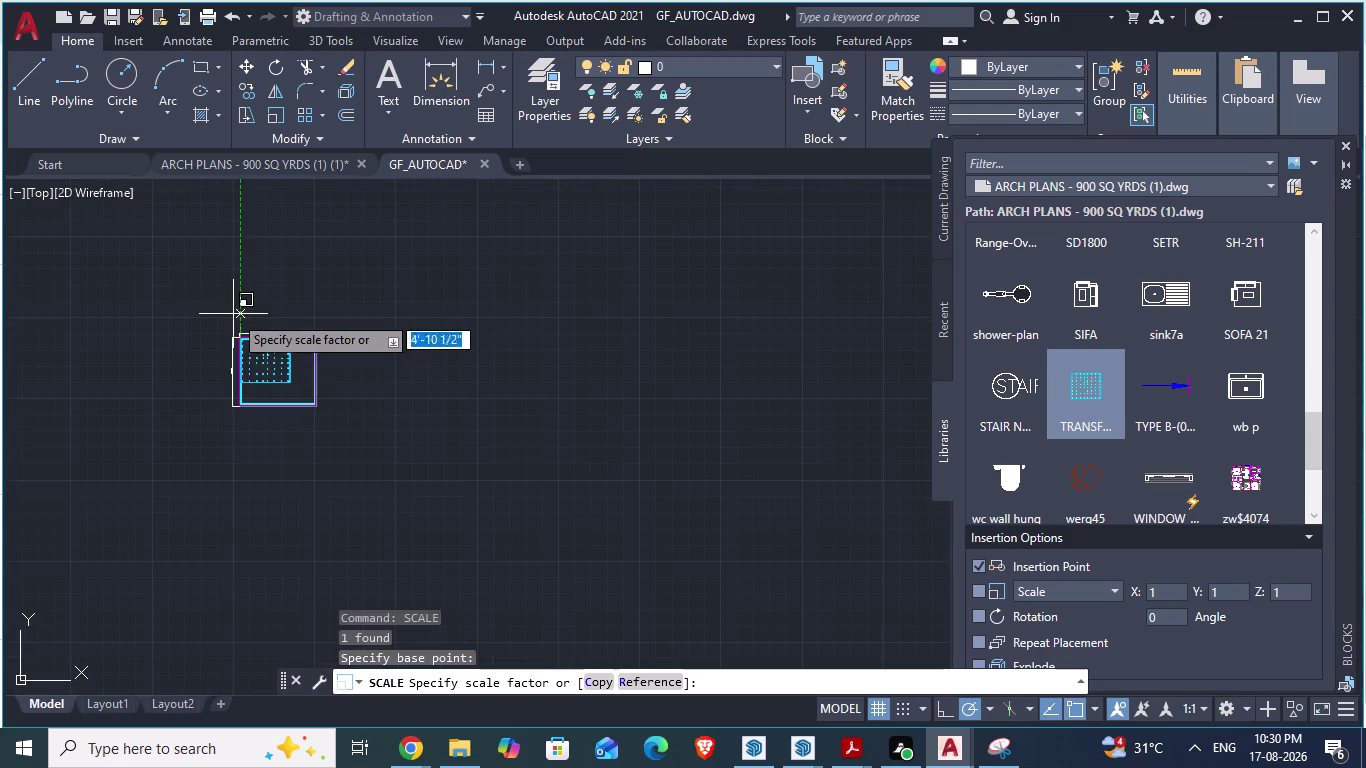
scroll(up, 3)
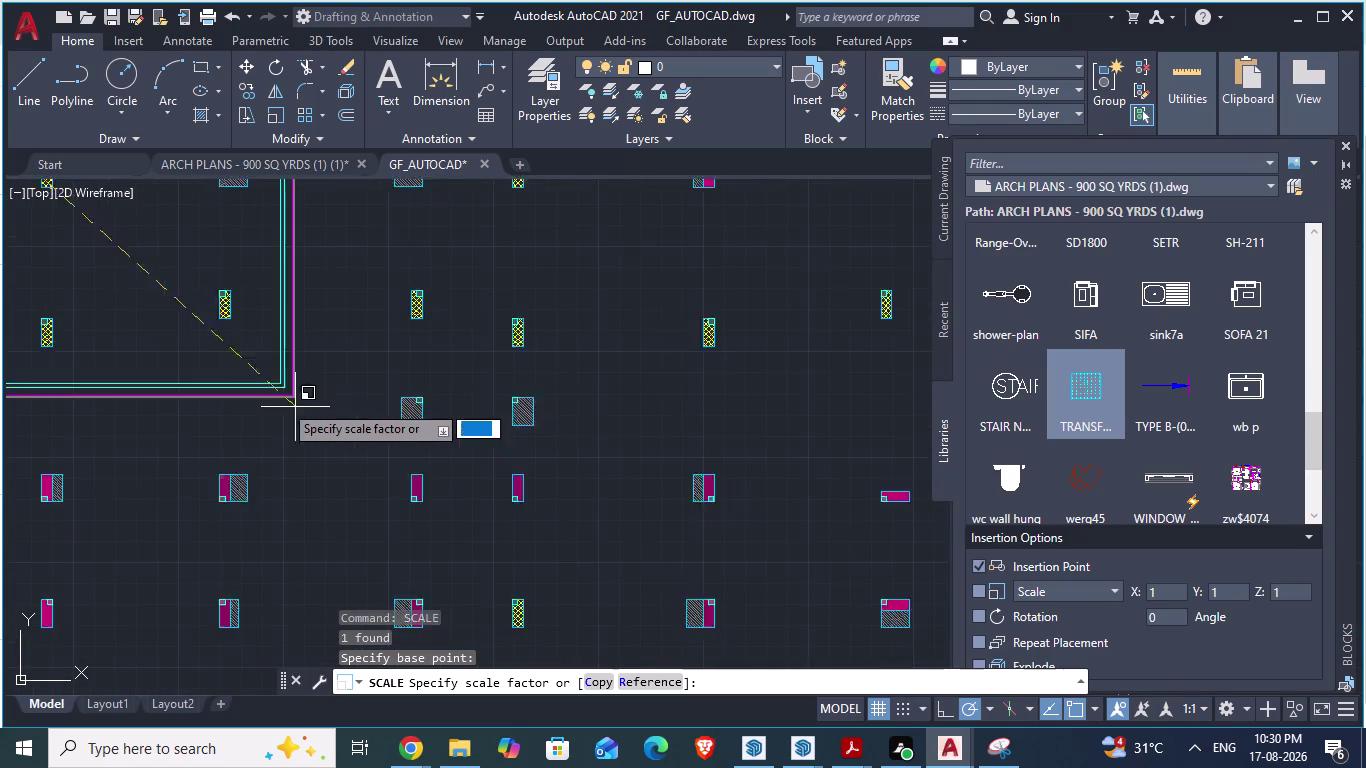
scroll(up, 3)
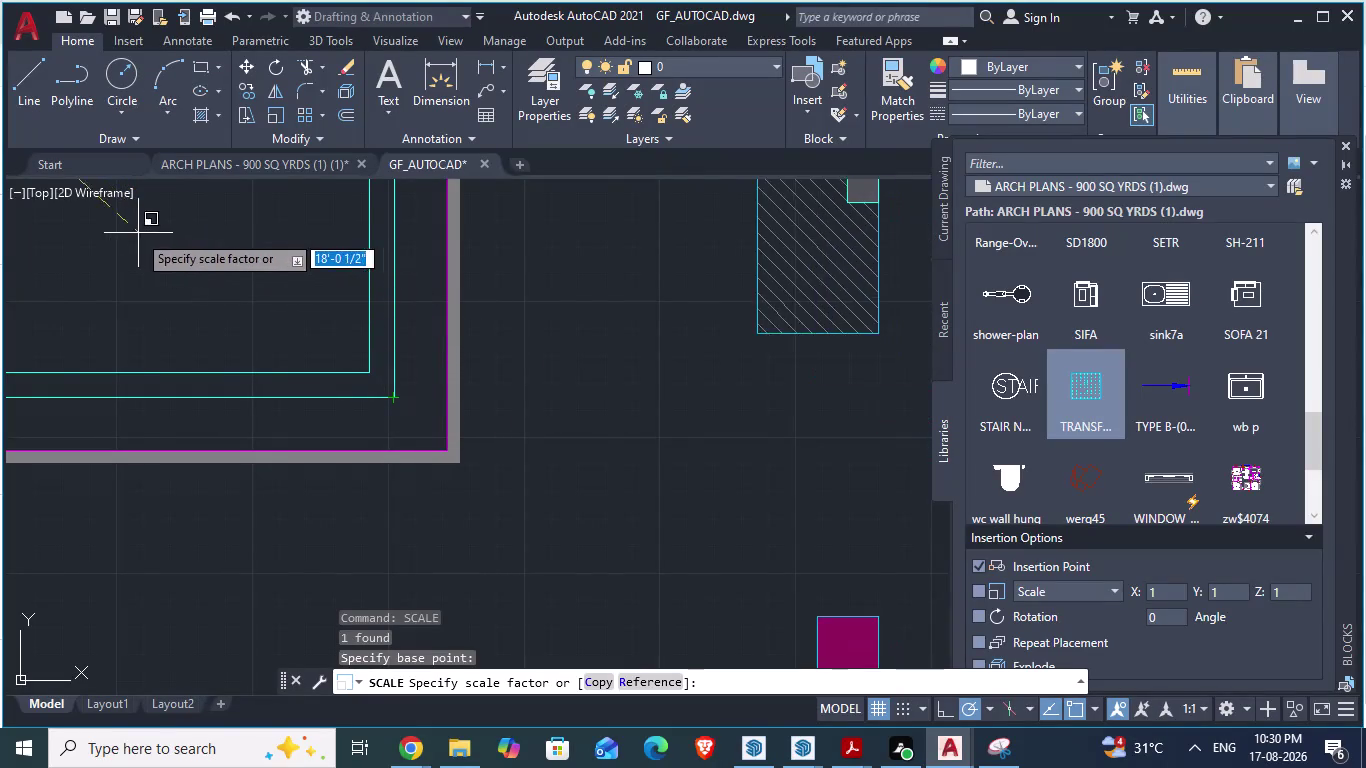
scroll(down, 3)
scroll(down, 3)
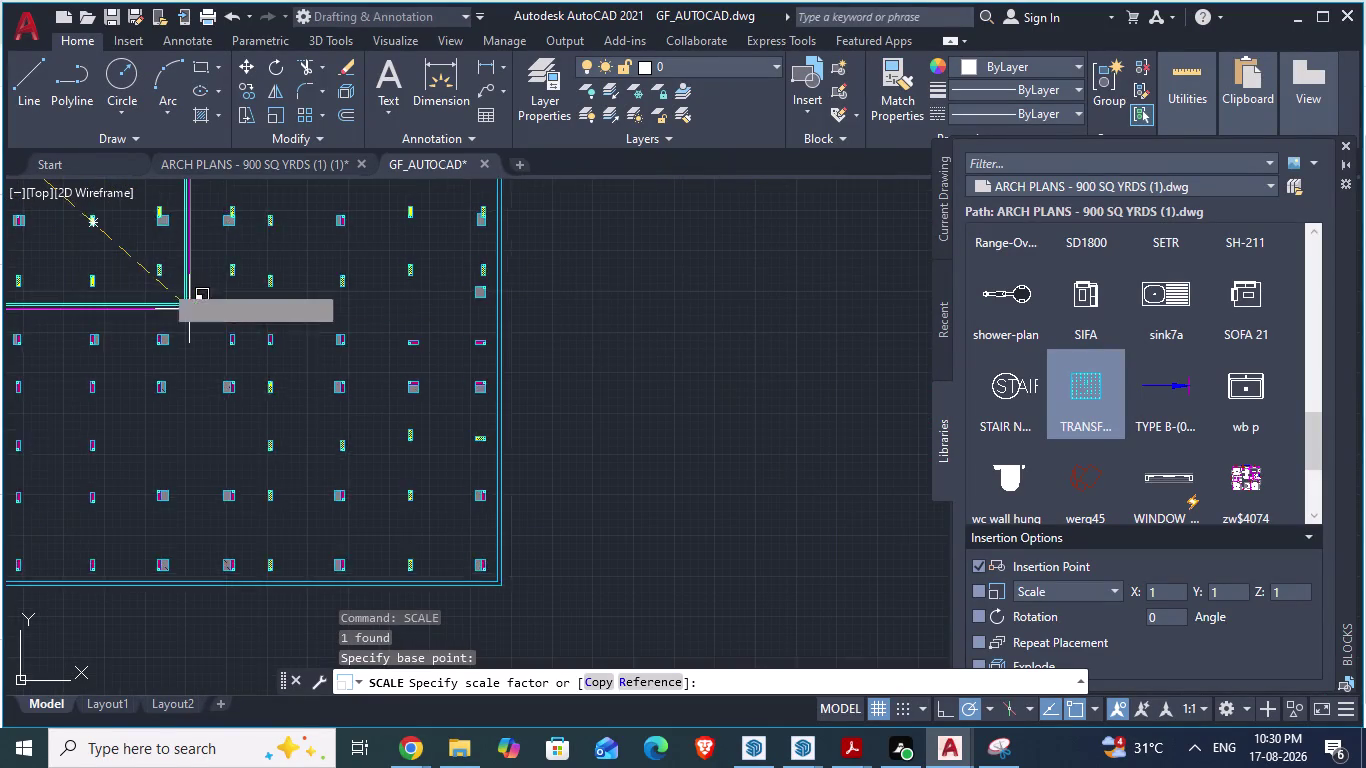
scroll(down, 3)
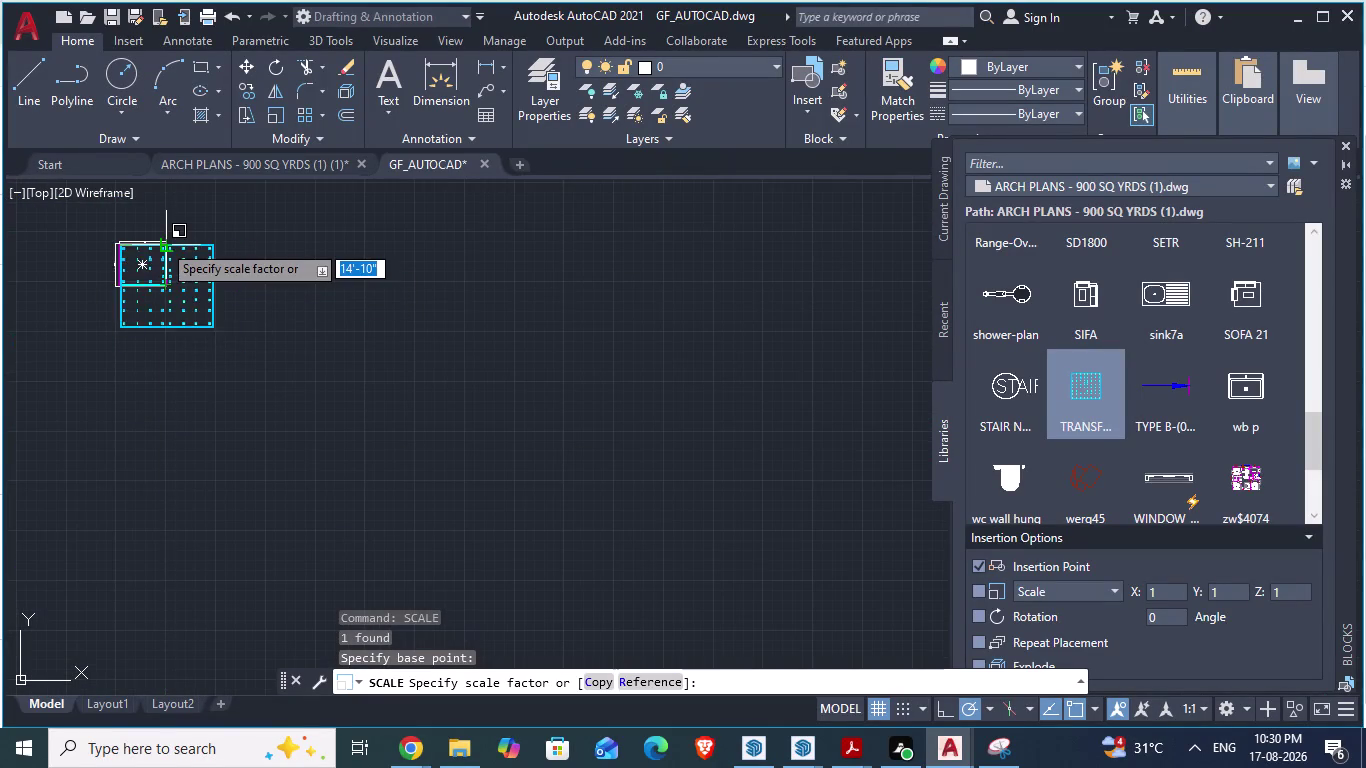
scroll(up, 3)
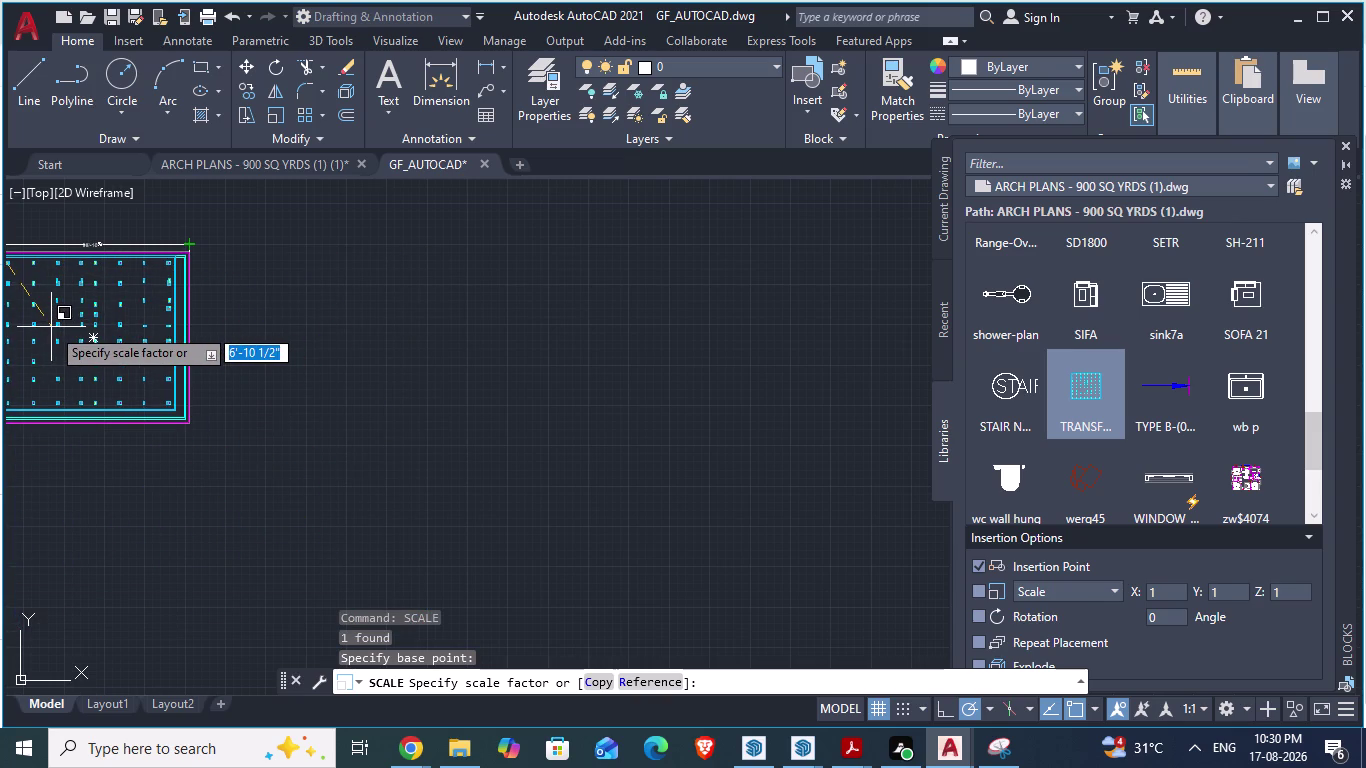
scroll(up, 3)
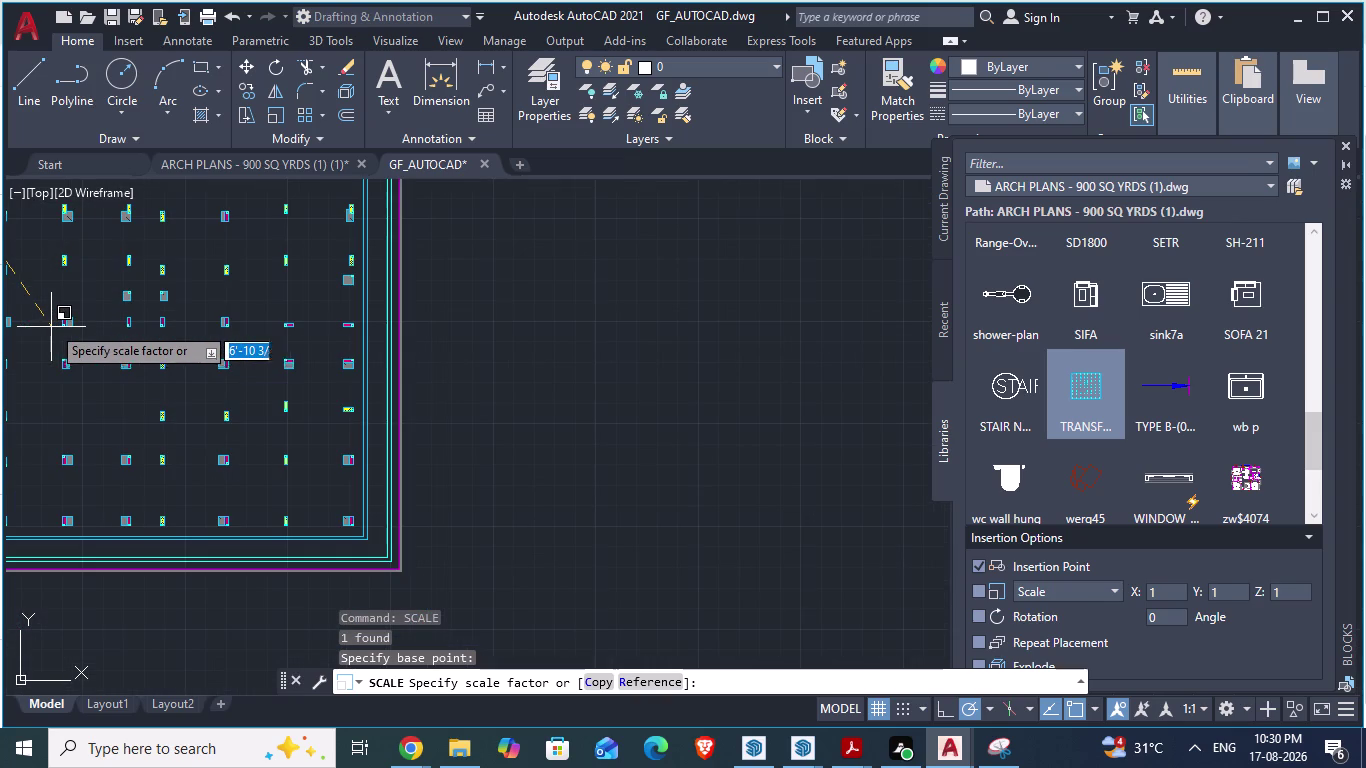
scroll(up, 3)
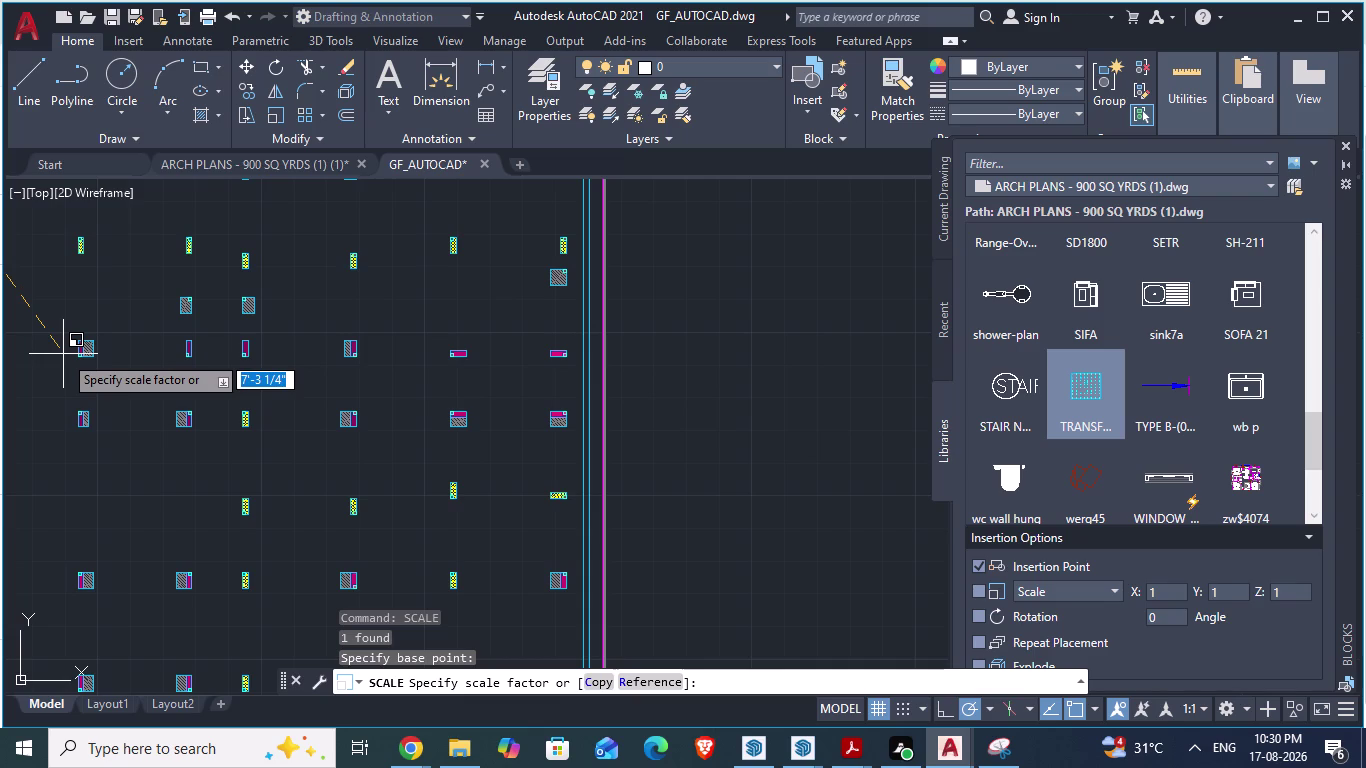
scroll(down, 3)
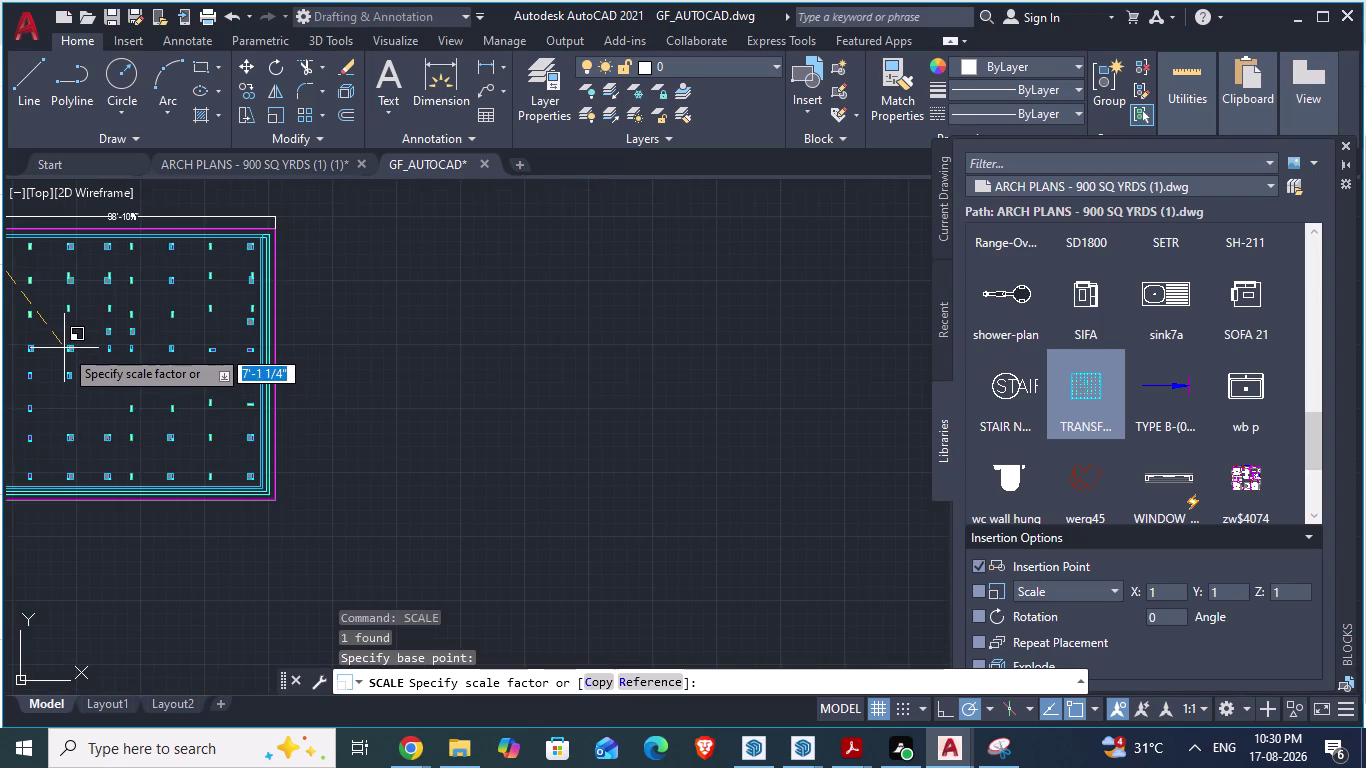
scroll(up, 3)
scroll(down, 3)
scroll(up, 3)
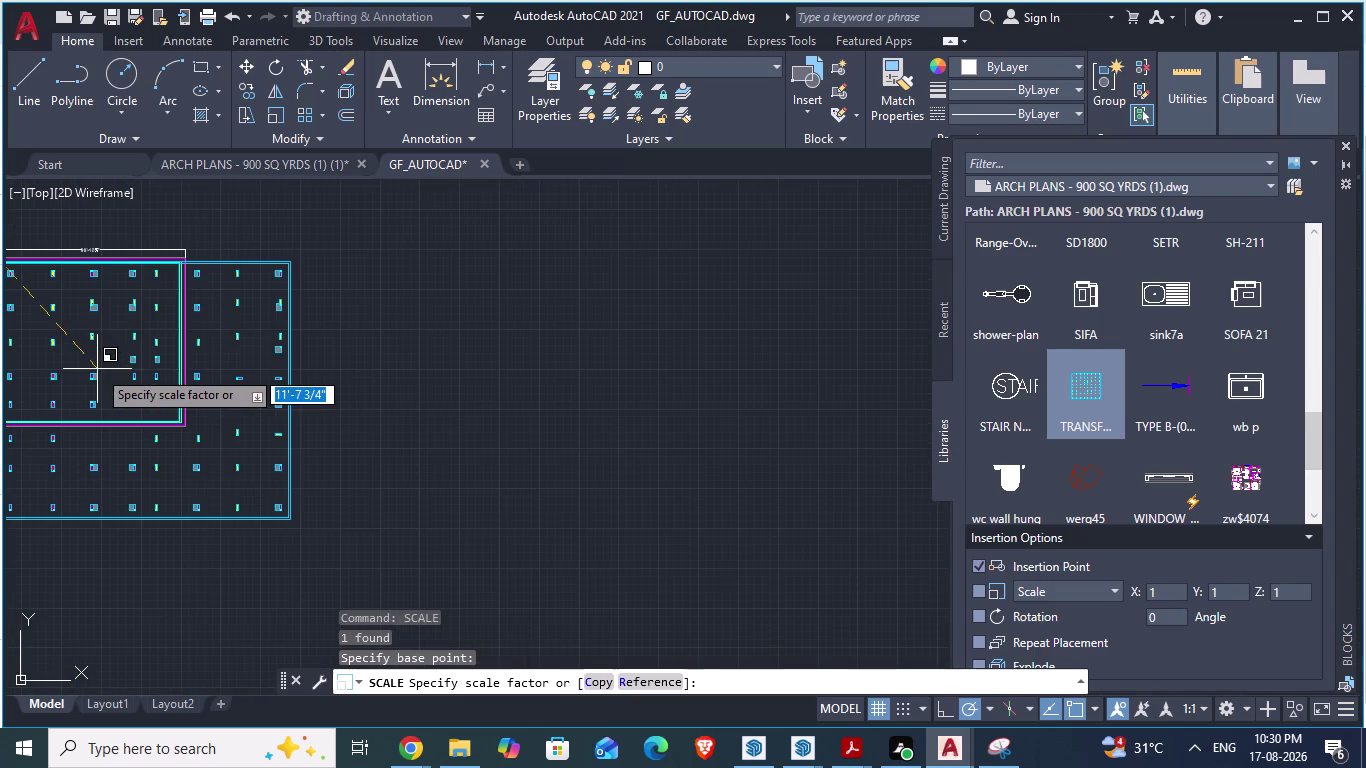
scroll(up, 3)
scroll(up, 3)
scroll(up, 3)
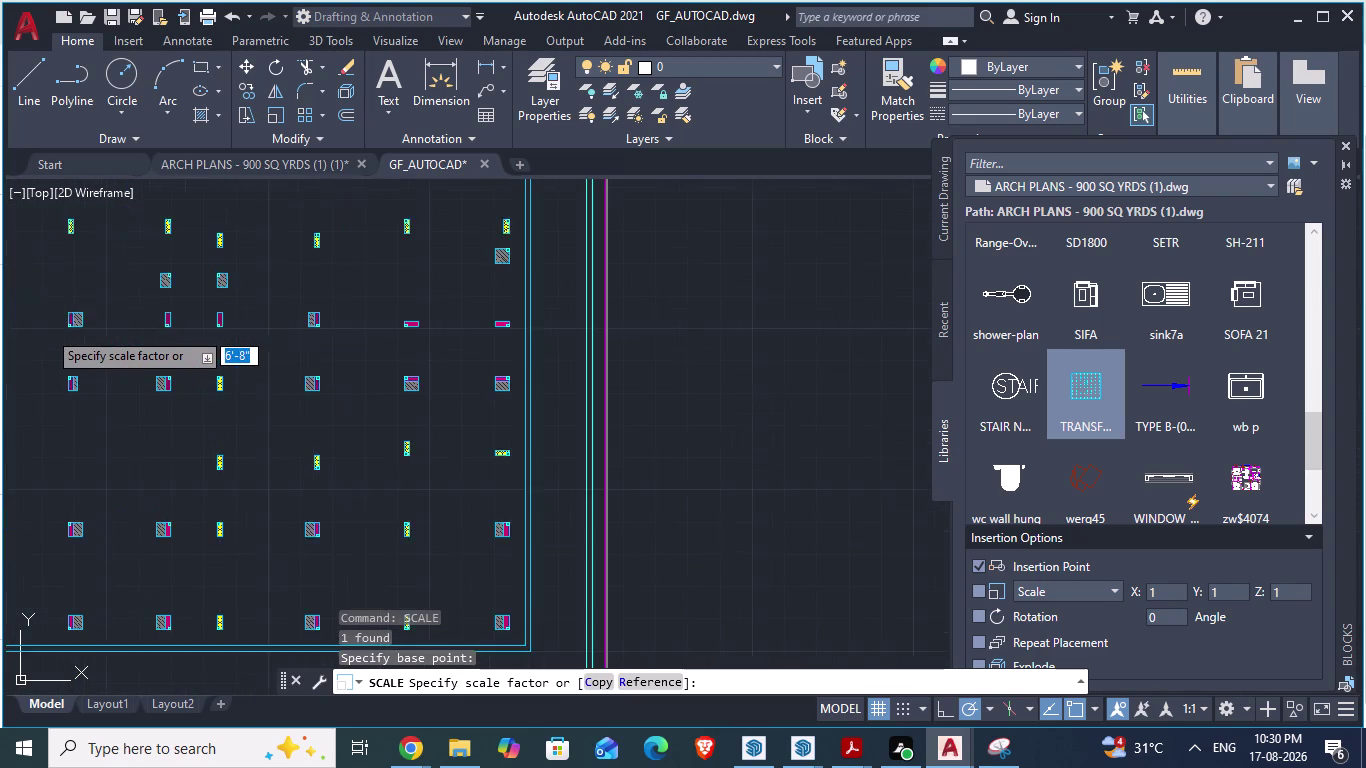
middle_drag(130, 409, 128, 205)
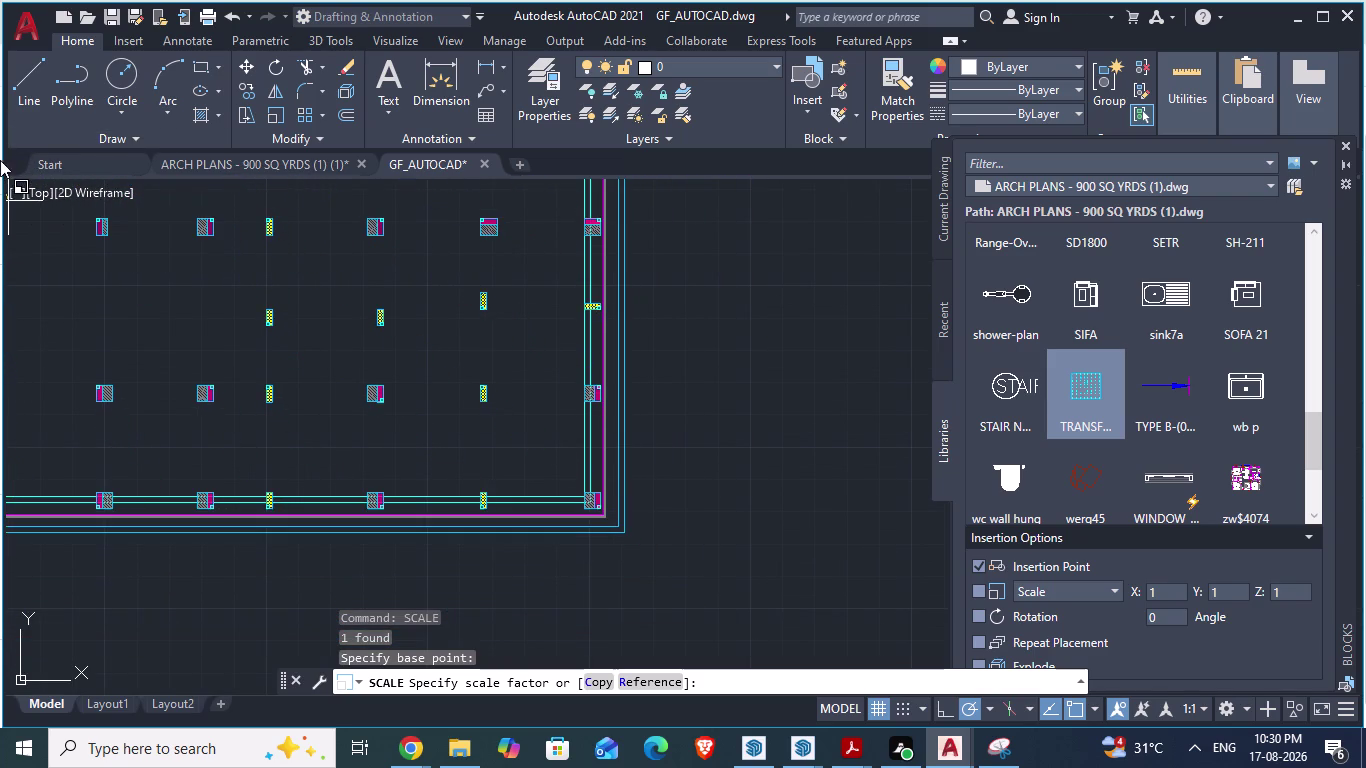
scroll(down, 3)
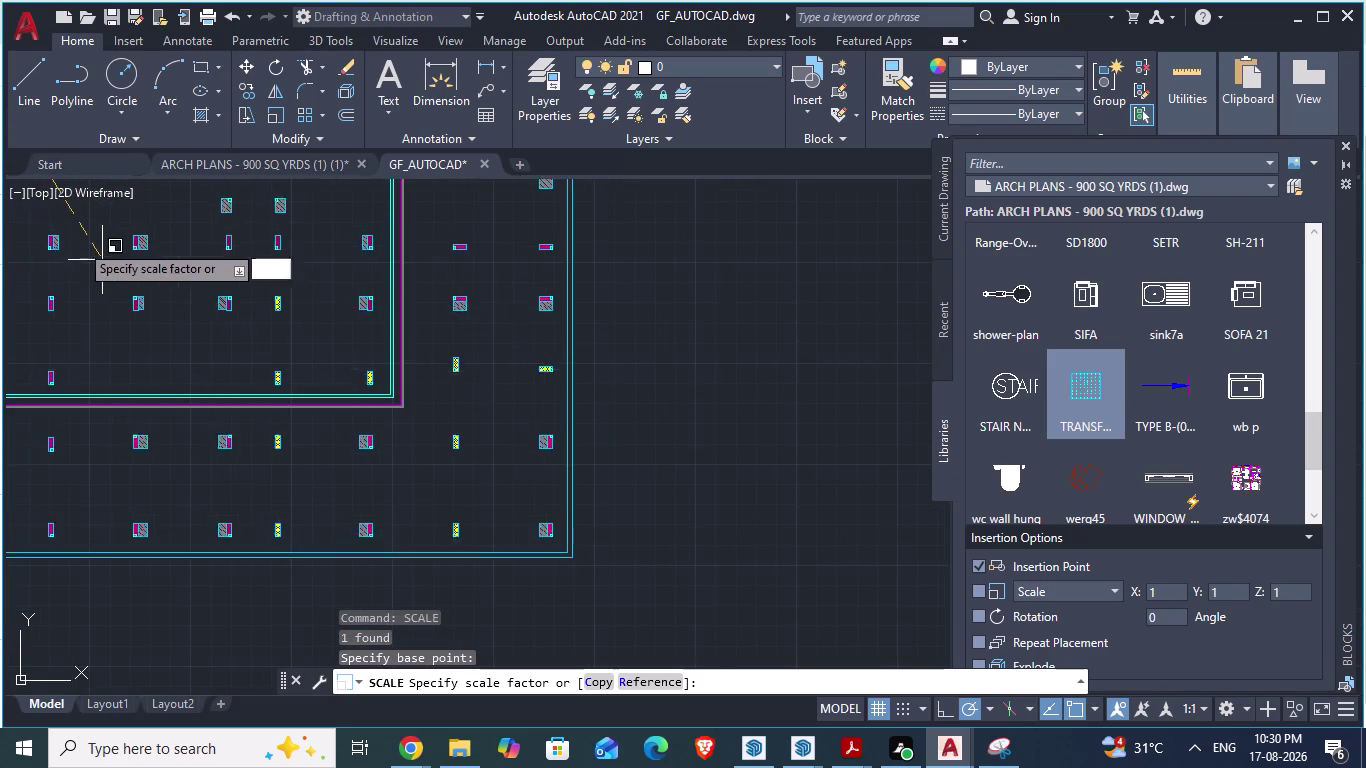
scroll(up, 3)
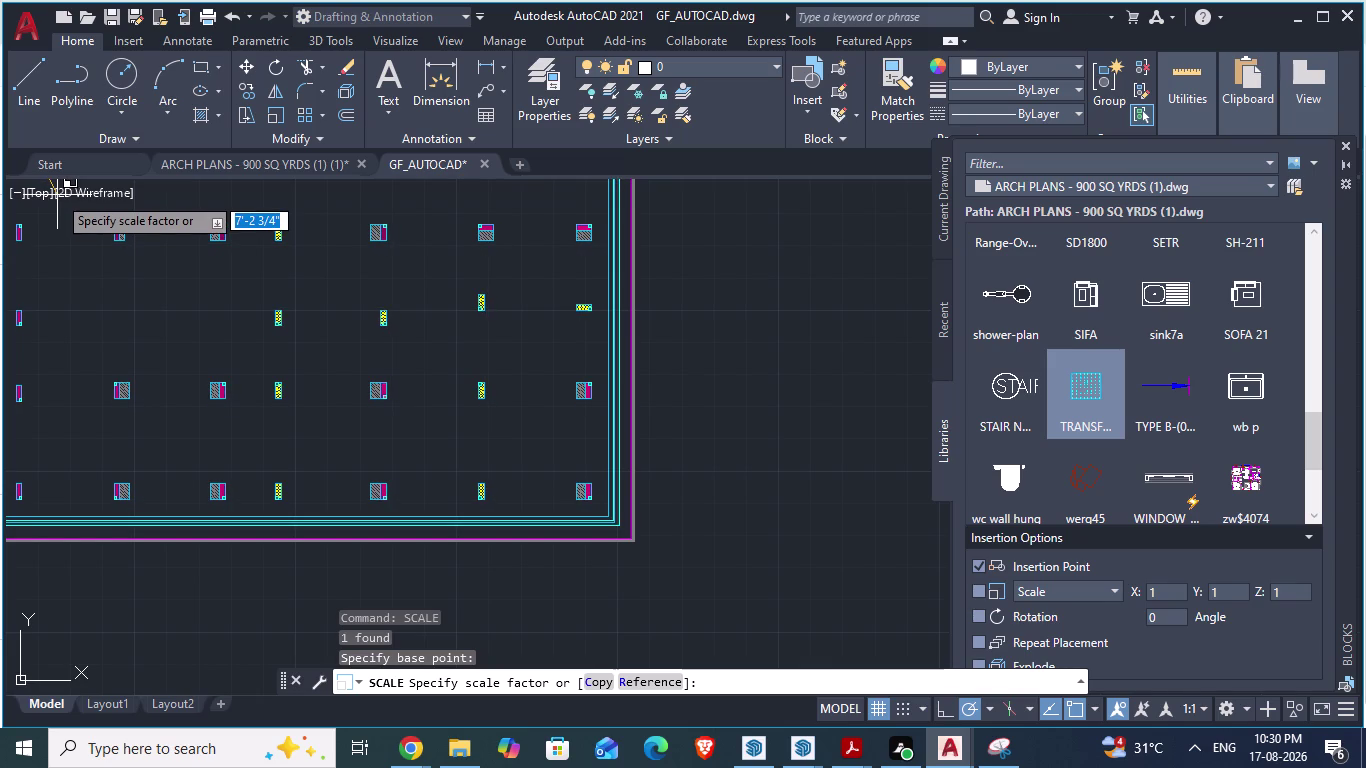
scroll(down, 3)
middle_drag(59, 201, 110, 225)
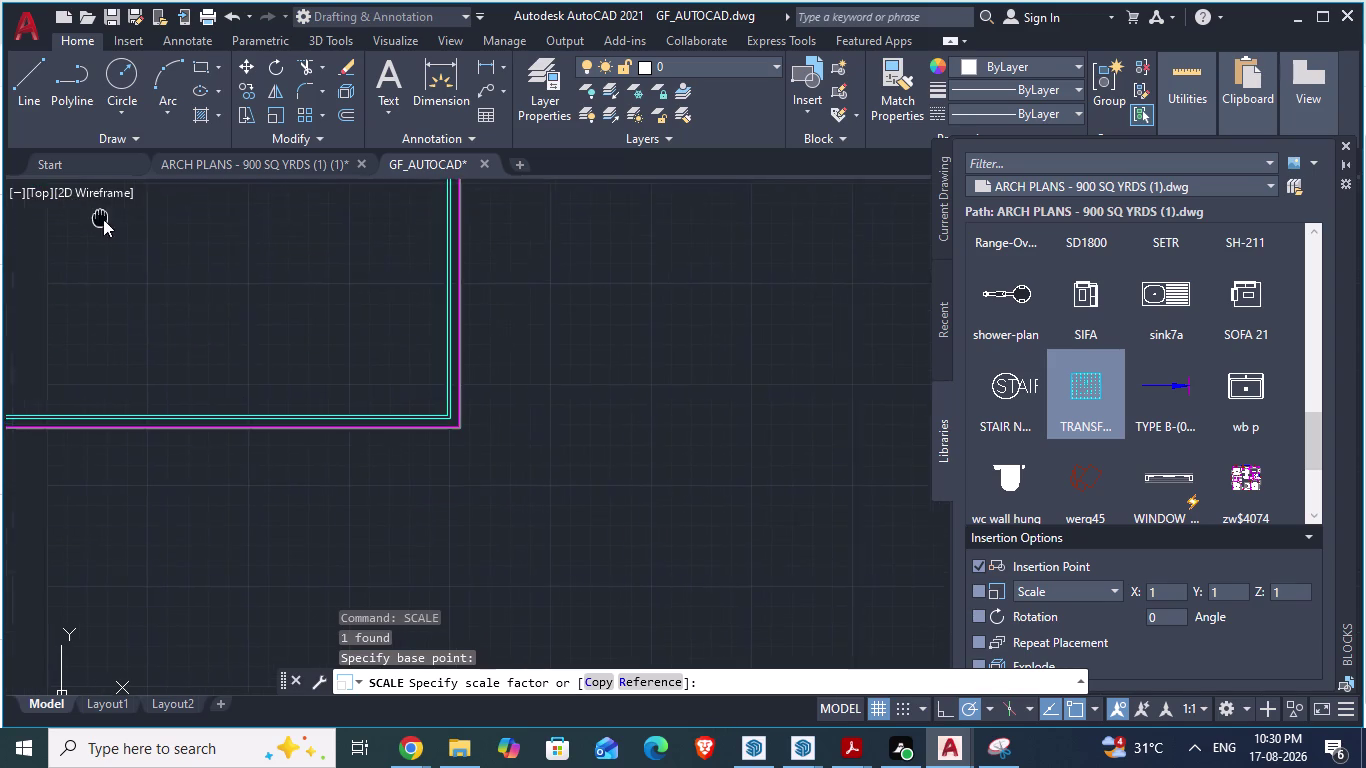
Pan back to the column grid and pick a point for the block's scale factor.
middle_drag(110, 225, 314, 361)
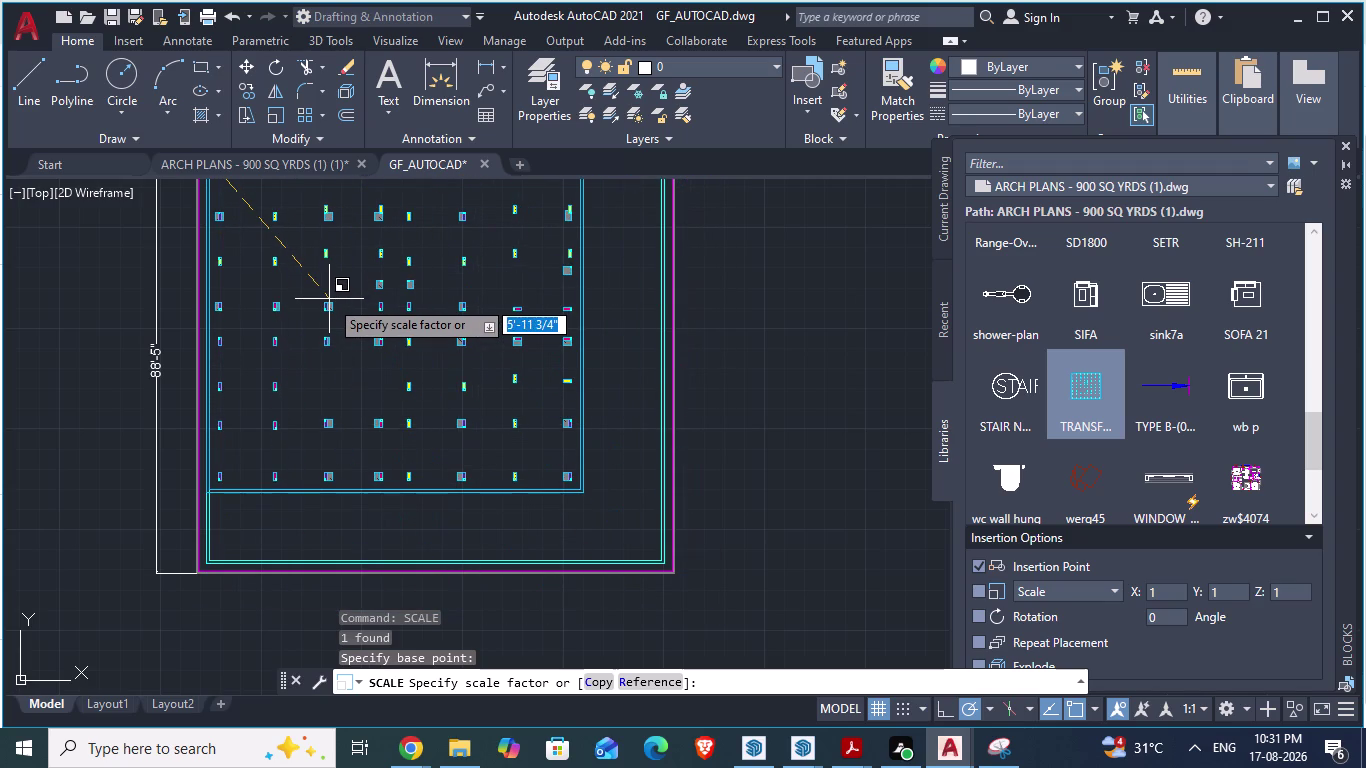
middle_drag(312, 344, 298, 291)
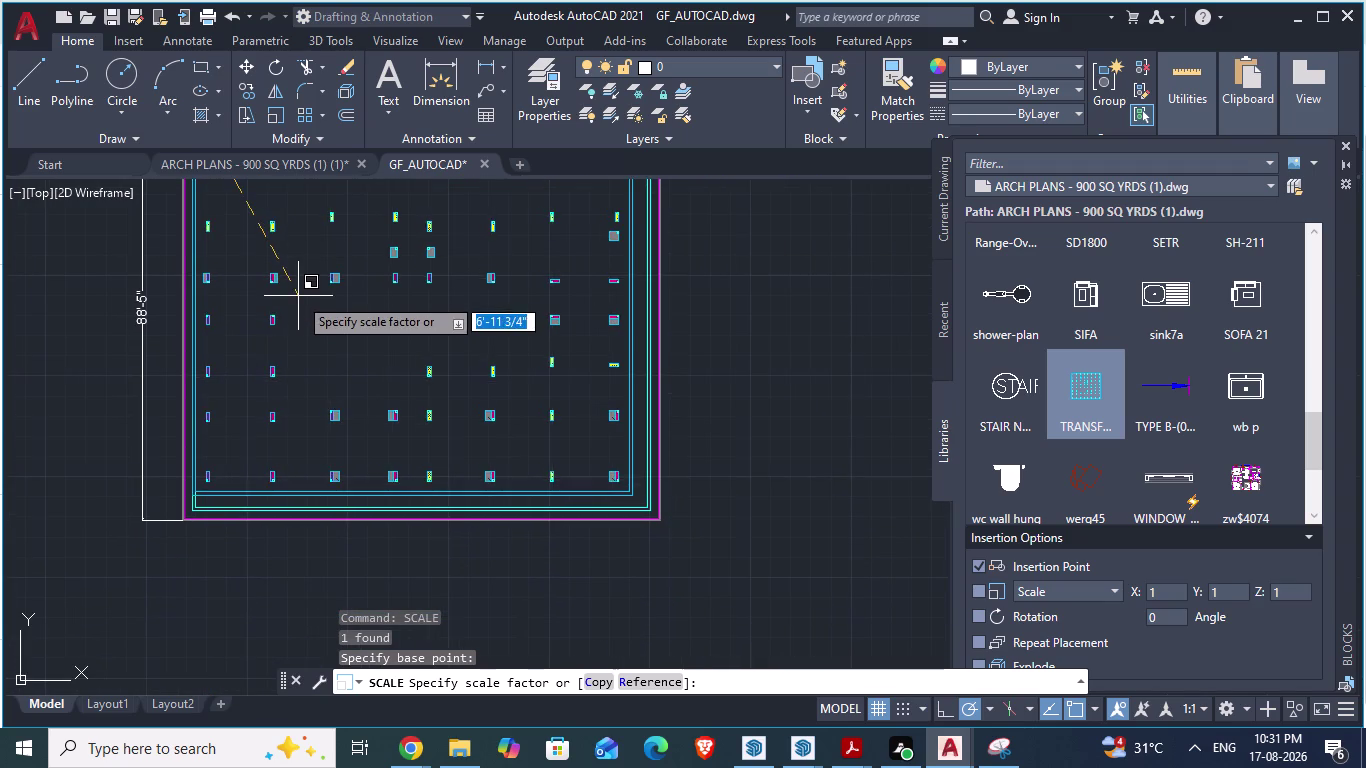
scroll(up, 3)
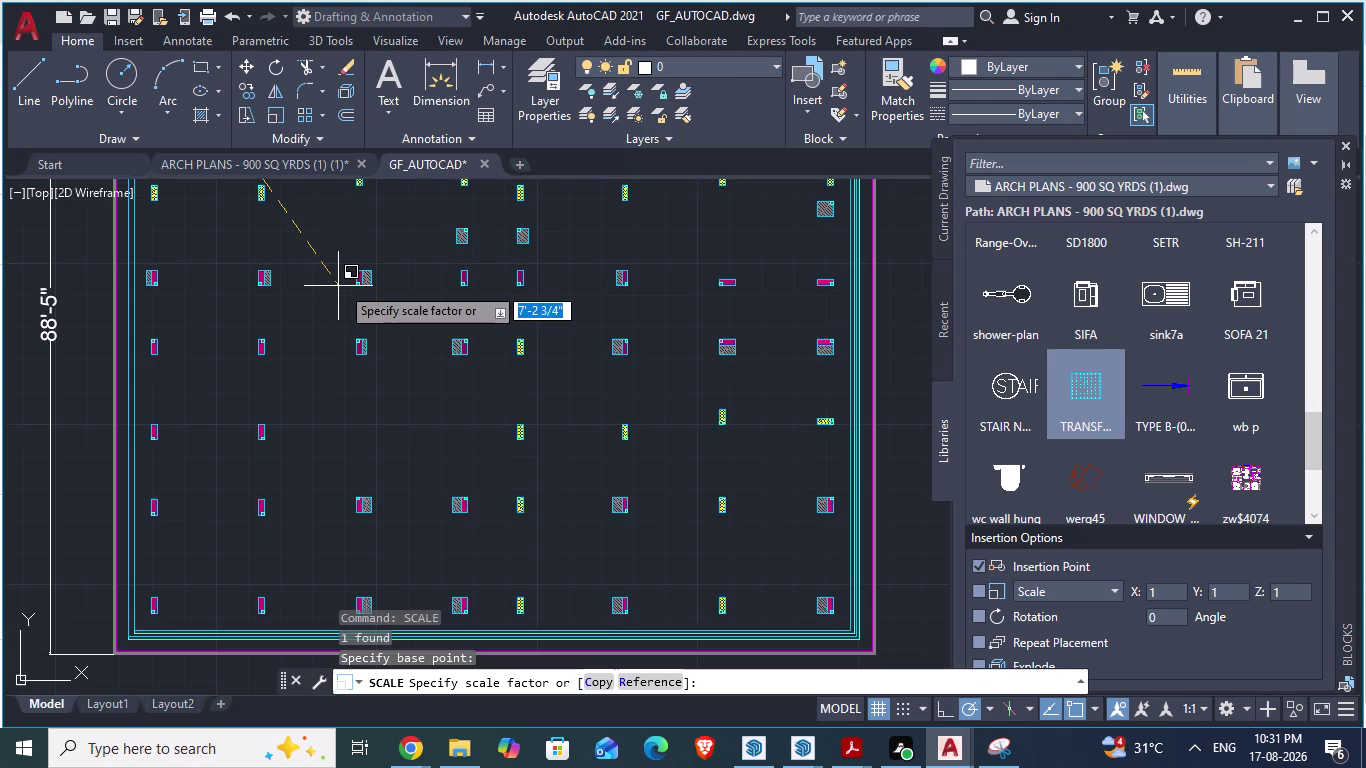
scroll(down, 3)
scroll(down, 3)
scroll(up, 3)
click(330, 318)
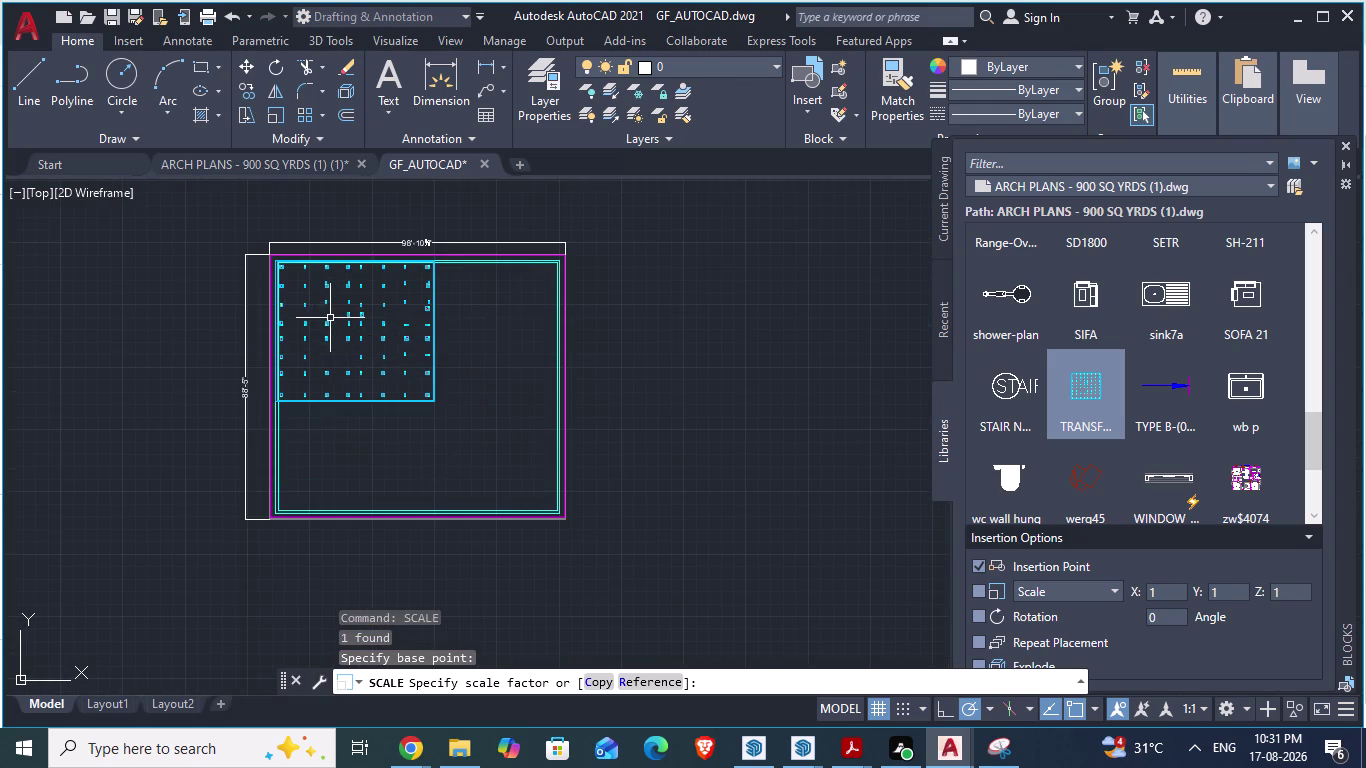
Draw a line from the inner bottom-right corner to the opposite top-left corner.
scroll(up, 3)
scroll(down, 3)
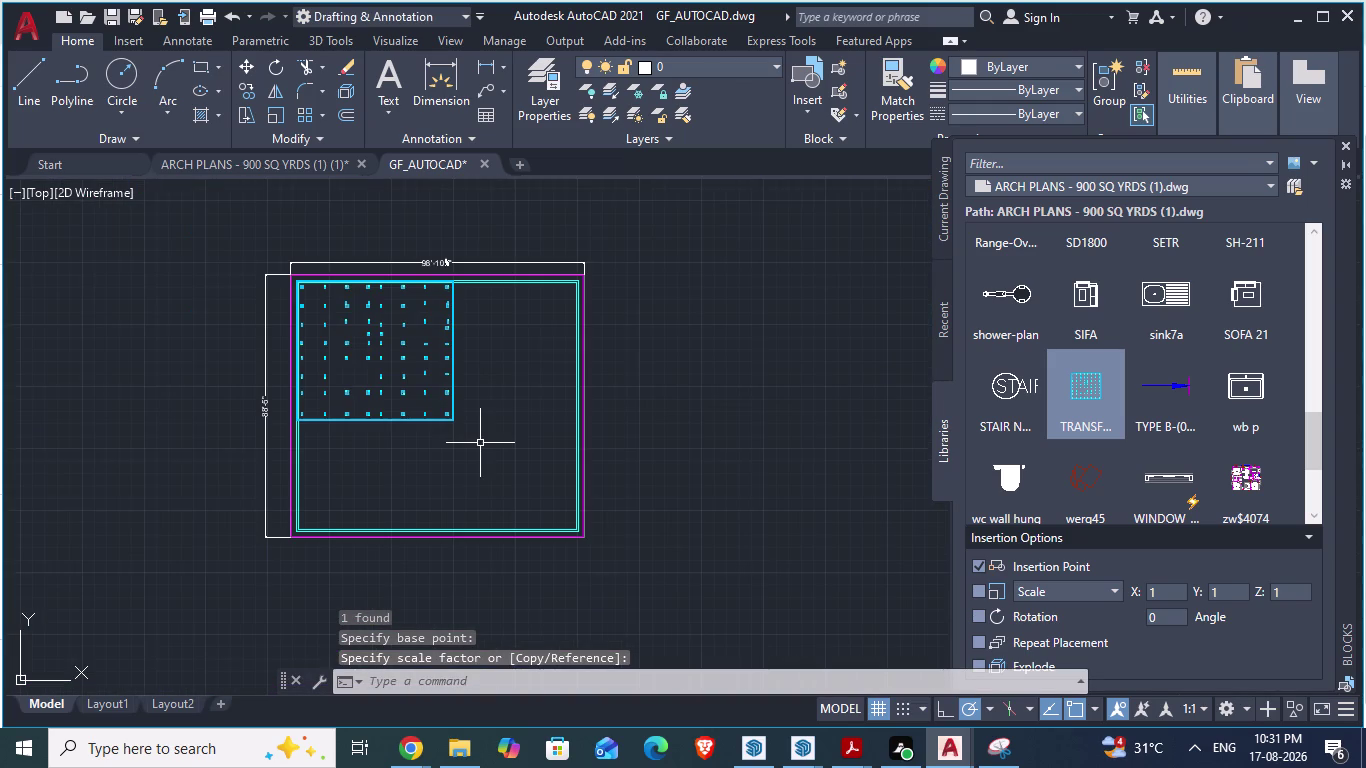
key(l)
key(Return)
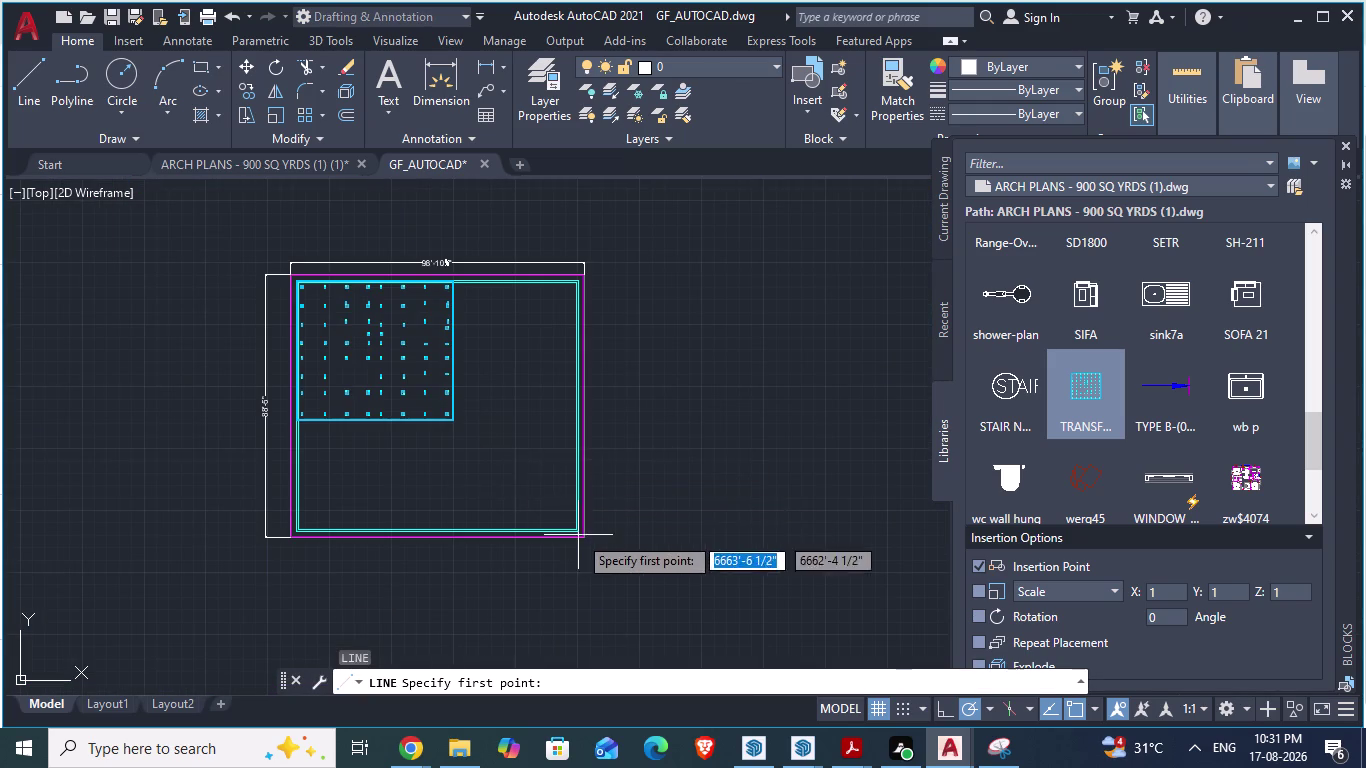
scroll(up, 3)
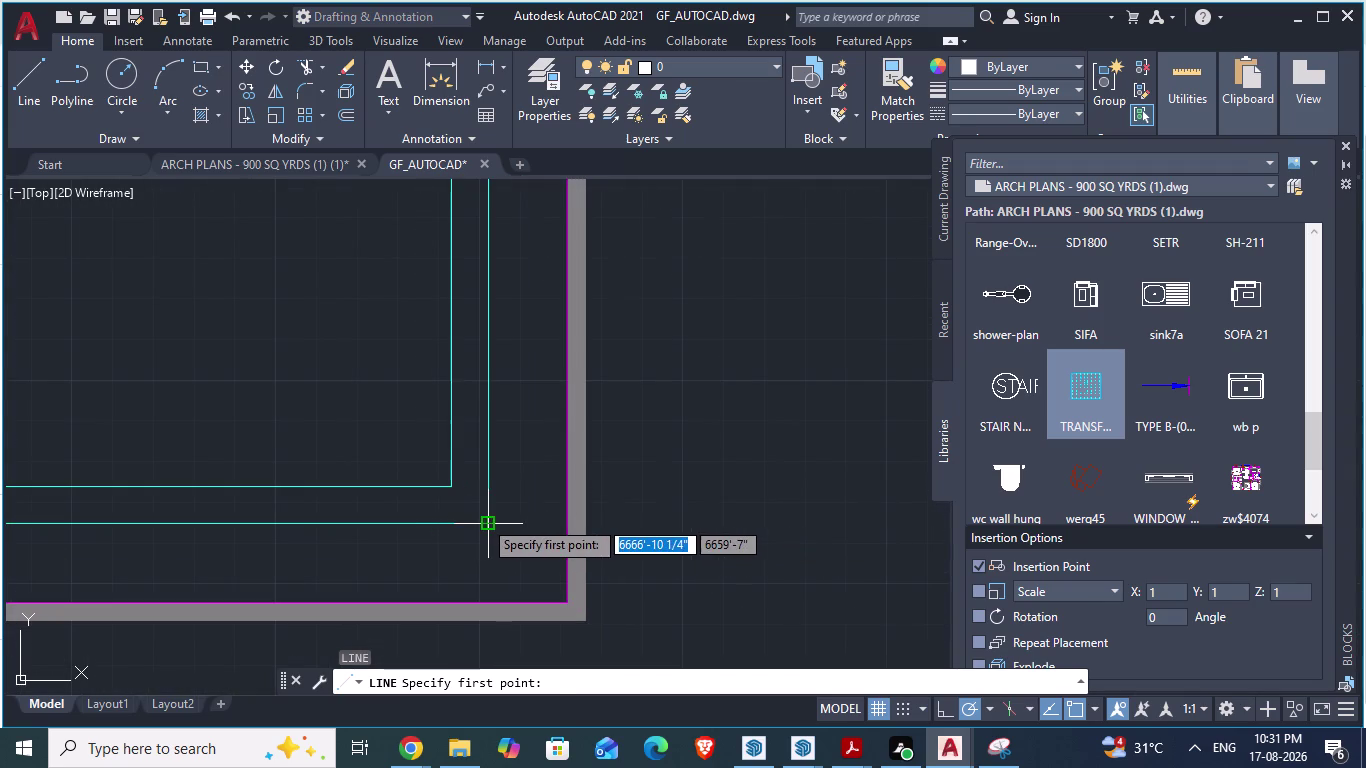
click(483, 519)
scroll(down, 3)
scroll(up, 3)
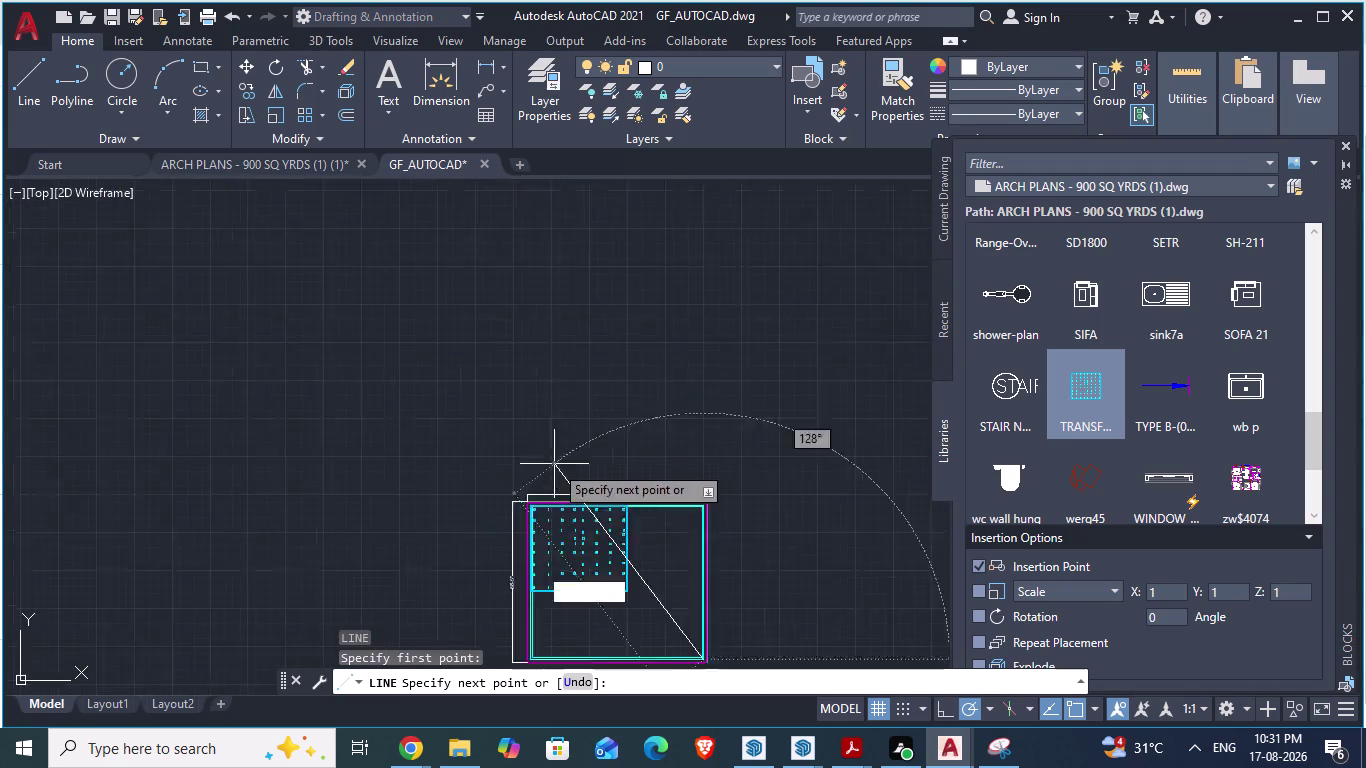
scroll(up, 3)
scroll(up, 3)
scroll(up, 3)
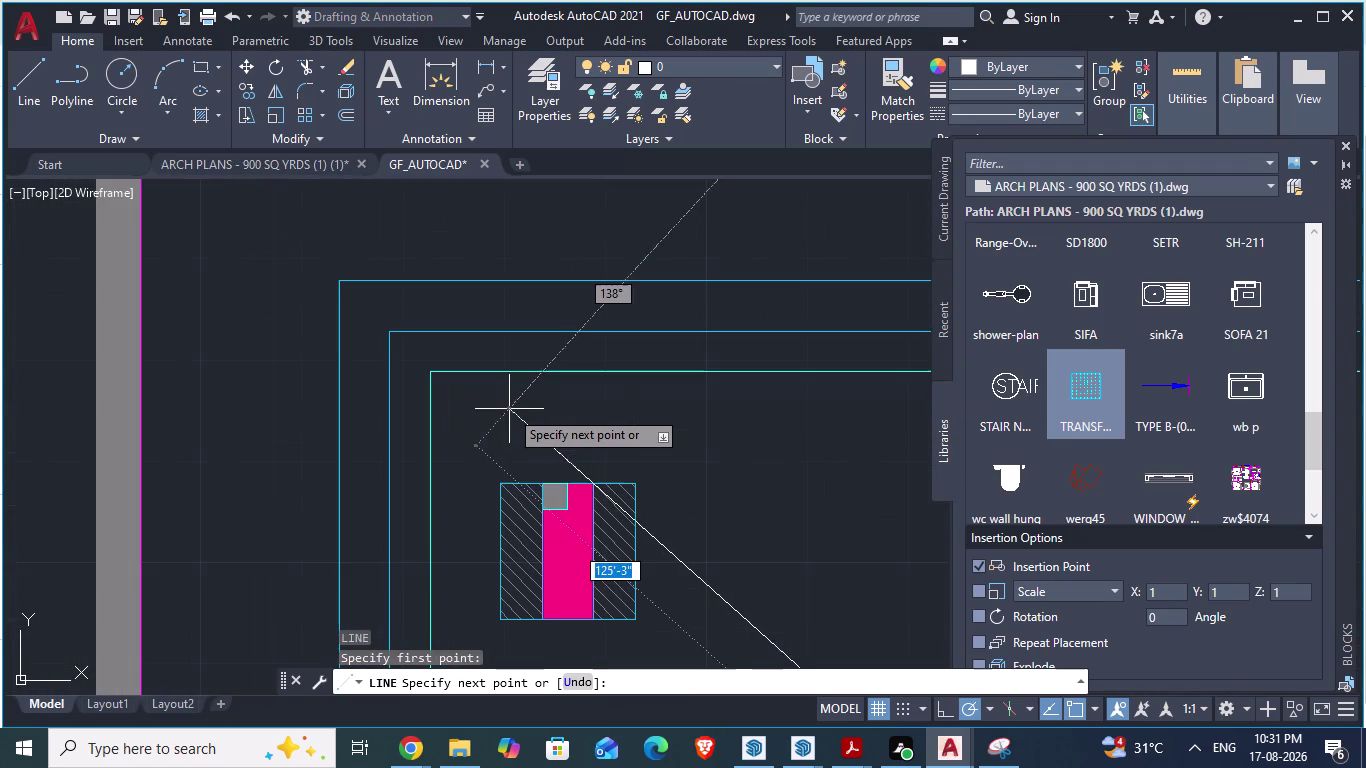
click(345, 279)
scroll(down, 3)
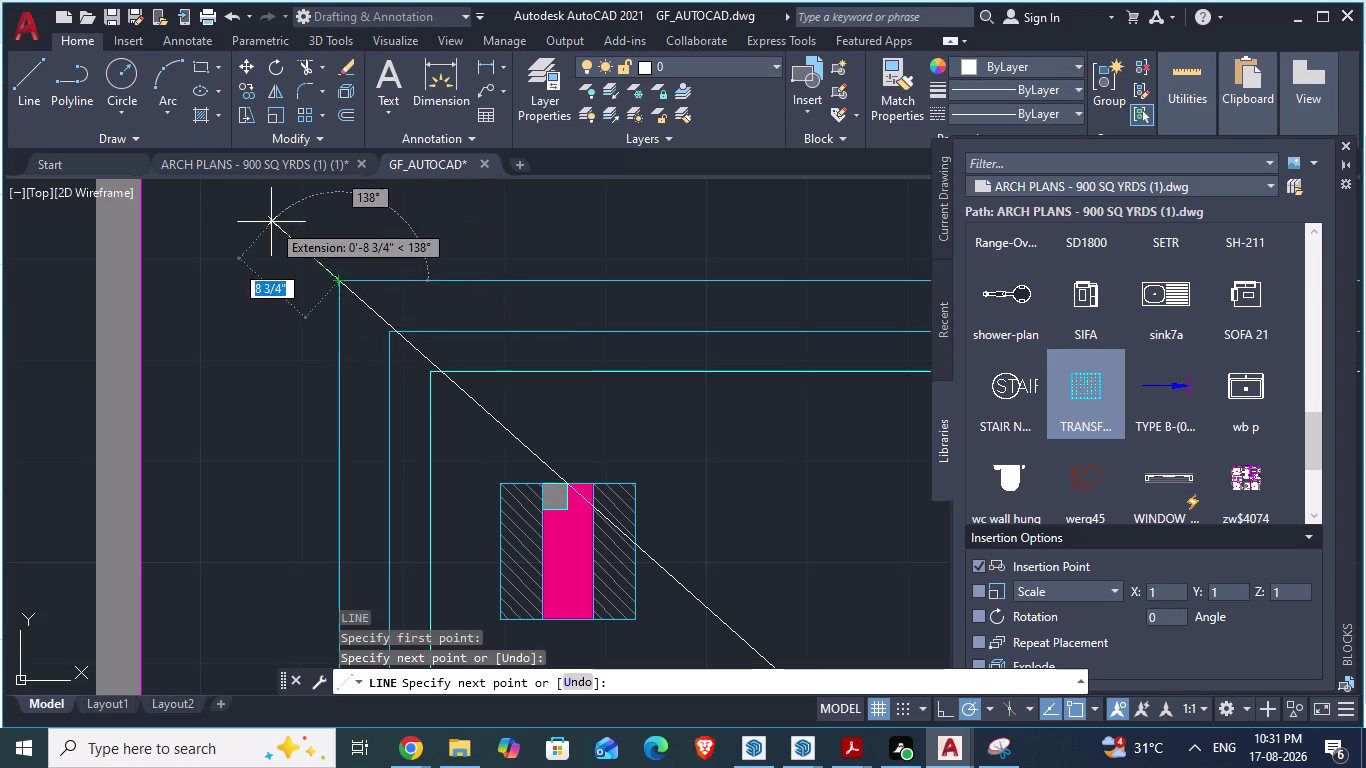
key(Escape)
scroll(down, 3)
scroll(down, 3)
scroll(down, 3)
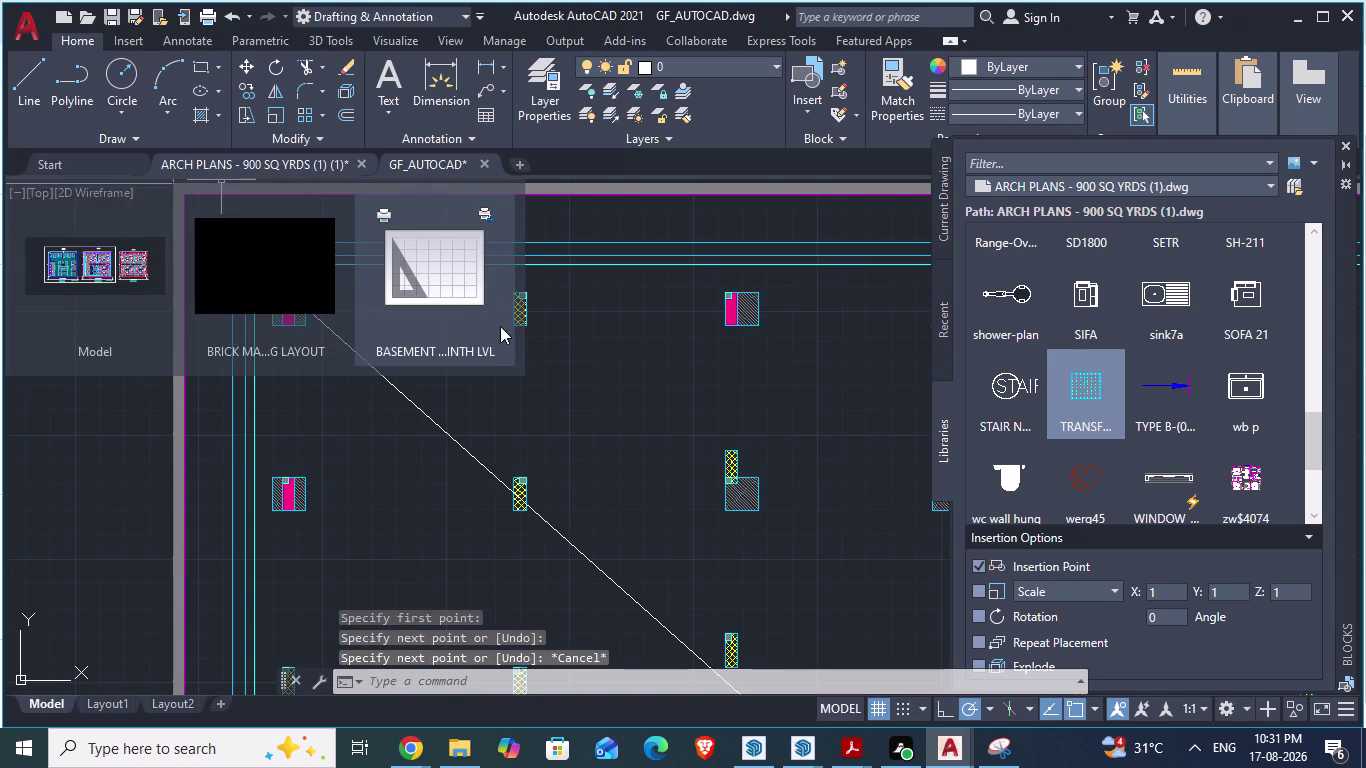
key(Escape)
scroll(down, 3)
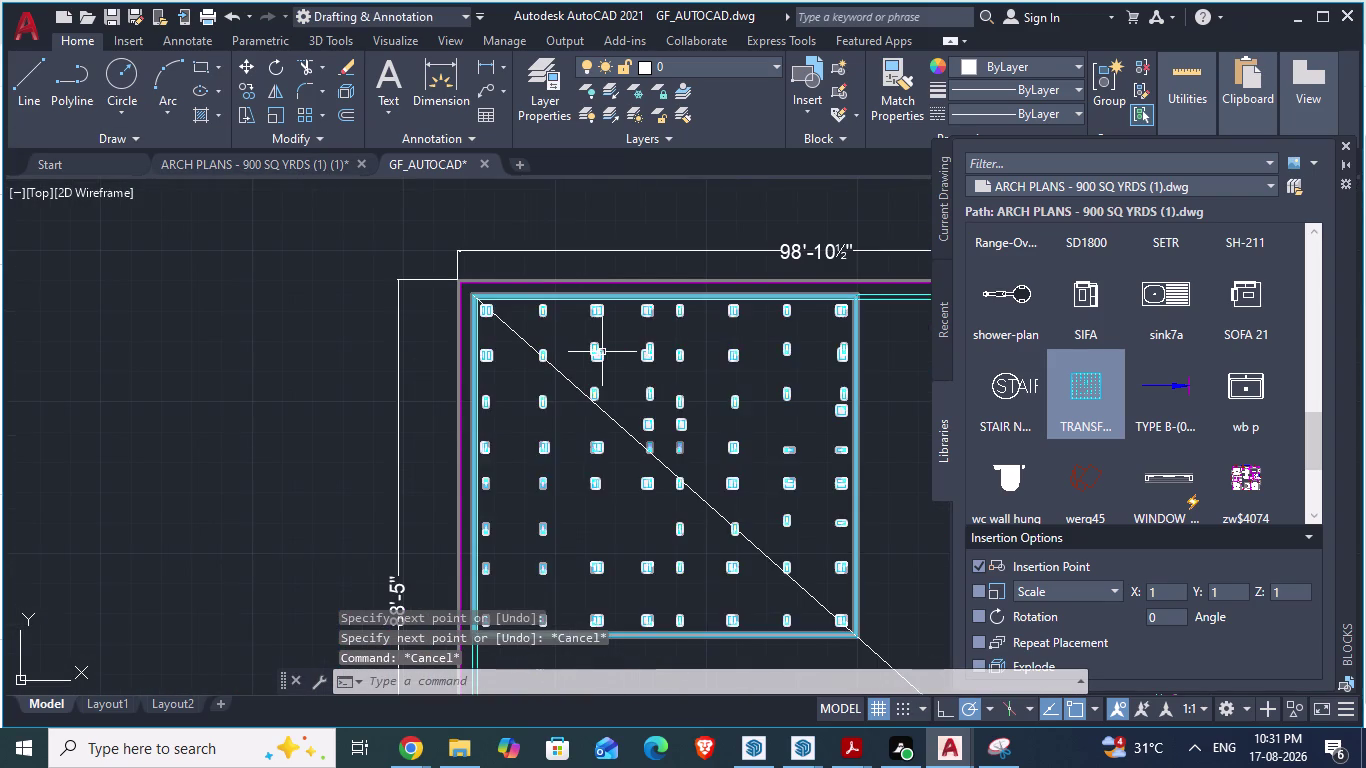
click(603, 352)
text(sca)
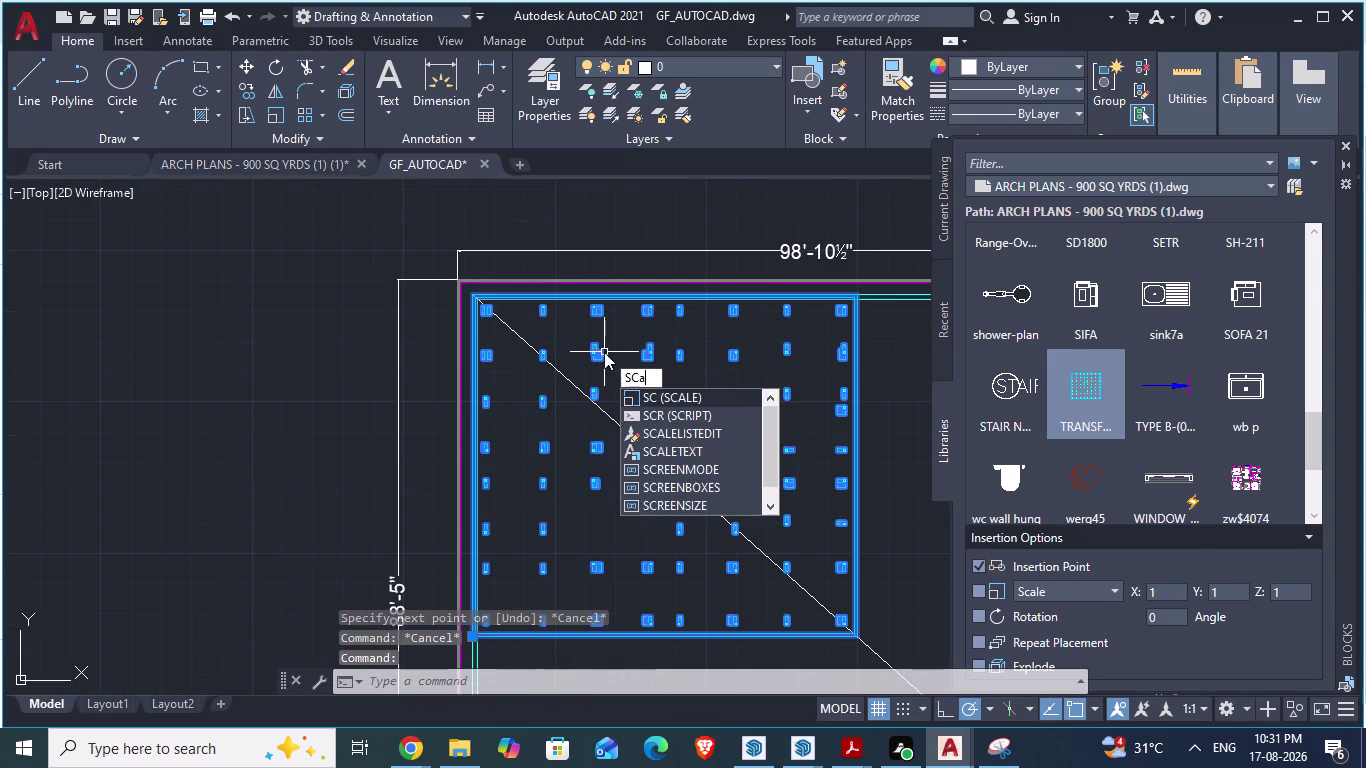
text(le)
key(Return)
scroll(up, 3)
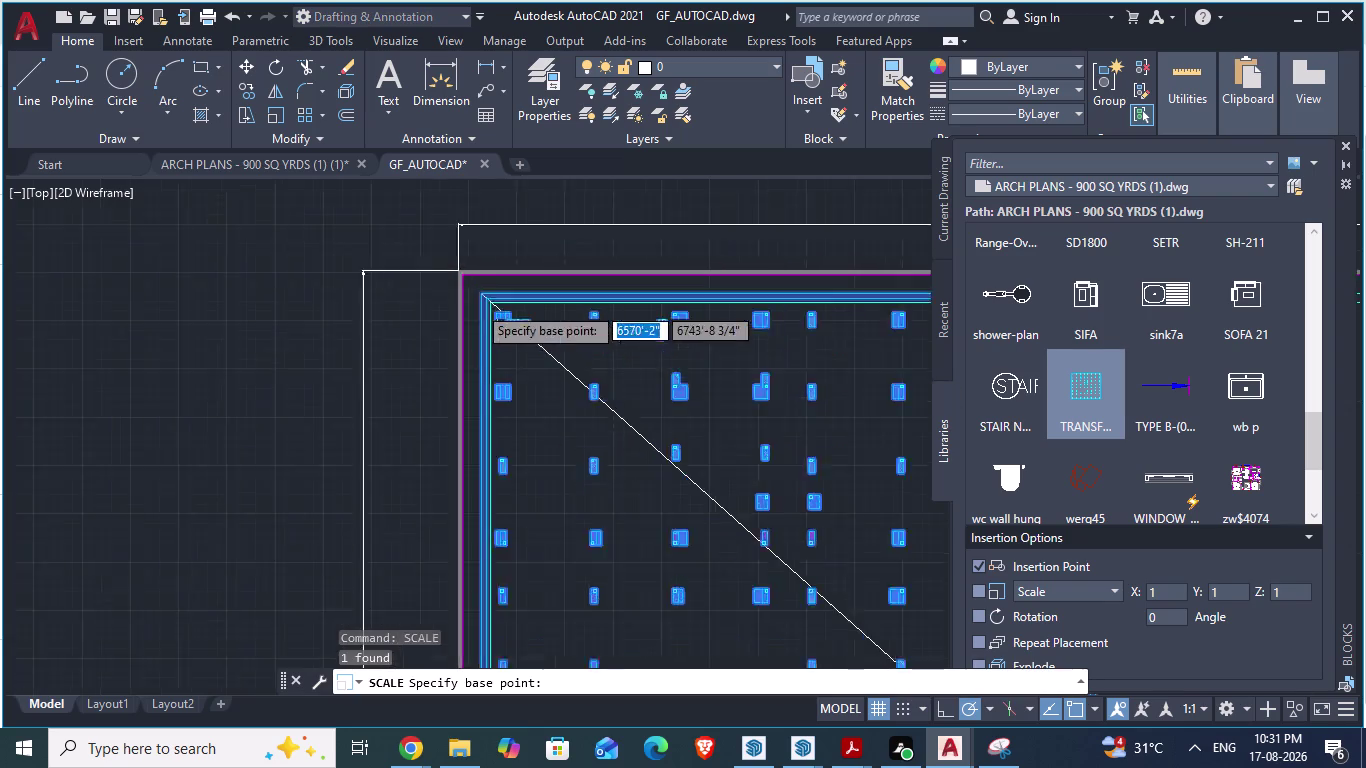
scroll(up, 3)
scroll(up, 3)
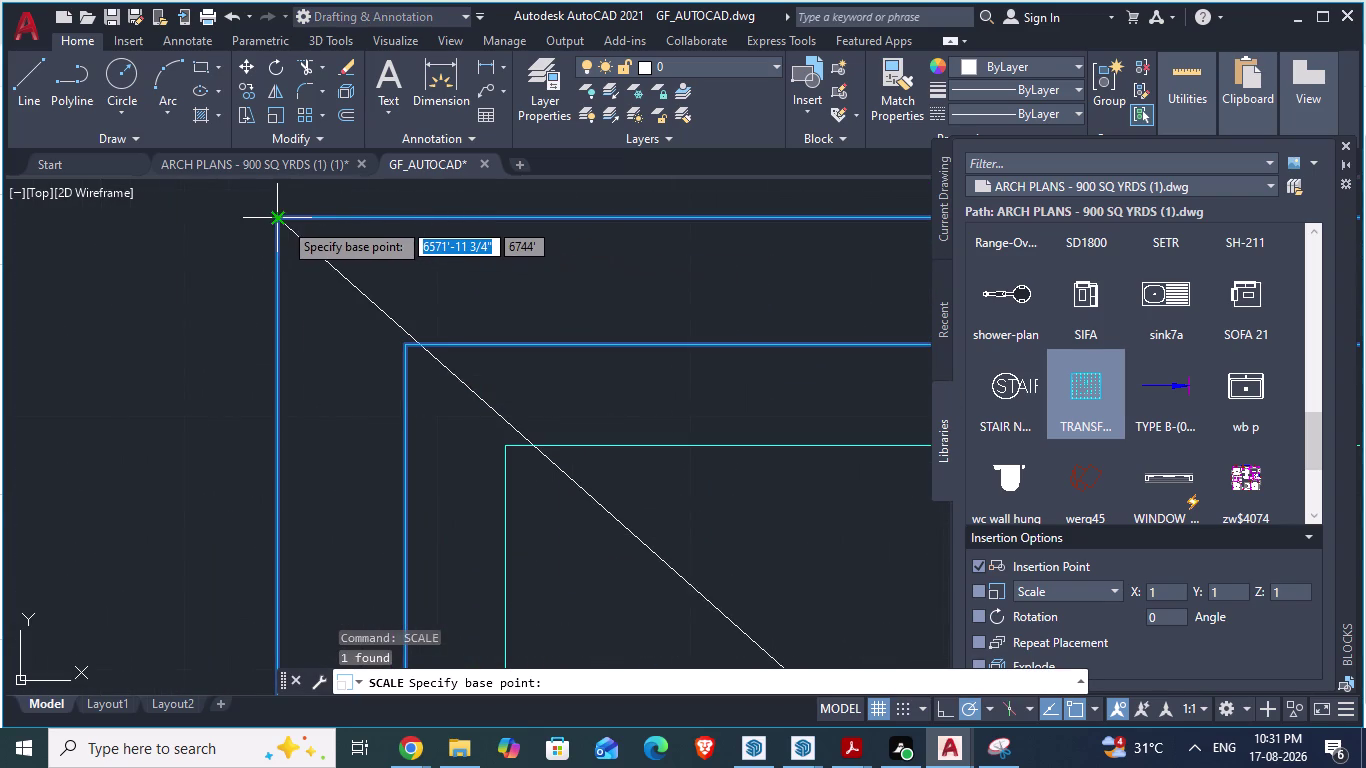
click(283, 221)
scroll(down, 3)
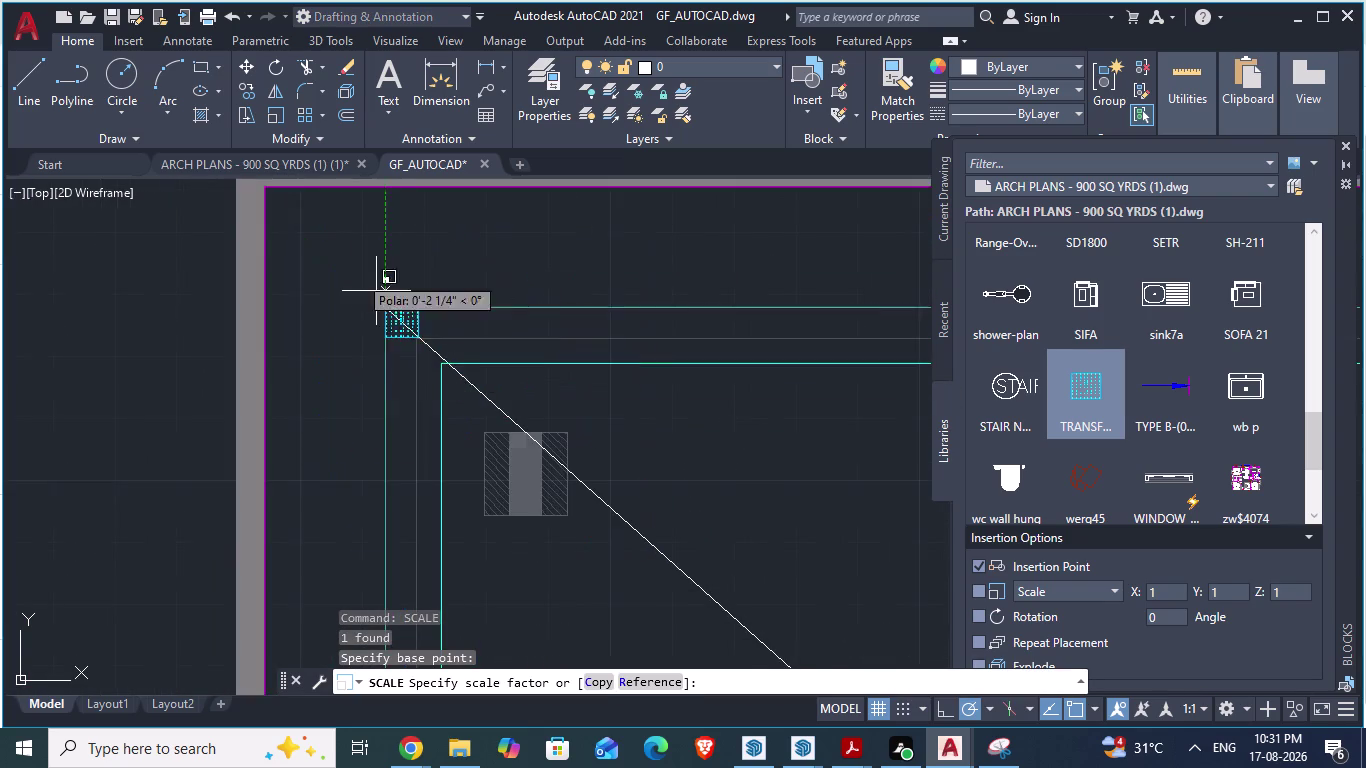
scroll(down, 3)
scroll(down, 3)
scroll(down, 3)
scroll(up, 3)
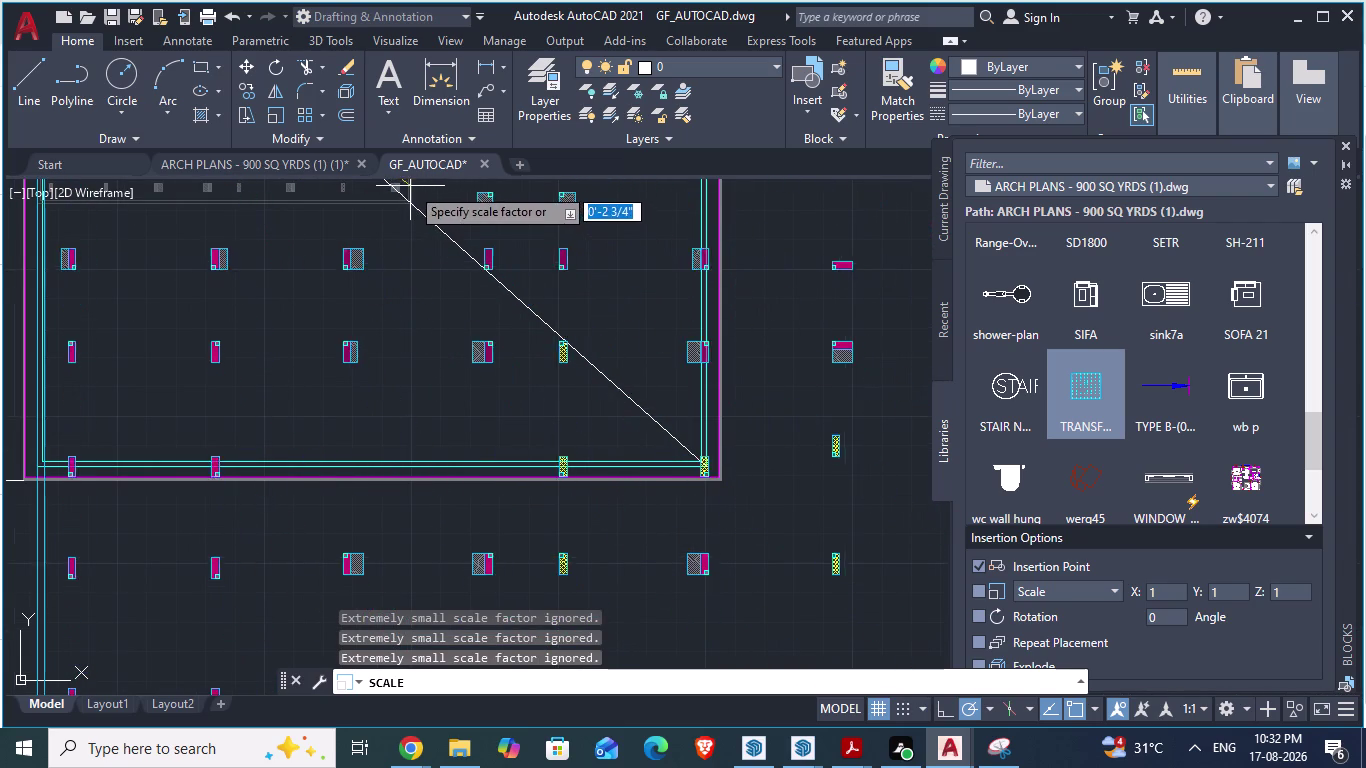
scroll(down, 3)
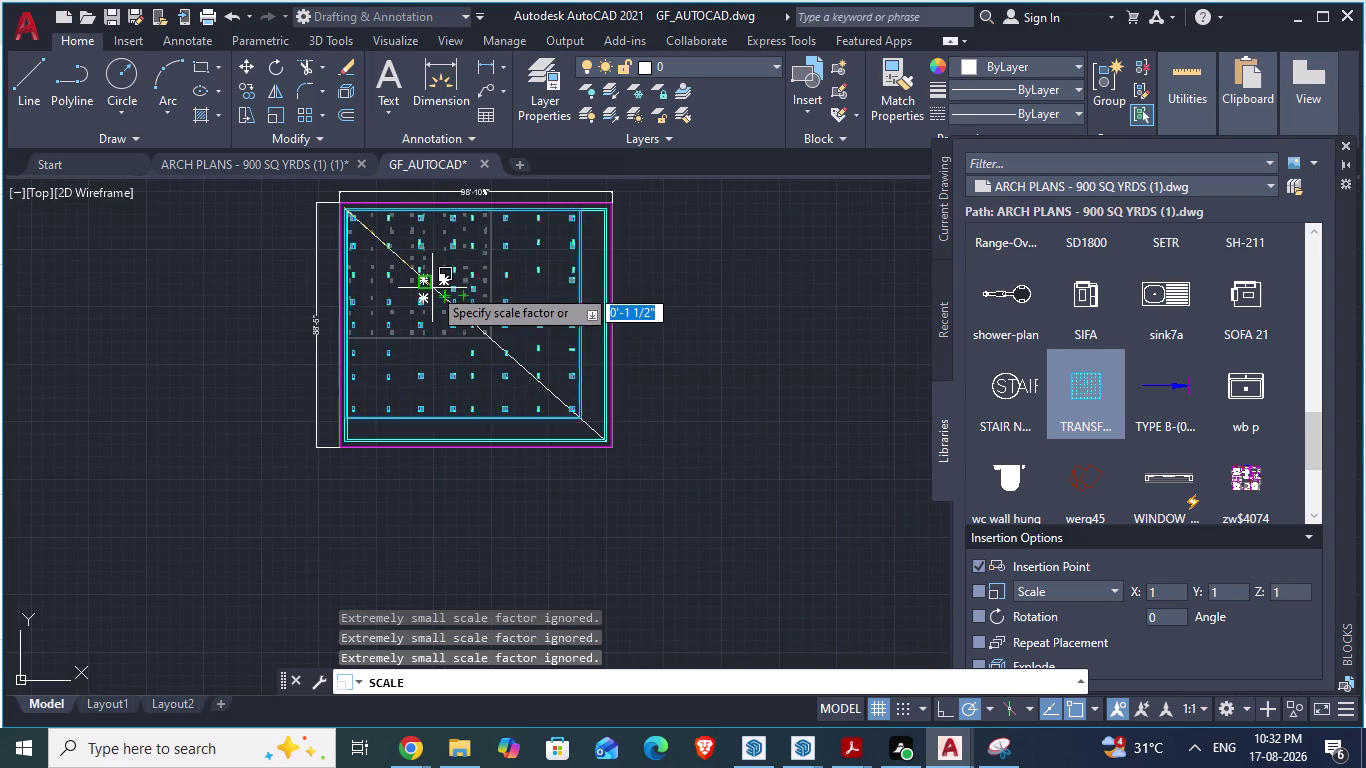
scroll(up, 3)
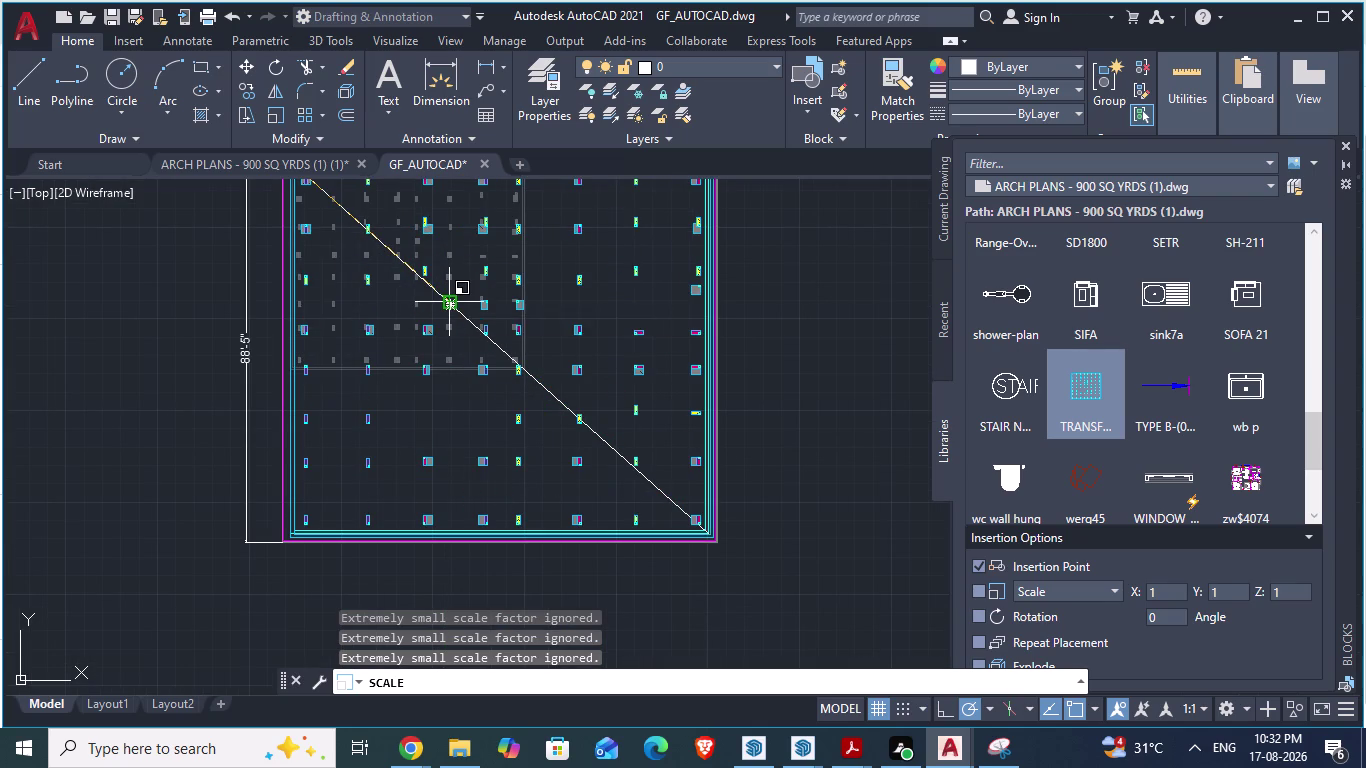
scroll(up, 3)
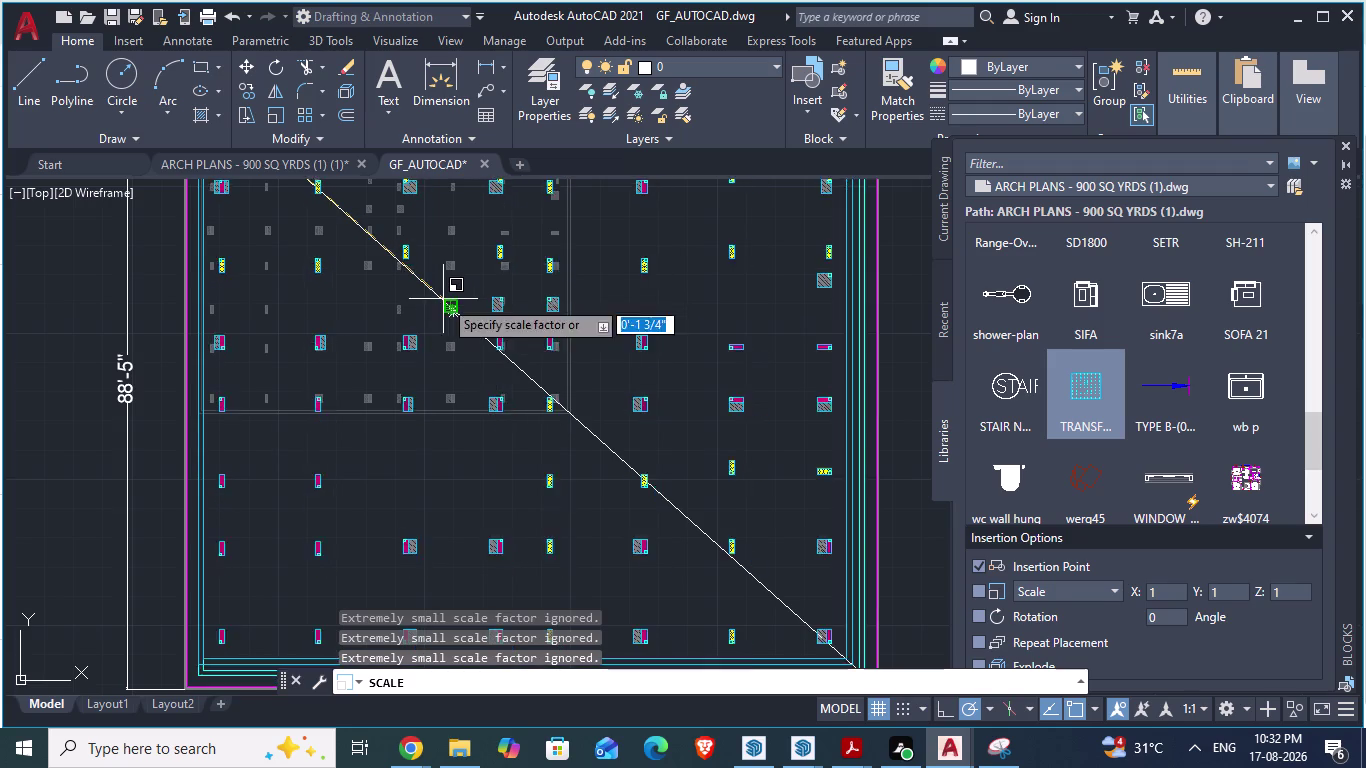
Pan around the column grid, collapse the Blocks palette, and cancel SCALE with Esc.
middle_drag(443, 299, 242, 176)
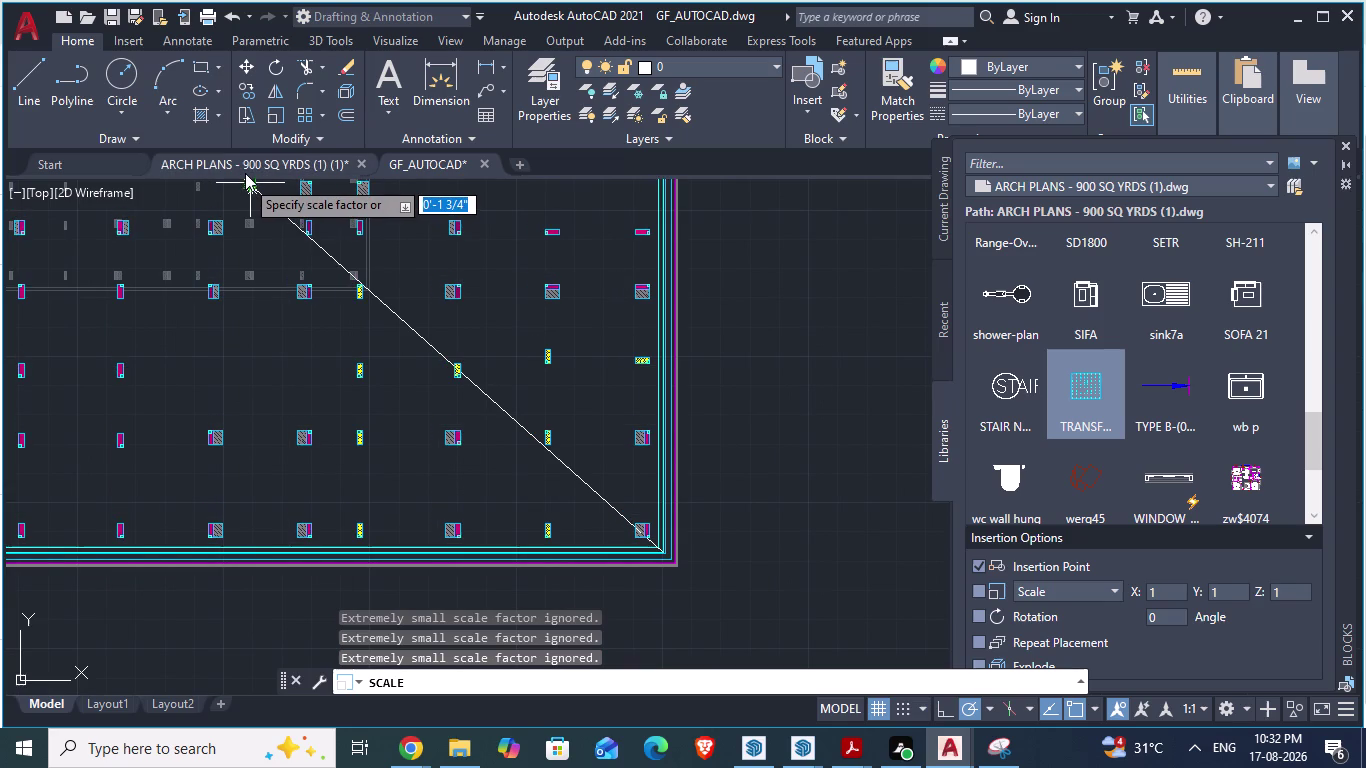
middle_drag(339, 386, 355, 387)
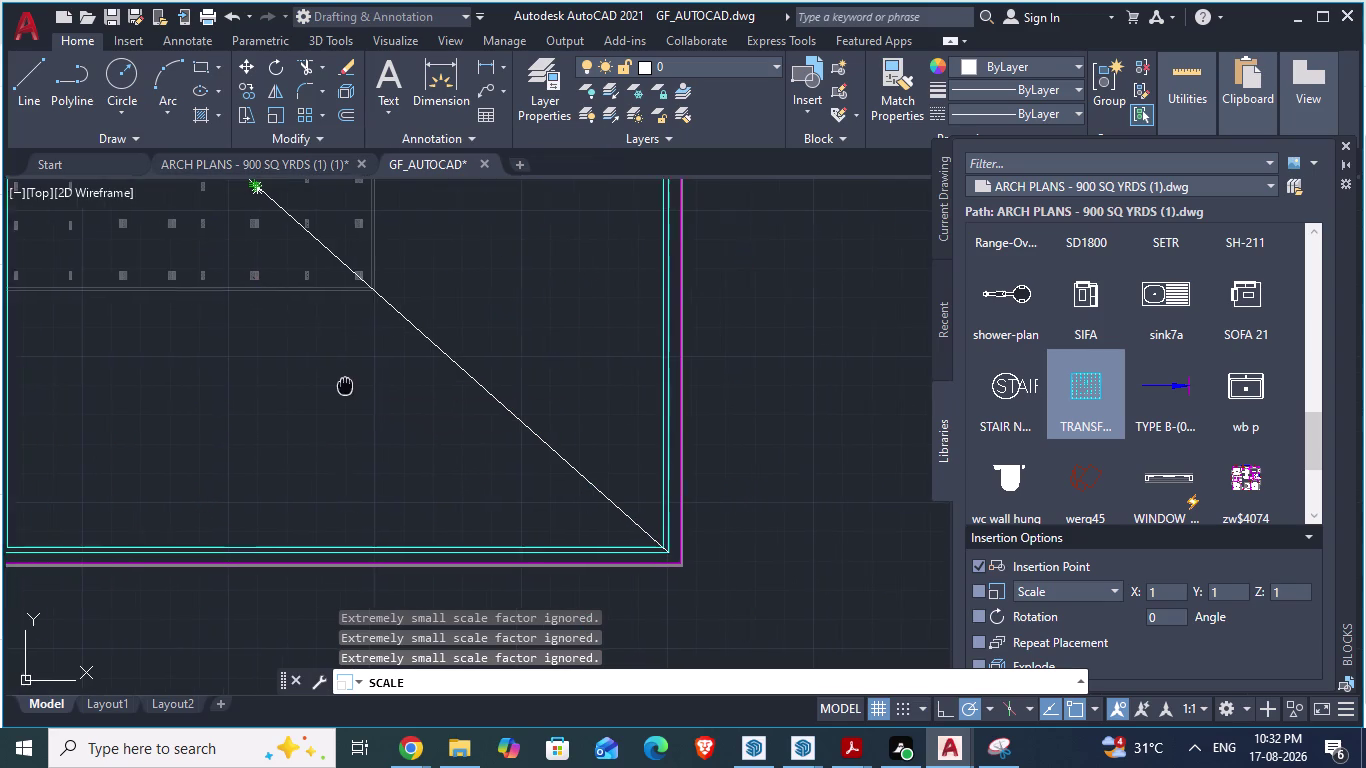
middle_drag(355, 387, 625, 479)
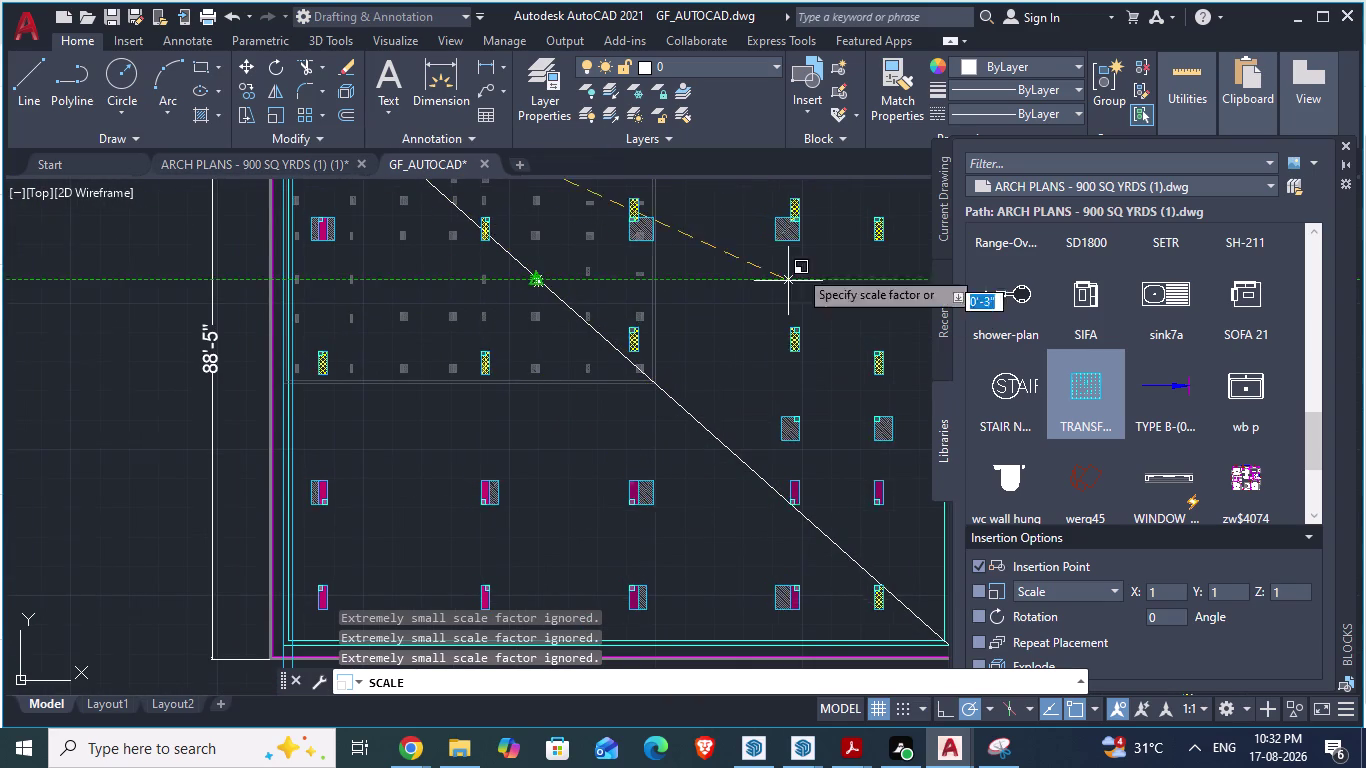
click(1347, 142)
scroll(down, 3)
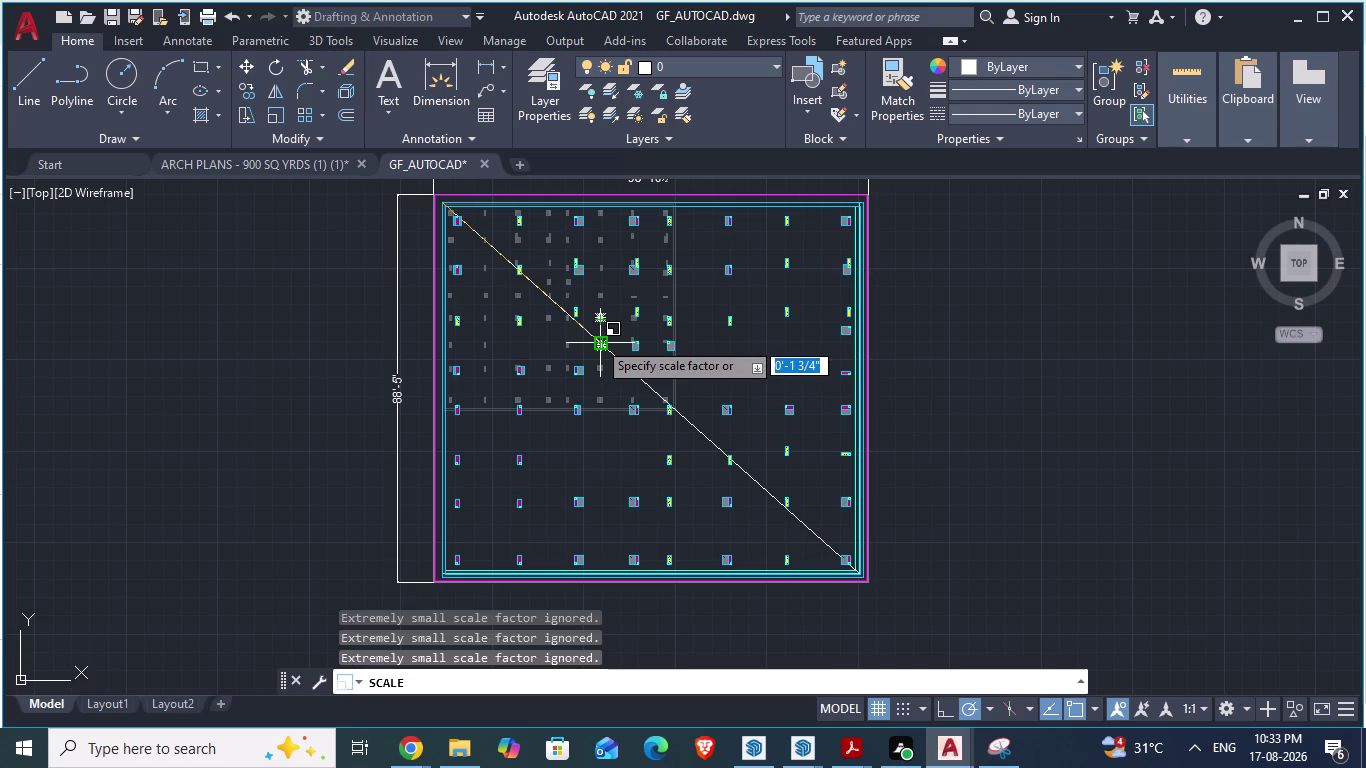
scroll(up, 3)
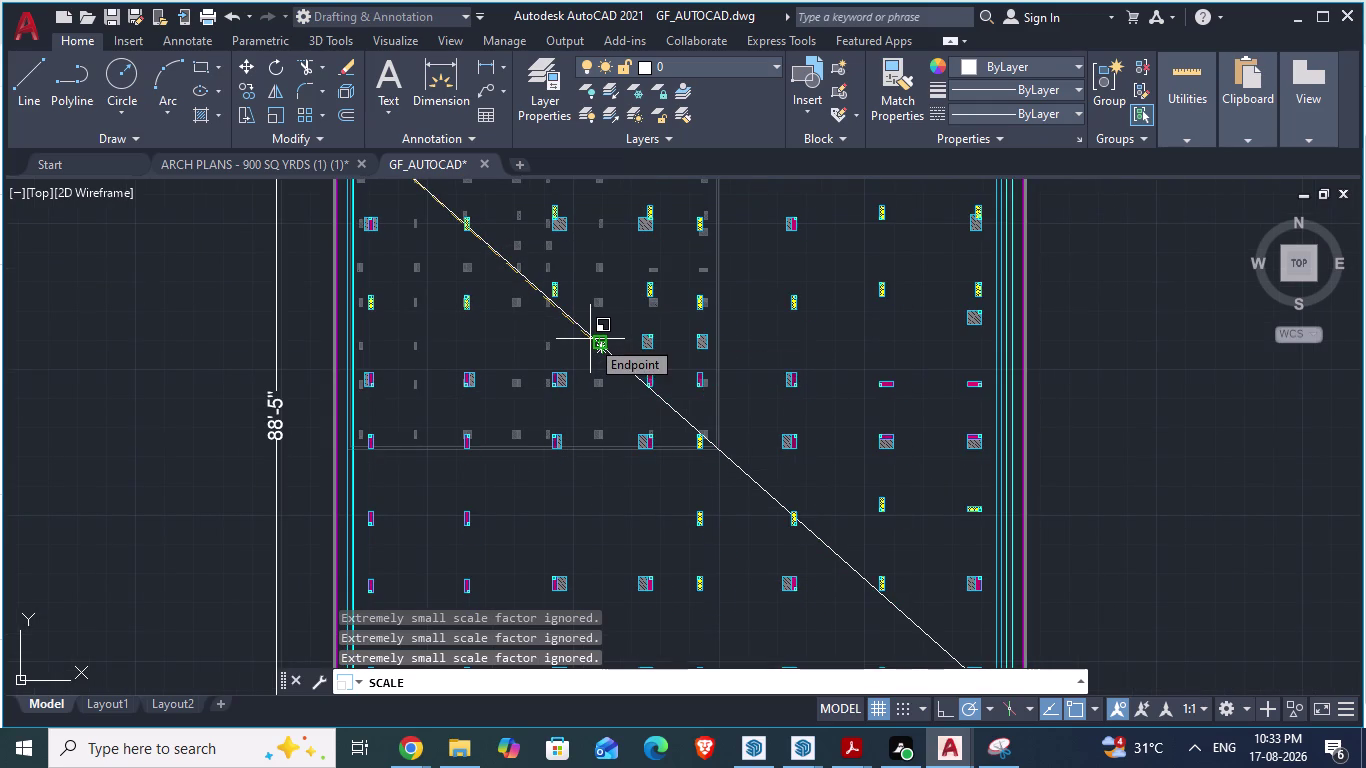
scroll(up, 3)
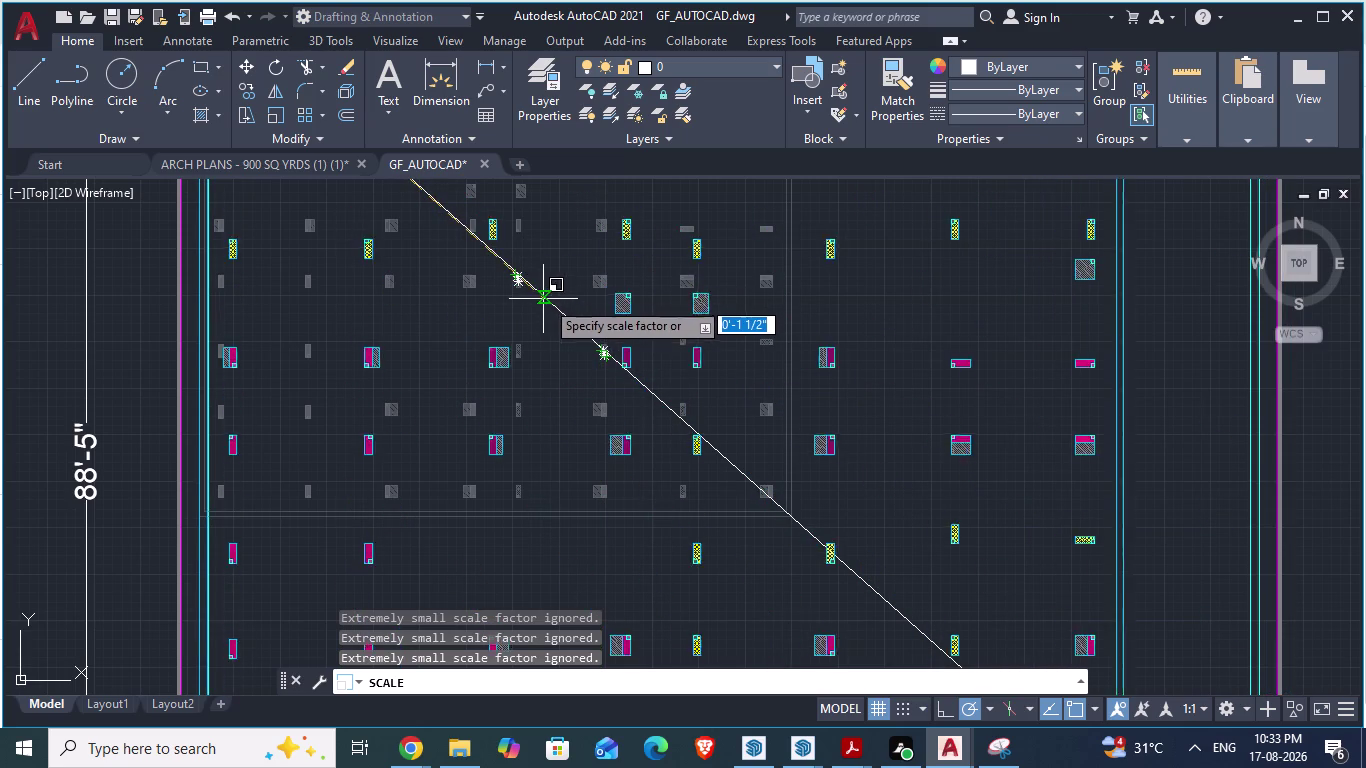
key(Escape)
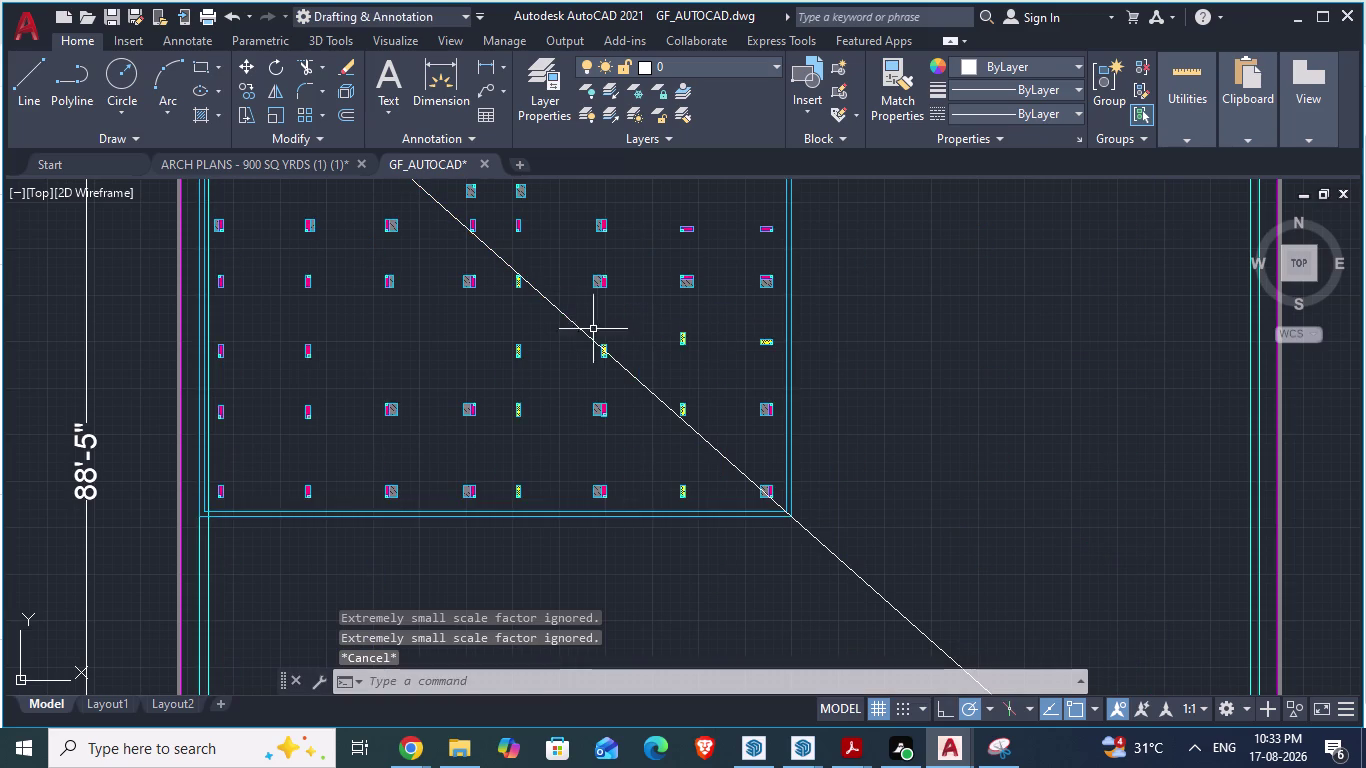
Erase the trial TRANSFER COLS block from the drawing.
click(617, 514)
key(Delete)
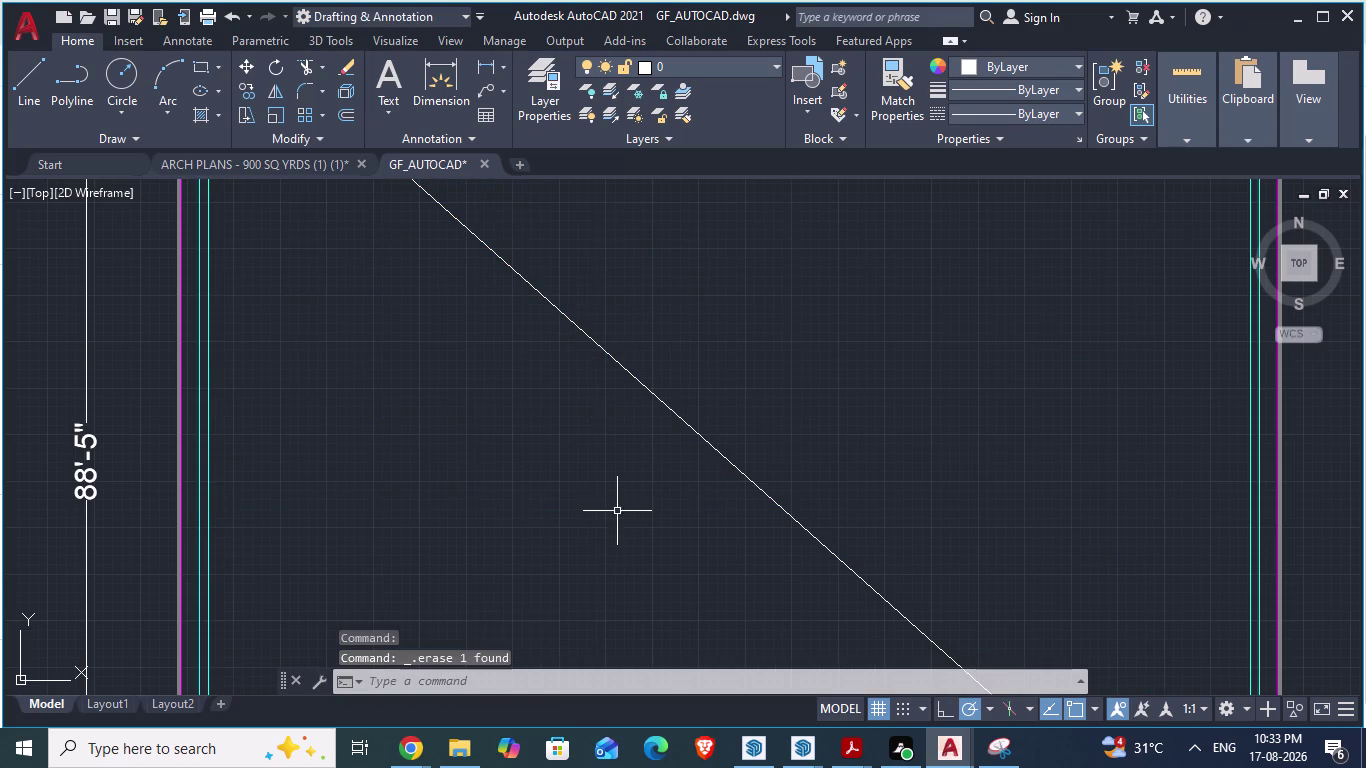
scroll(down, 3)
scroll(down, 3)
scroll(up, 3)
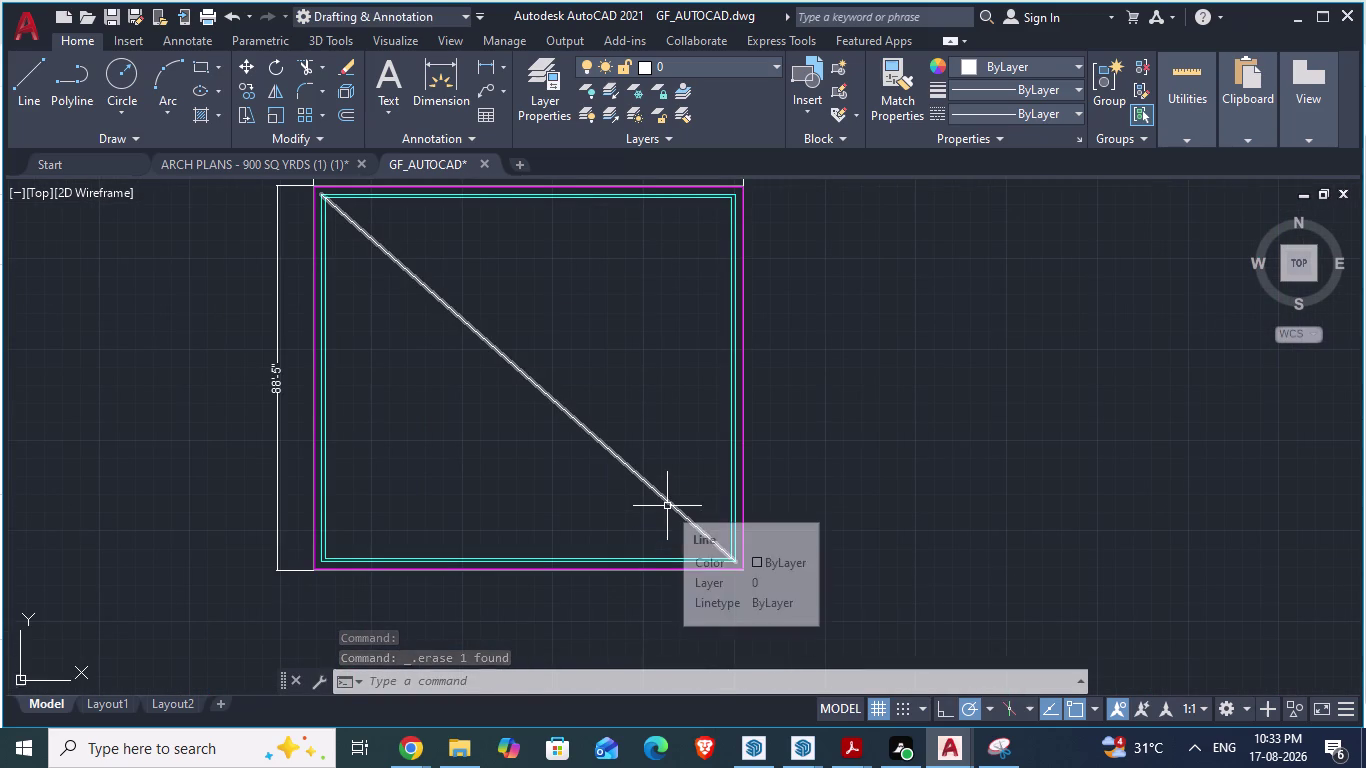
scroll(down, 3)
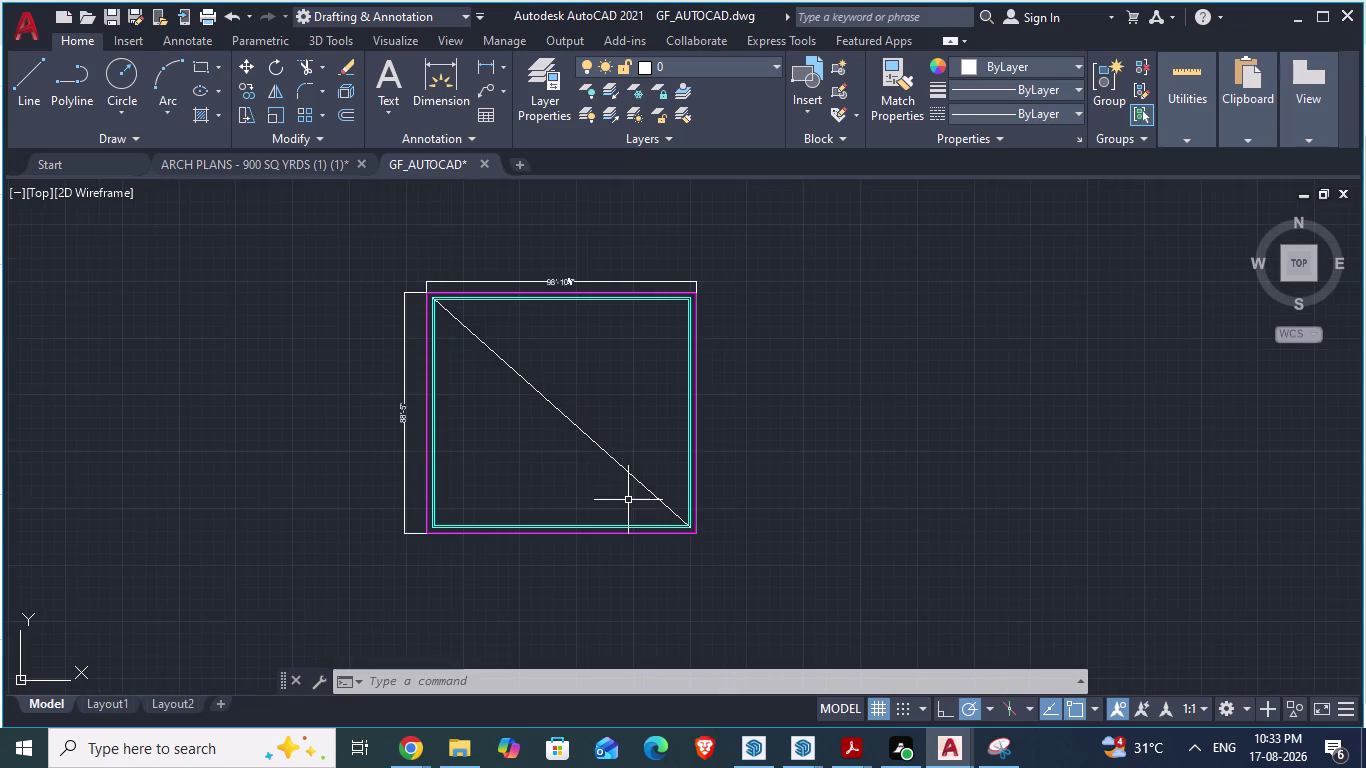
scroll(up, 3)
scroll(up, 3)
scroll(up, 3)
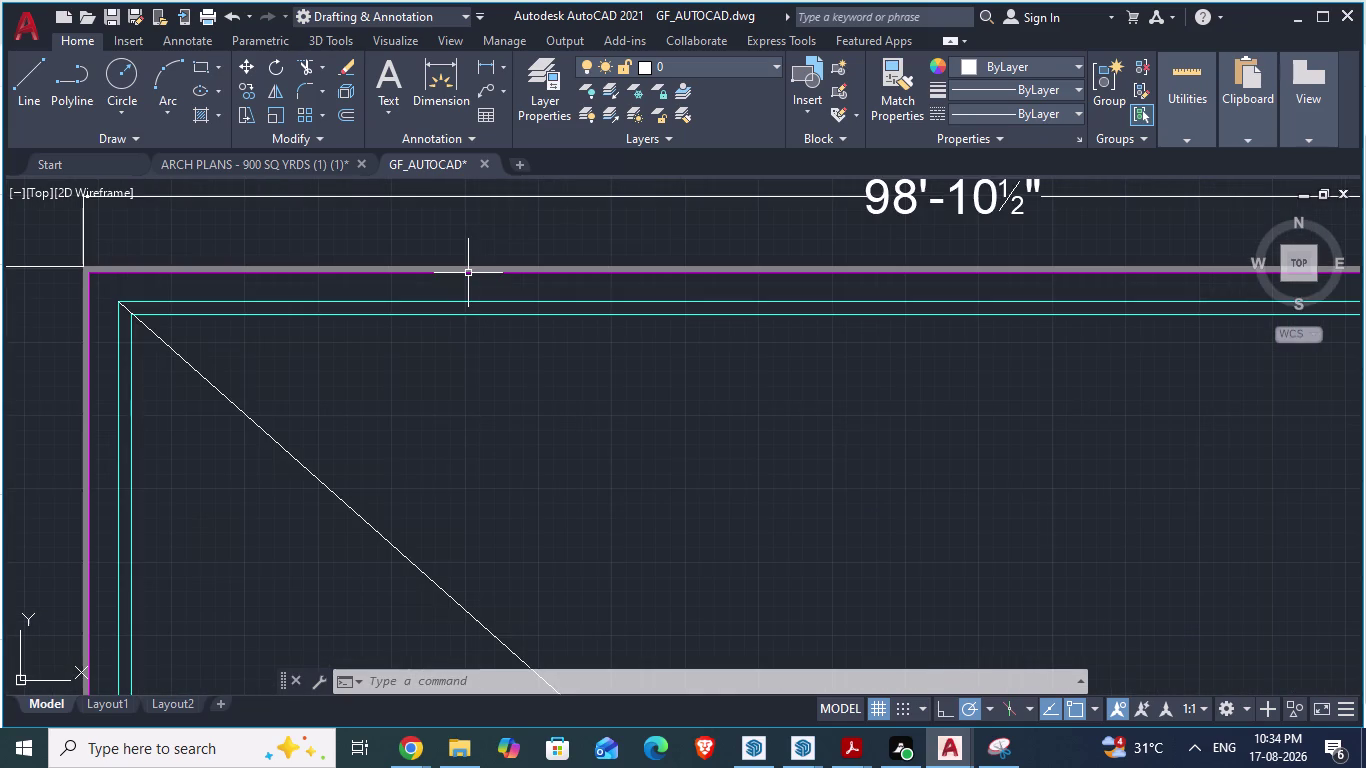
Erase the diagonal guide line.
click(271, 435)
key(Delete)
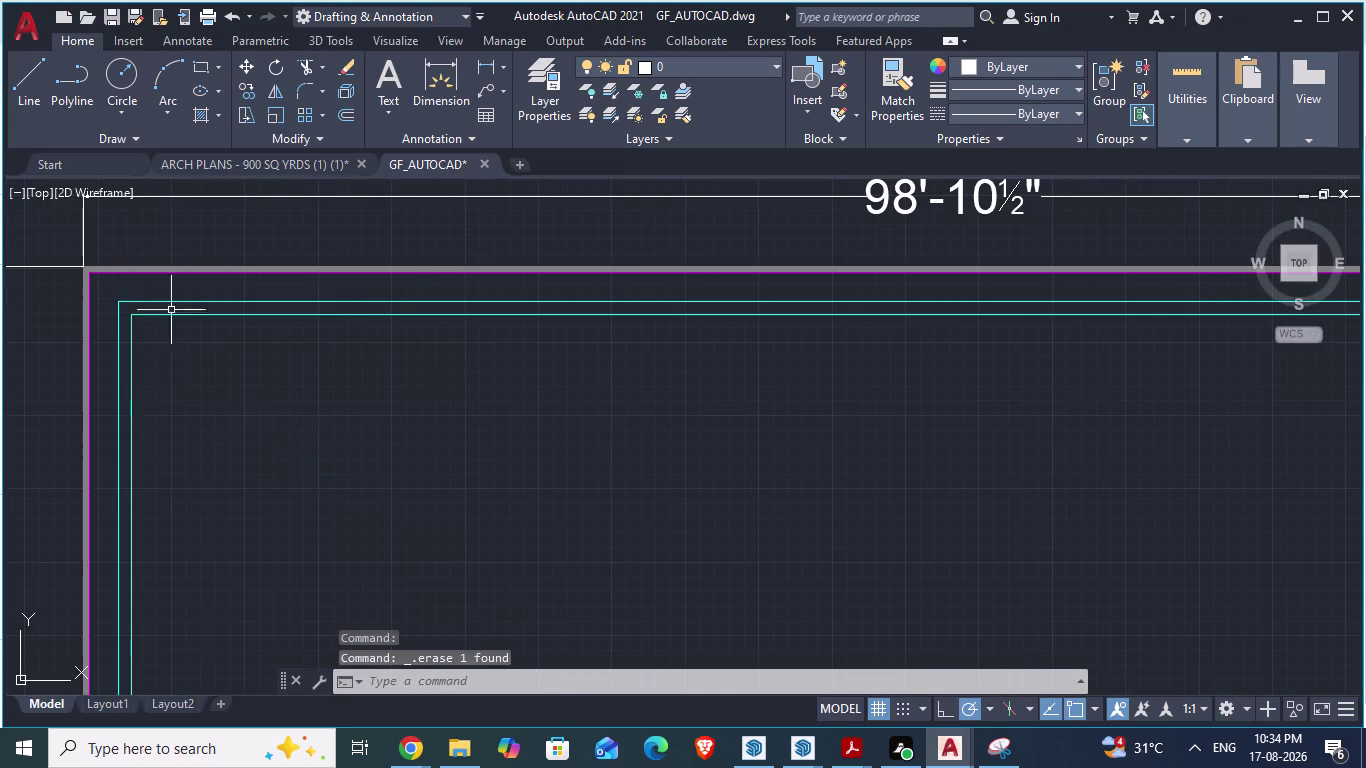
scroll(down, 3)
Add the 94'-10½" aligned dimension across the top of the inner boundary.
text(d)
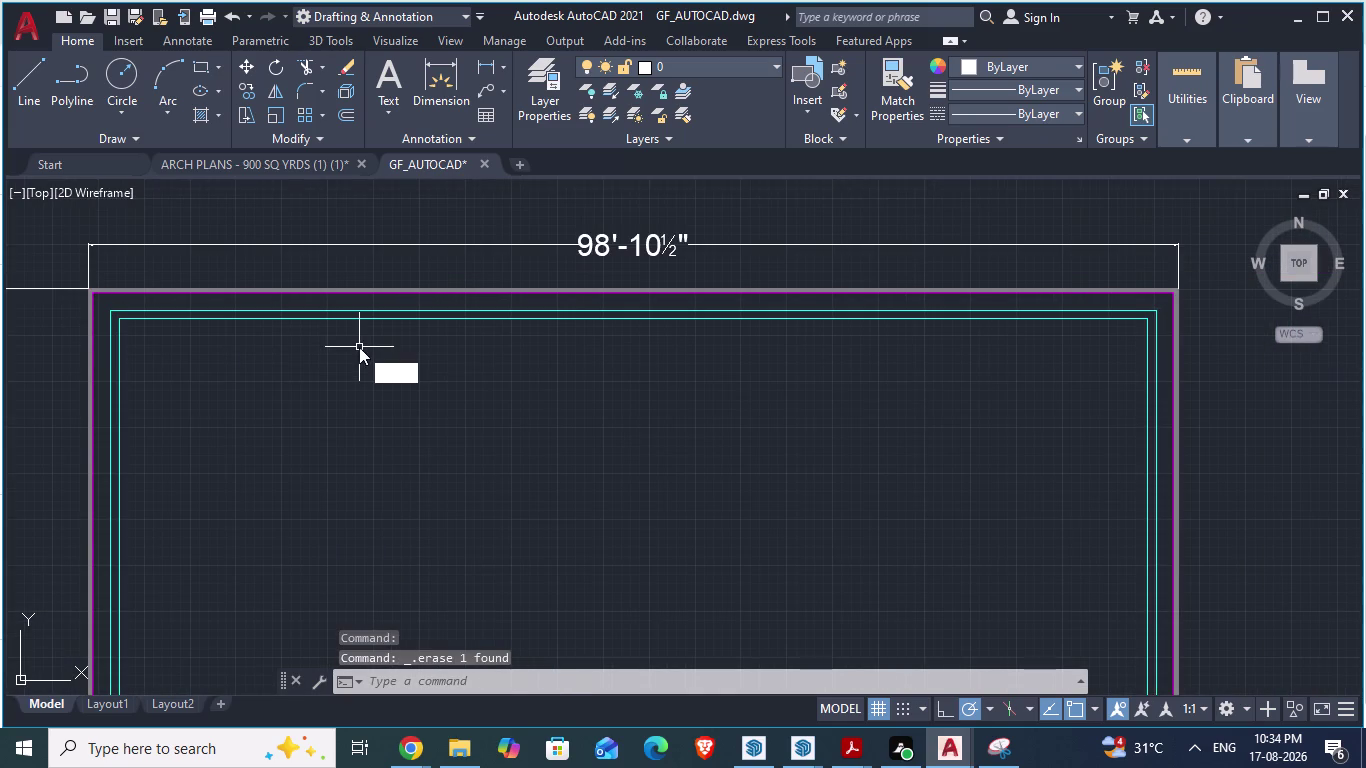
text(a)
key(Return)
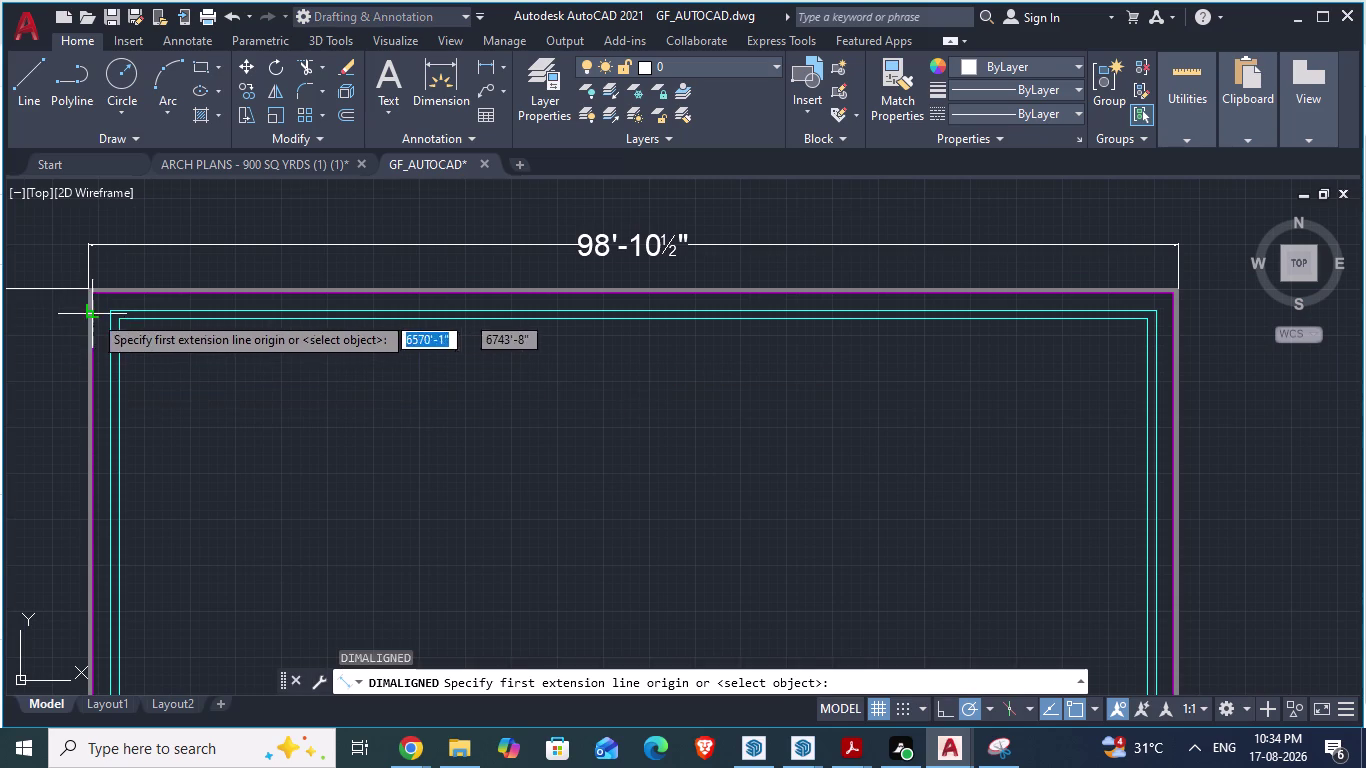
click(104, 308)
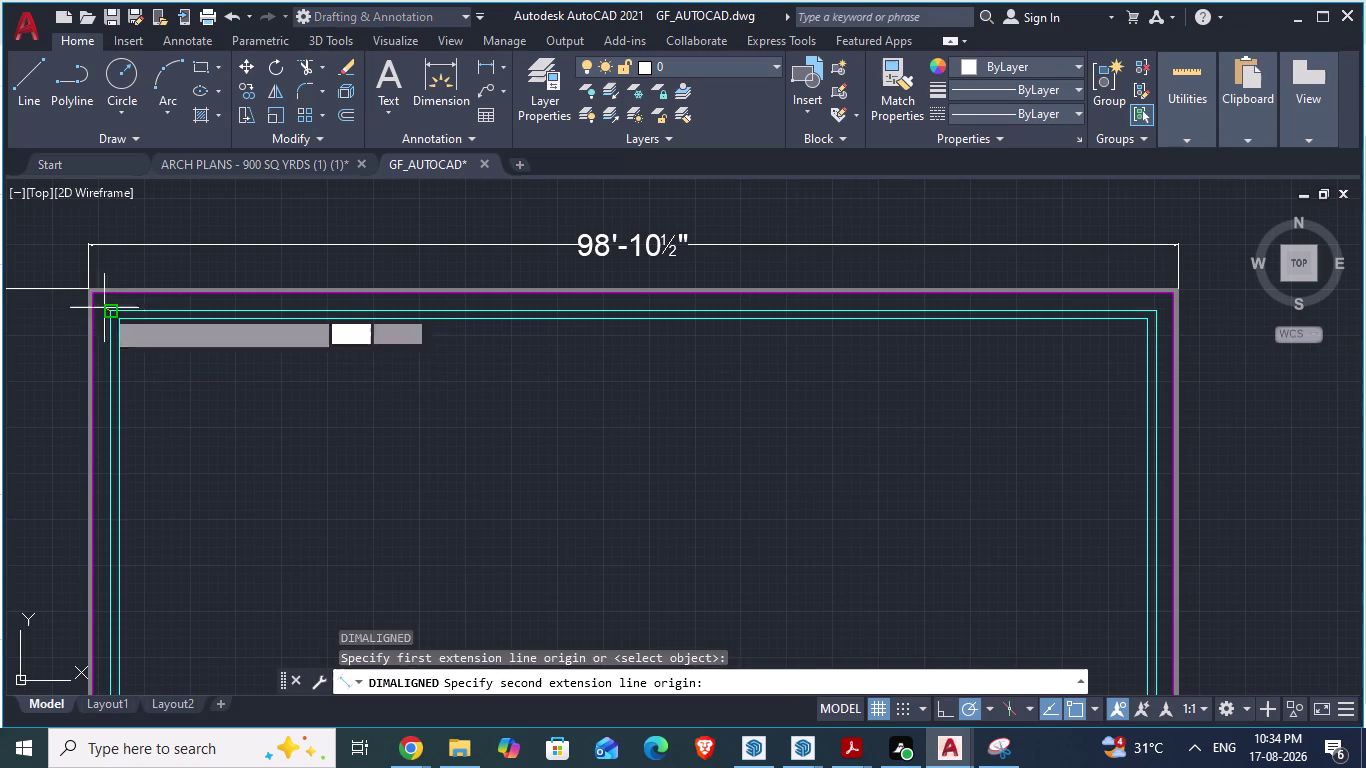
click(1155, 305)
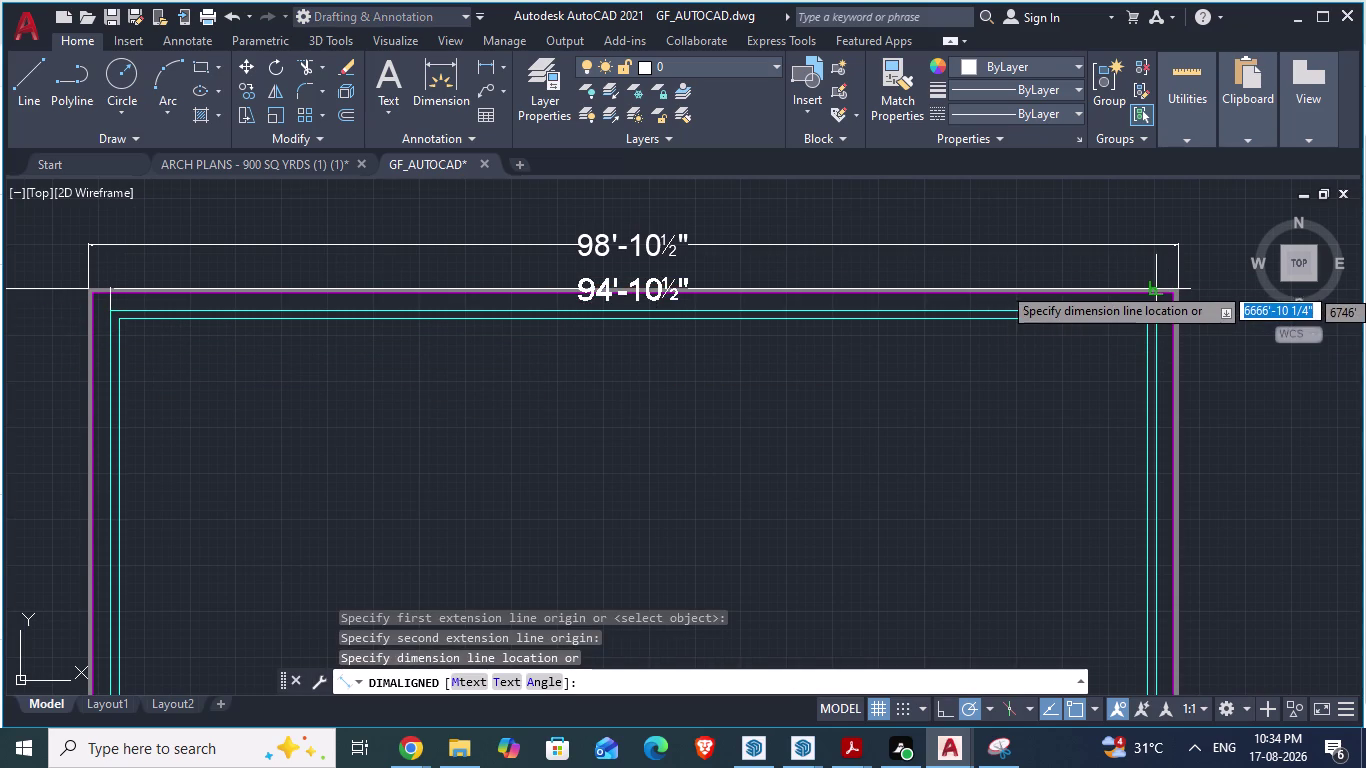
click(1154, 275)
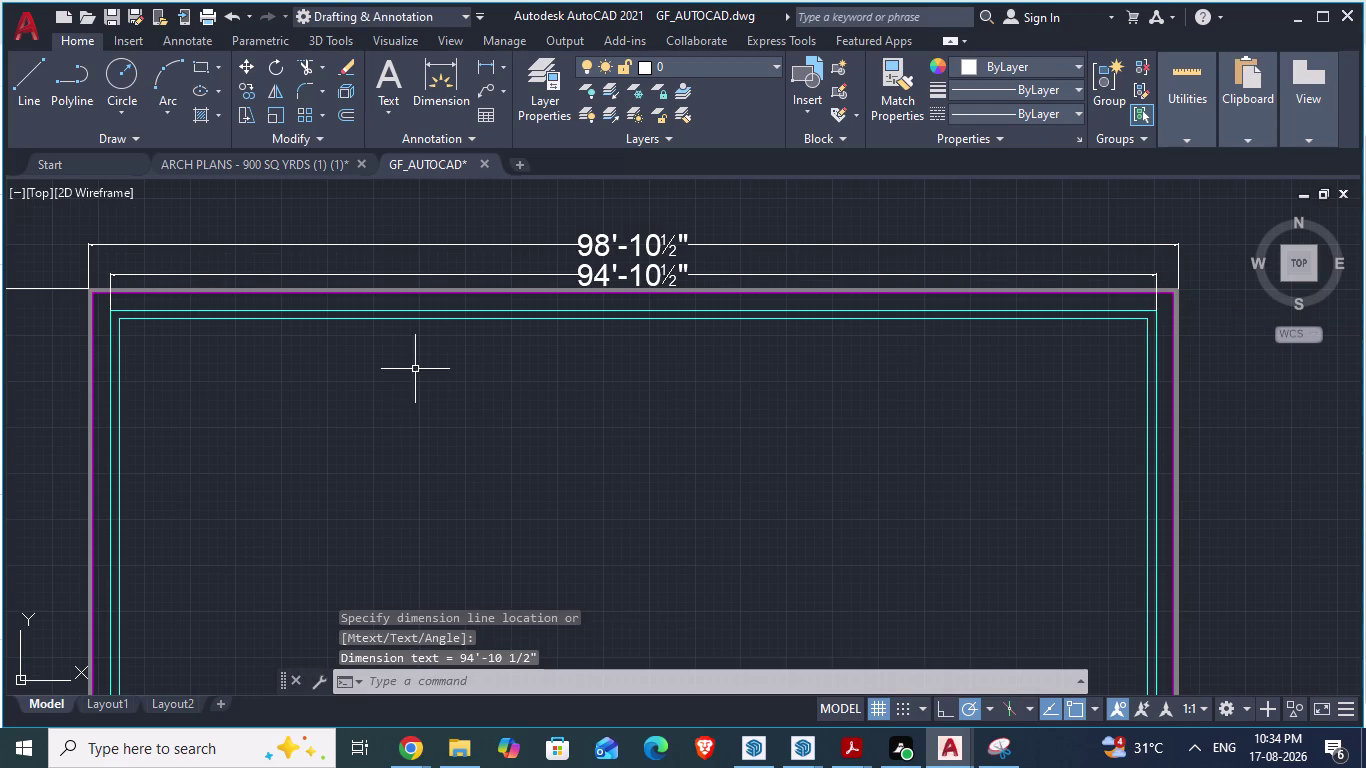
scroll(down, 3)
scroll(down, 3)
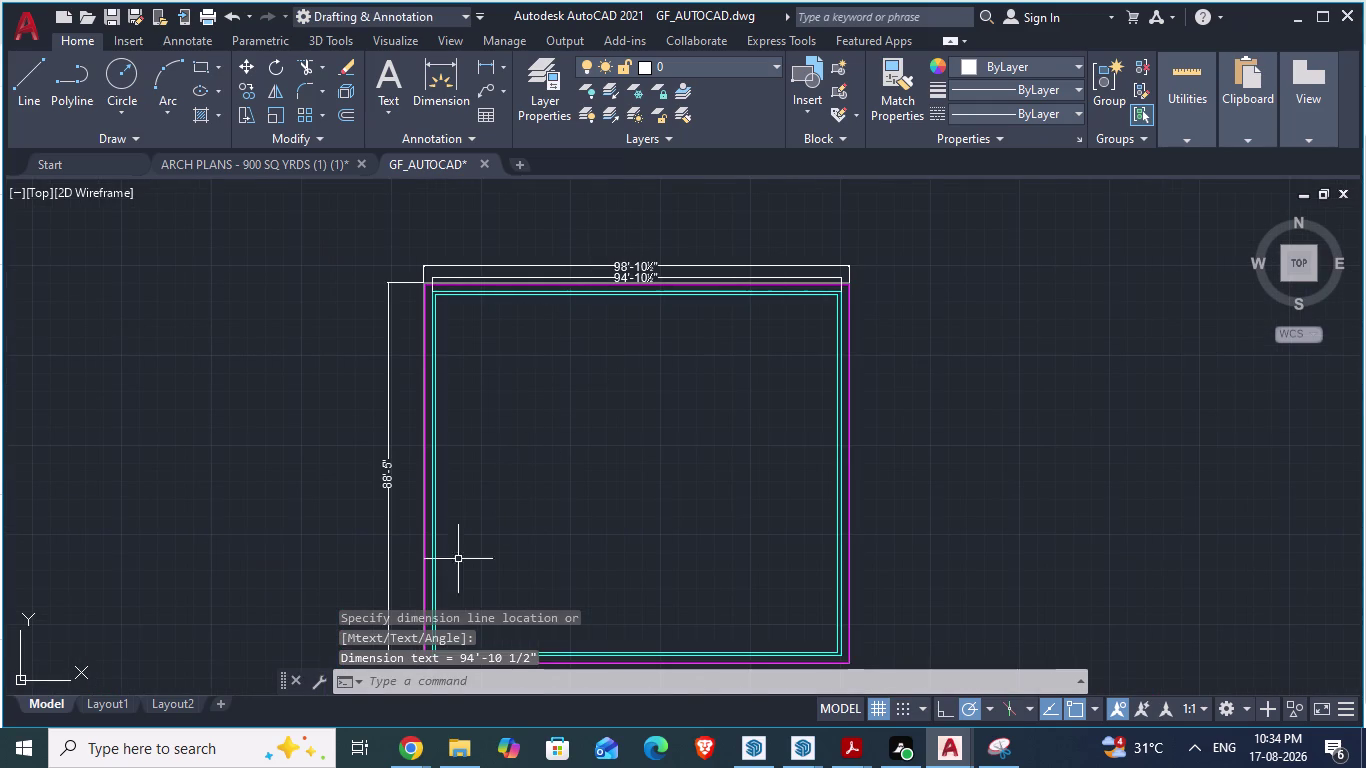
Add the 84'-5" aligned dimension along the inner left wall.
key(space)
scroll(up, 3)
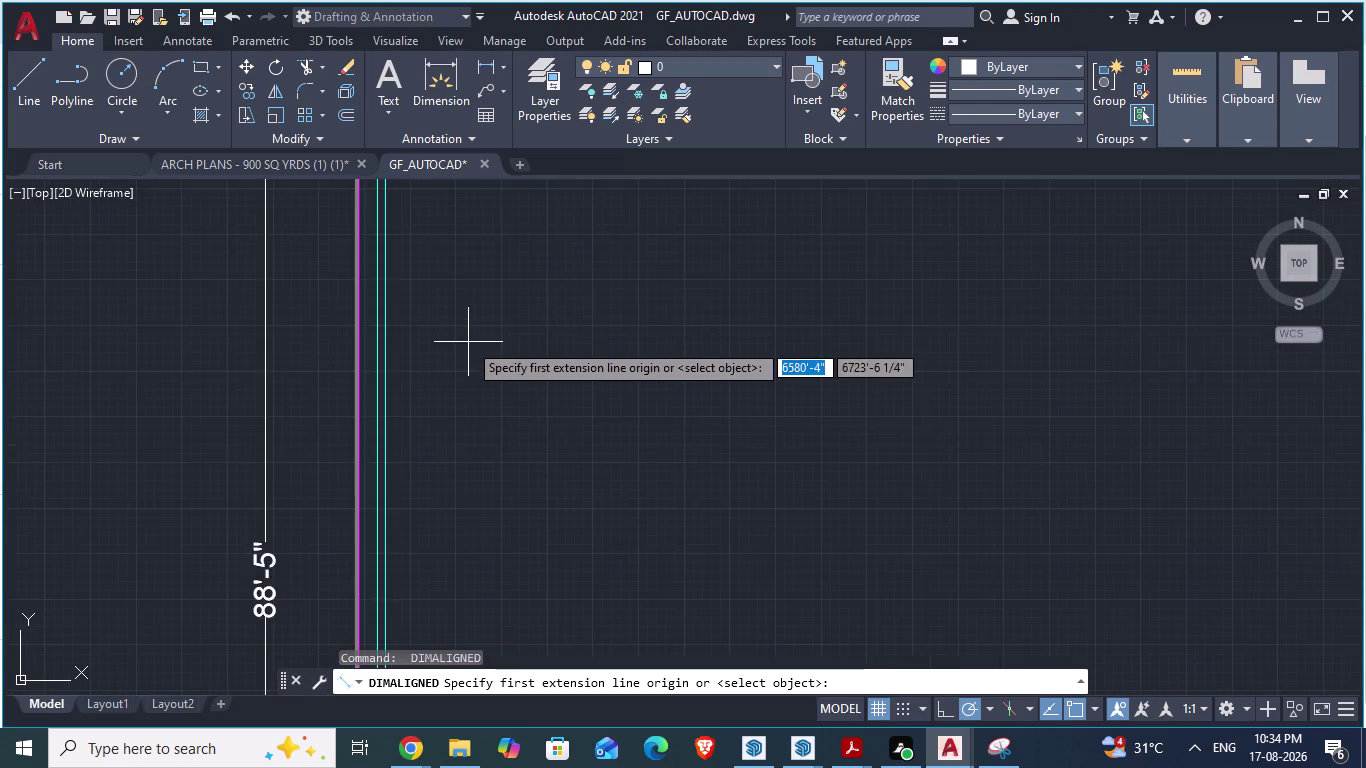
scroll(down, 3)
scroll(up, 3)
scroll(up, 3)
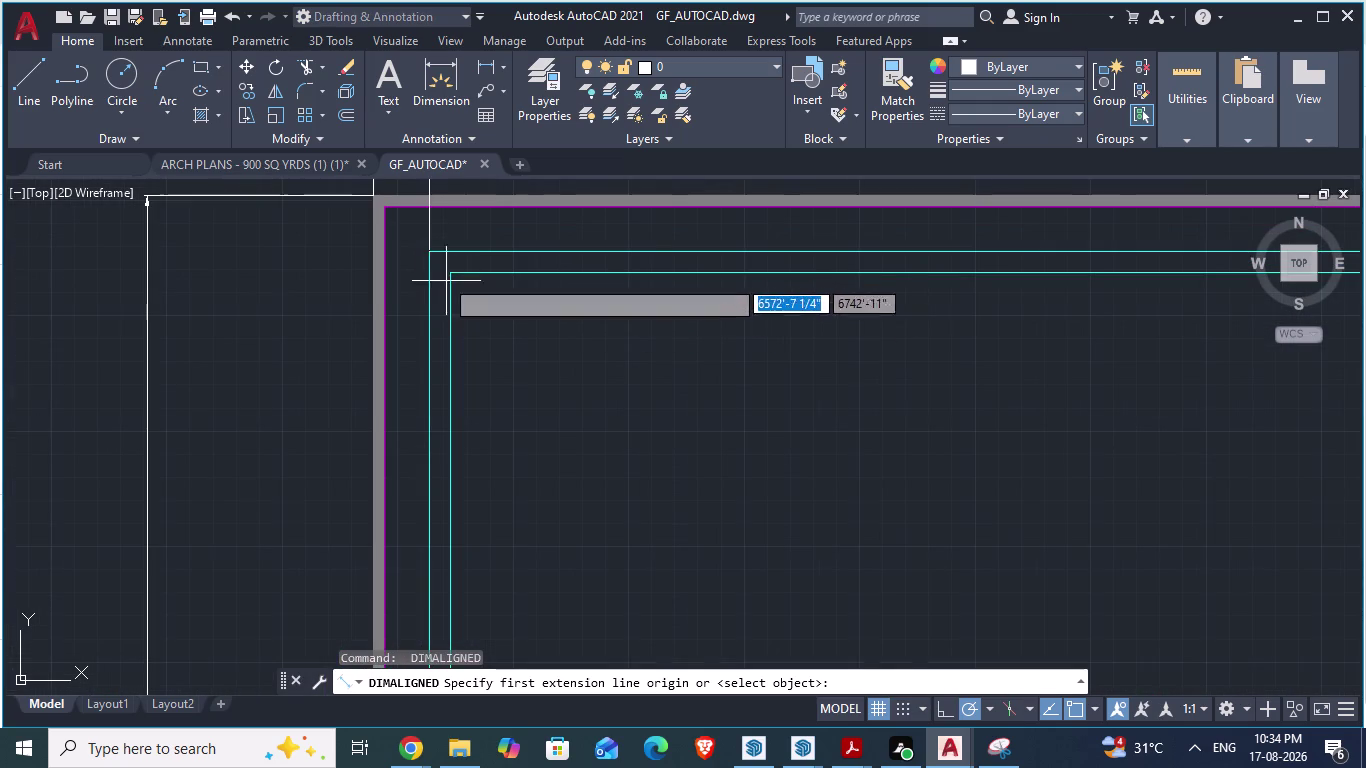
click(431, 249)
scroll(down, 3)
scroll(up, 3)
scroll(down, 3)
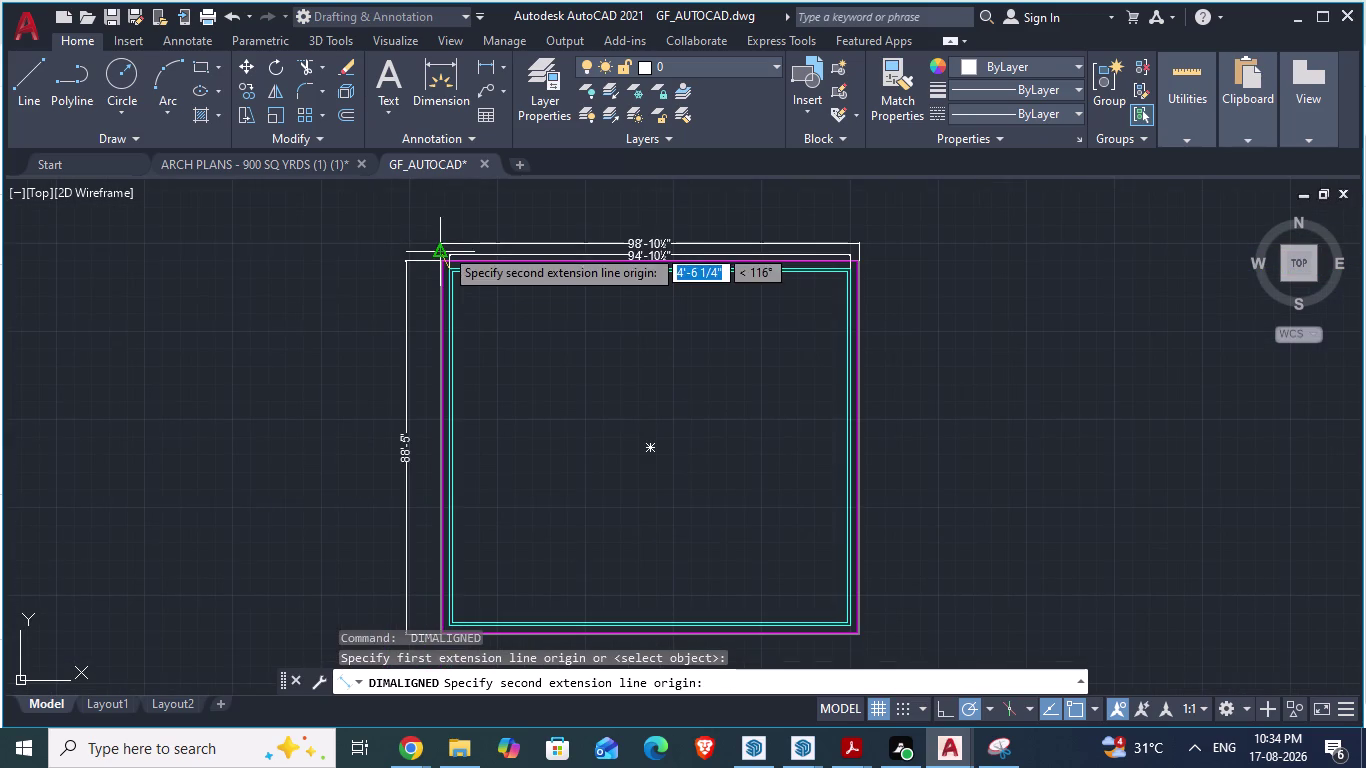
scroll(up, 3)
scroll(up, 3)
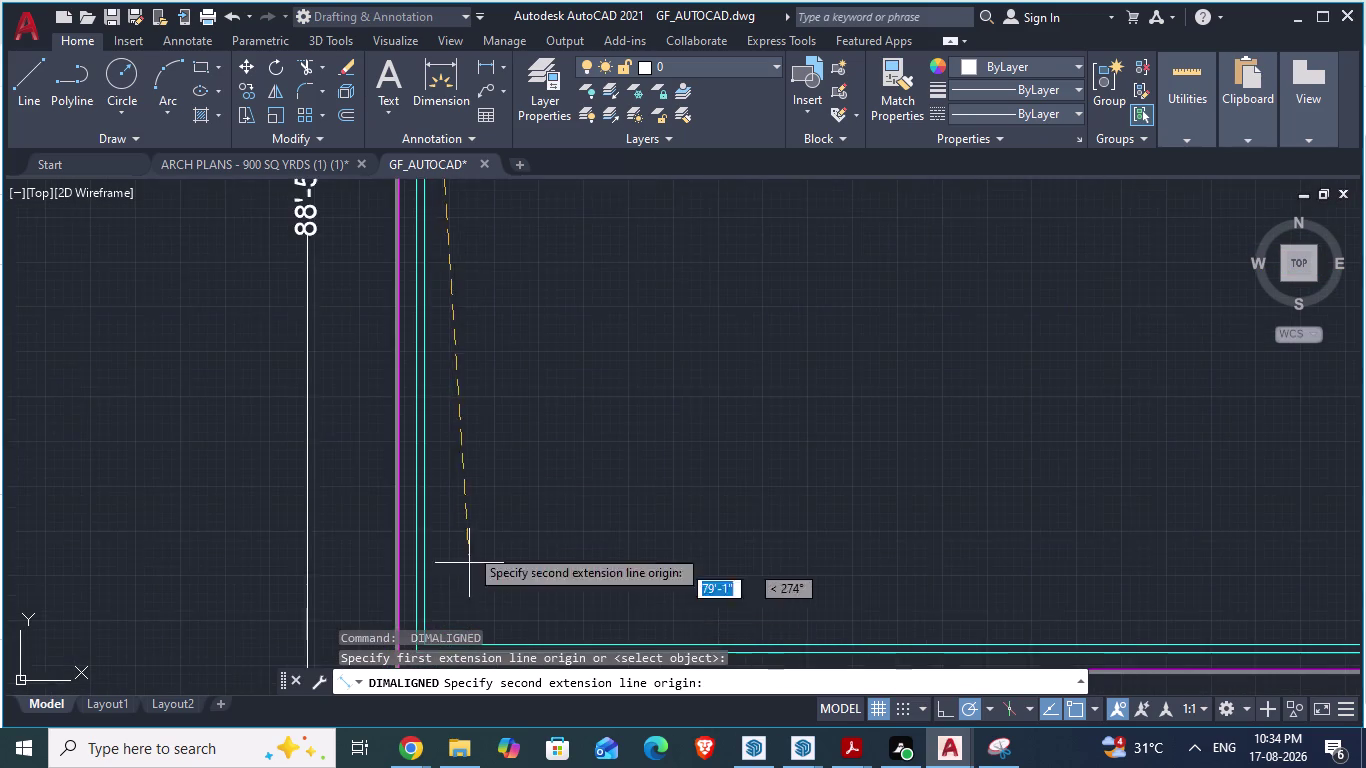
scroll(down, 3)
scroll(up, 3)
scroll(up, 3)
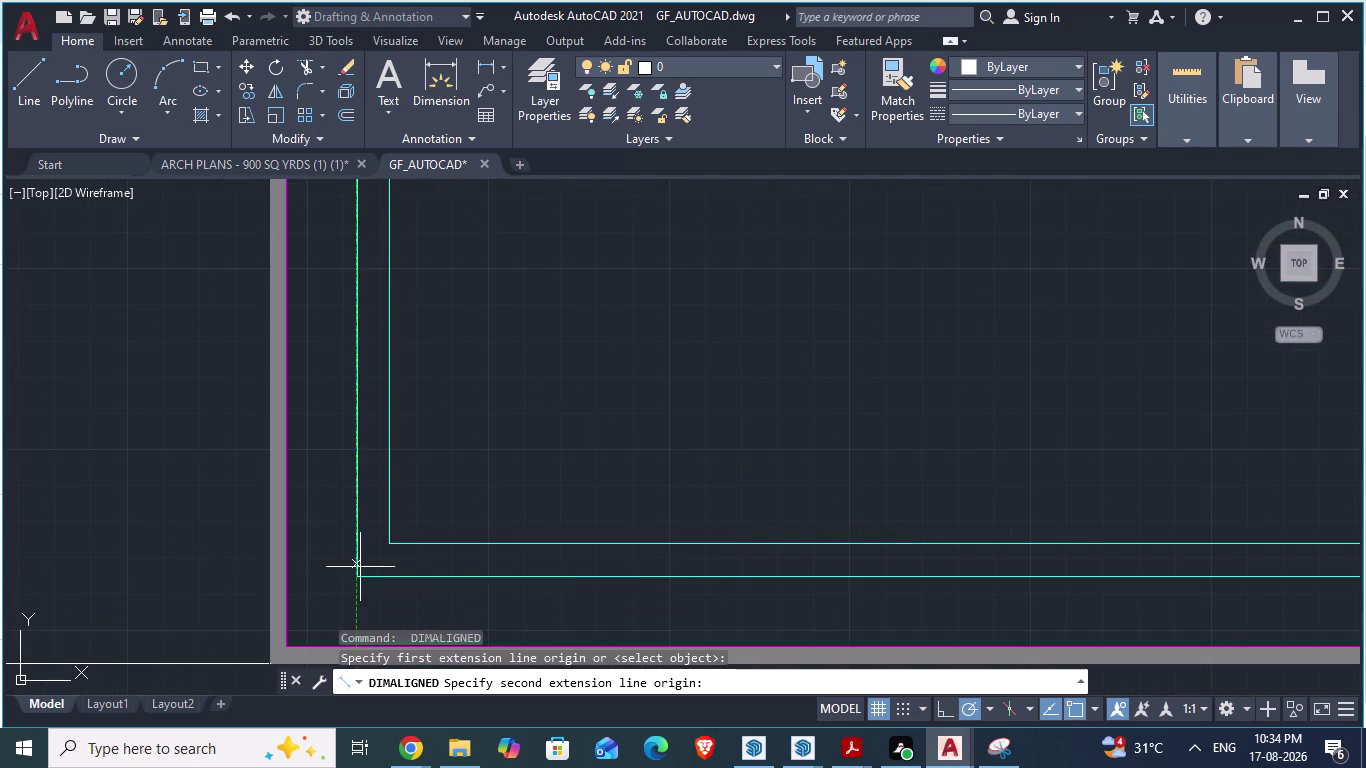
click(358, 569)
click(332, 570)
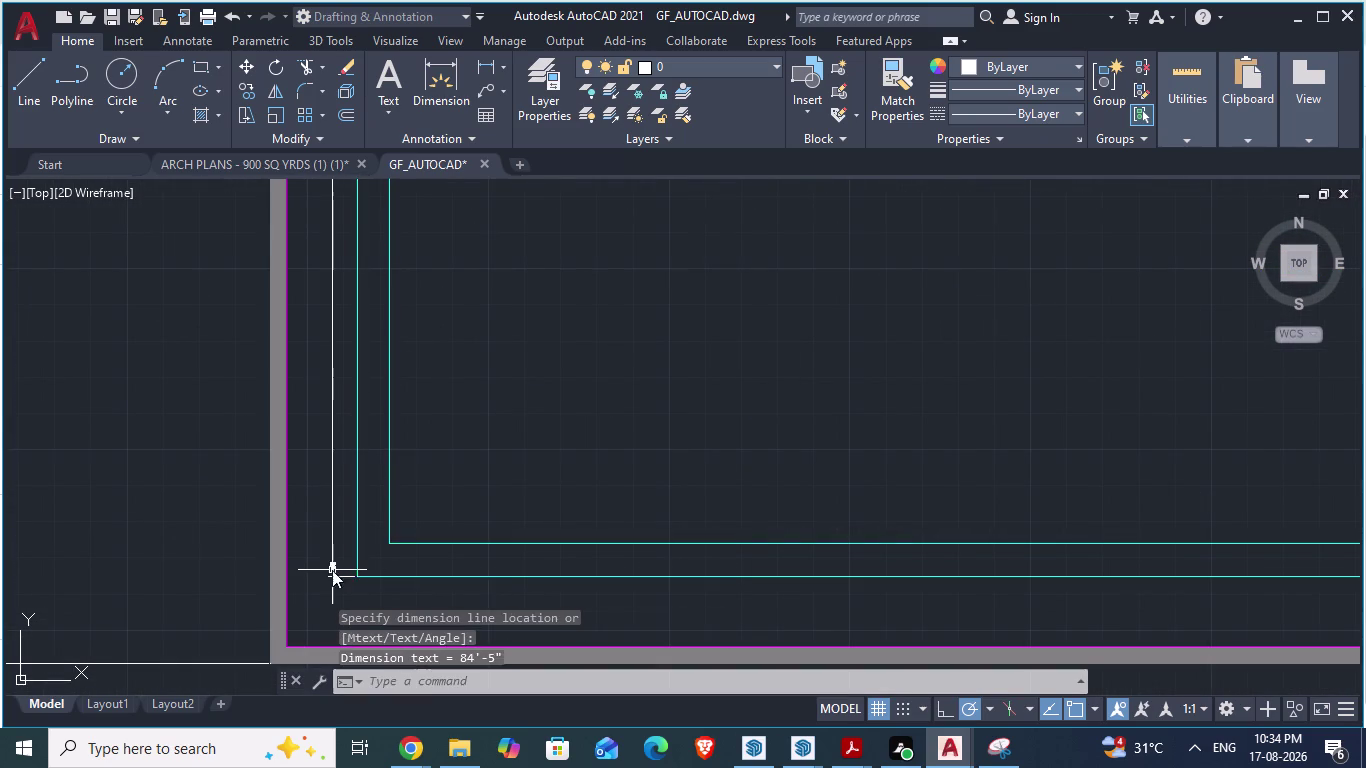
scroll(down, 3)
scroll(up, 3)
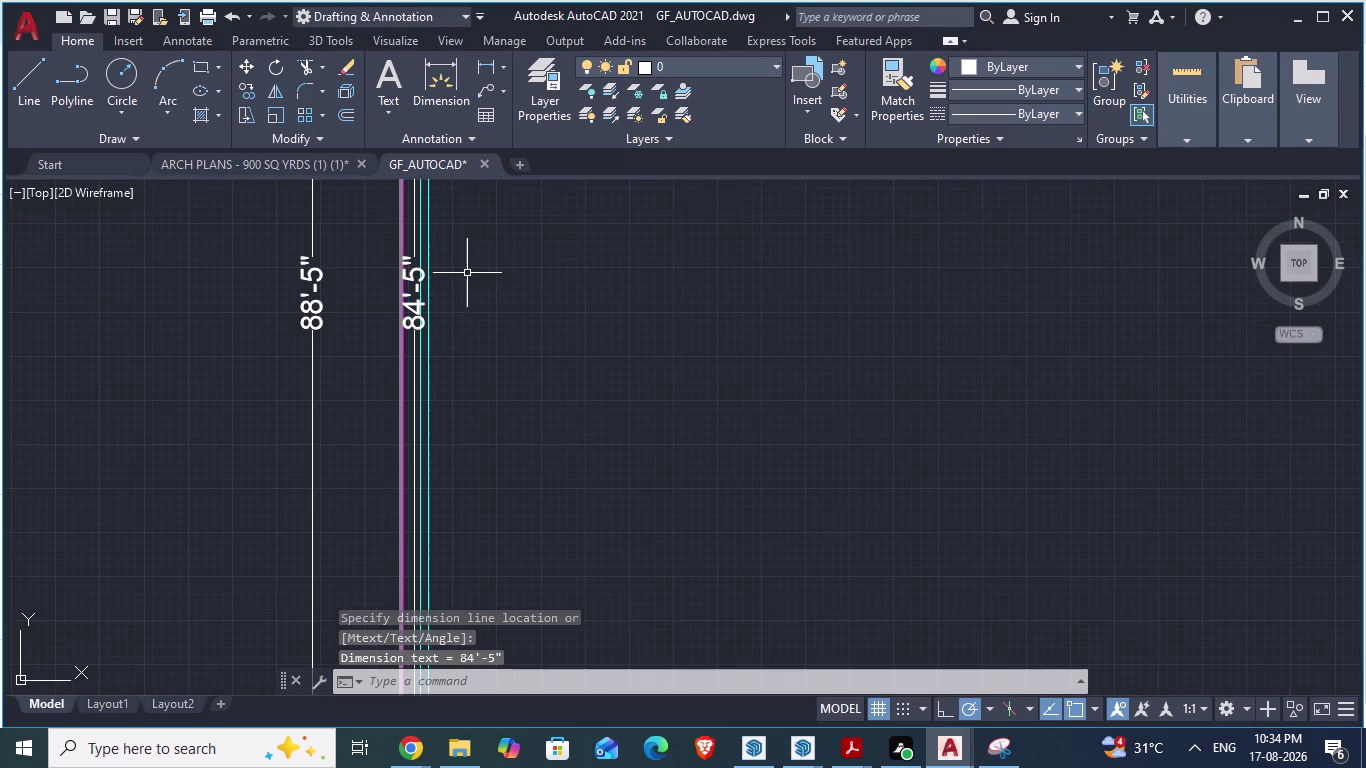
scroll(up, 3)
scroll(down, 3)
scroll(down, 3)
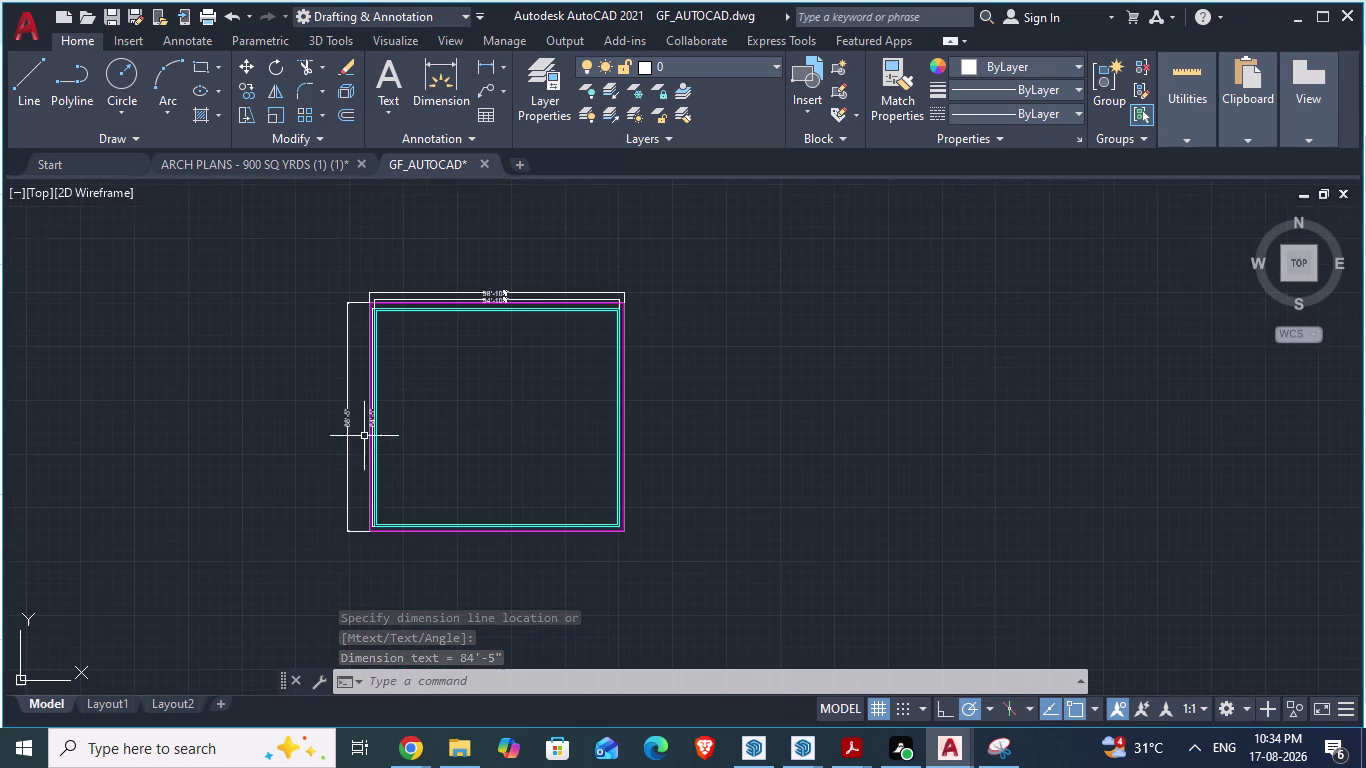
click(803, 110)
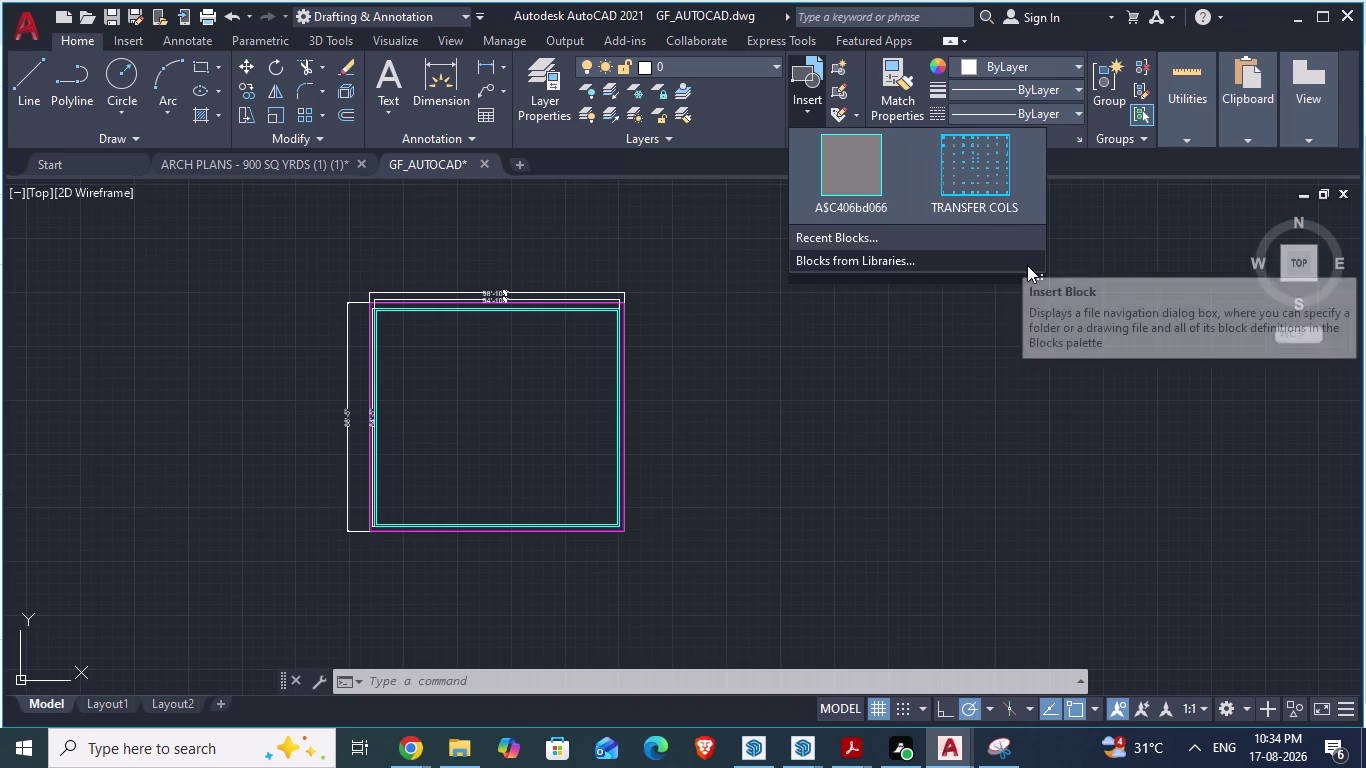
Insert another TRANSFER COLS block into the drawing.
click(994, 170)
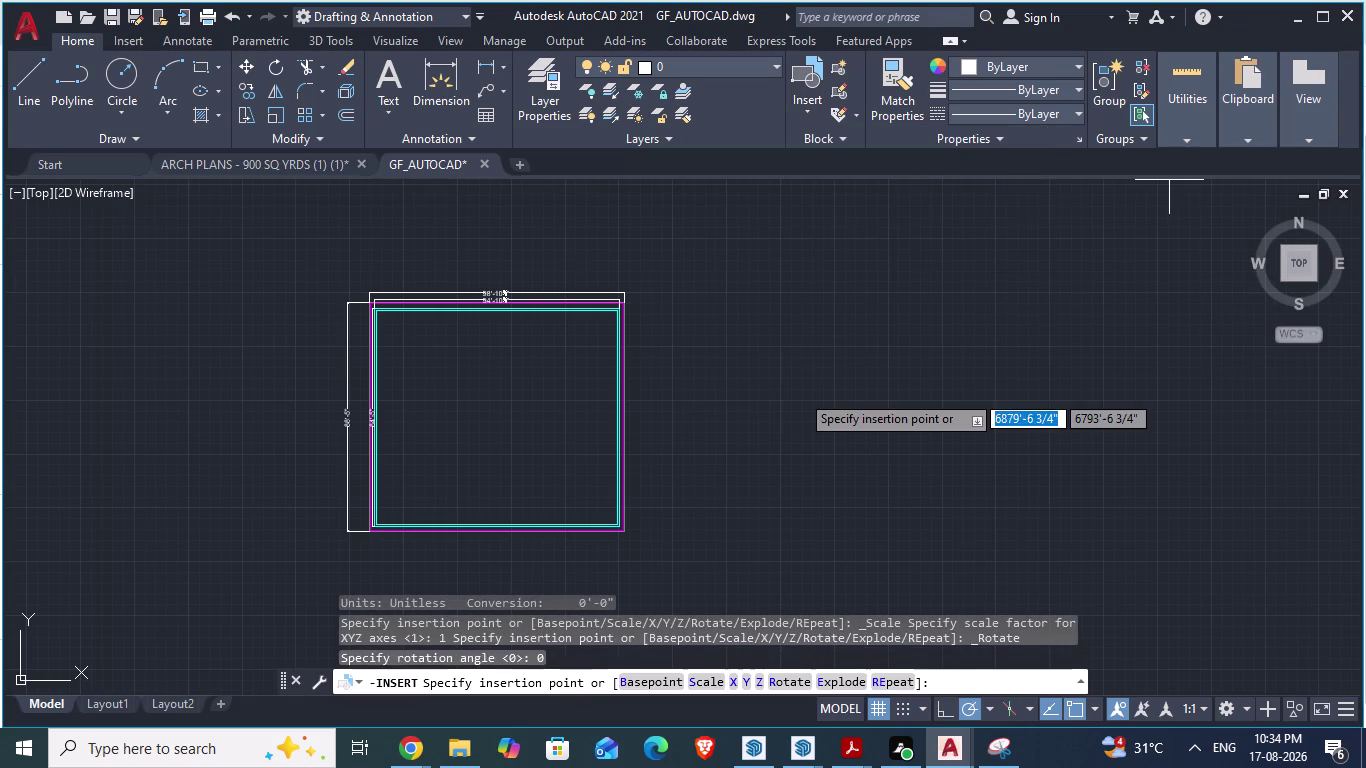
click(787, 376)
scroll(up, 3)
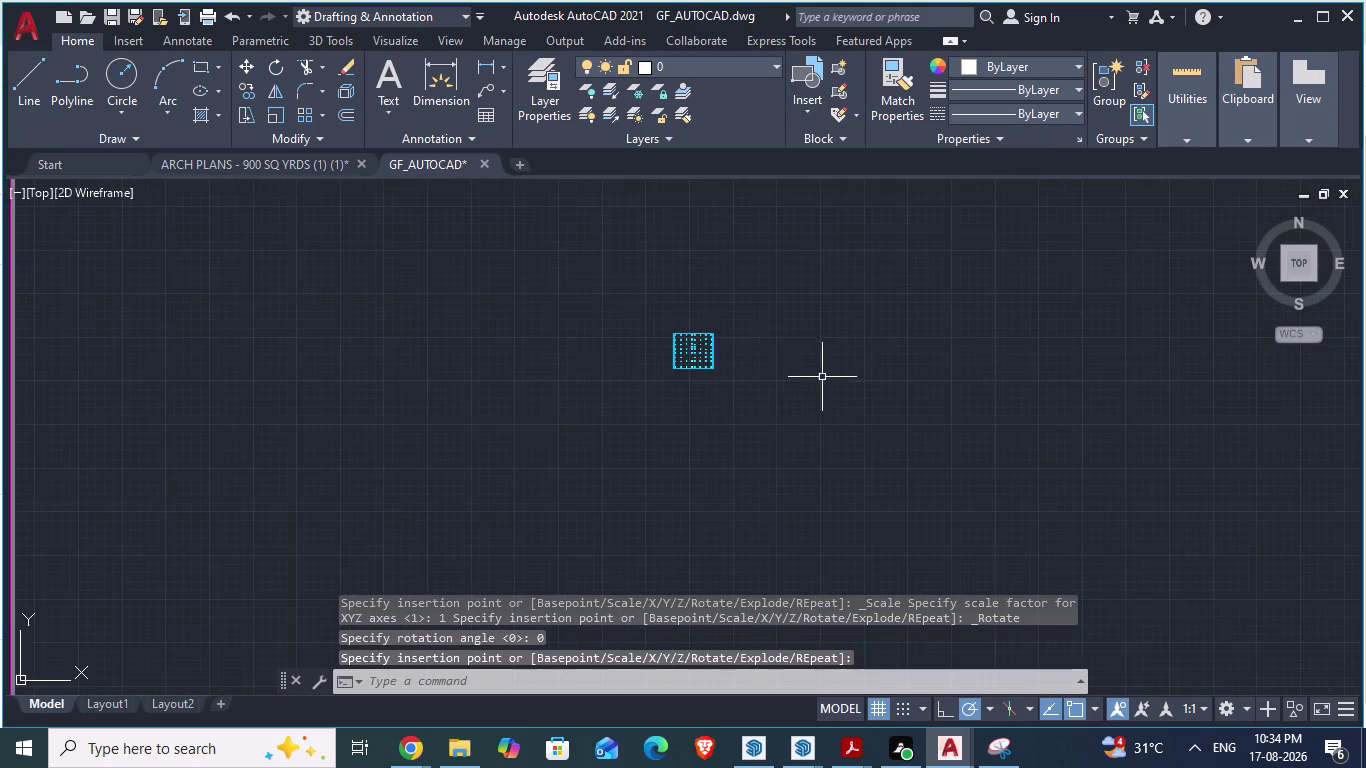
scroll(up, 3)
click(628, 308)
Start SCALE on the TRANSFER COLS block with base point 90'.
text(sc)
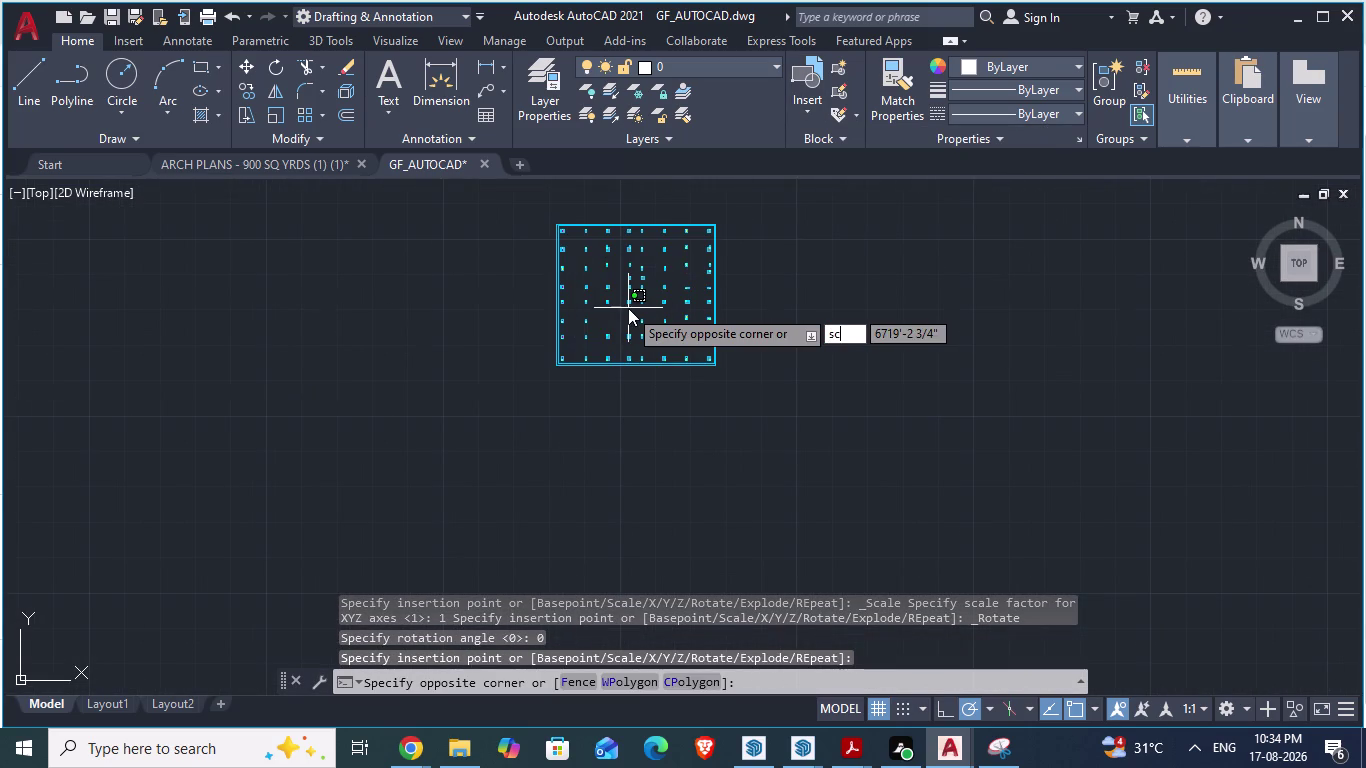
text(ale)
key(Return)
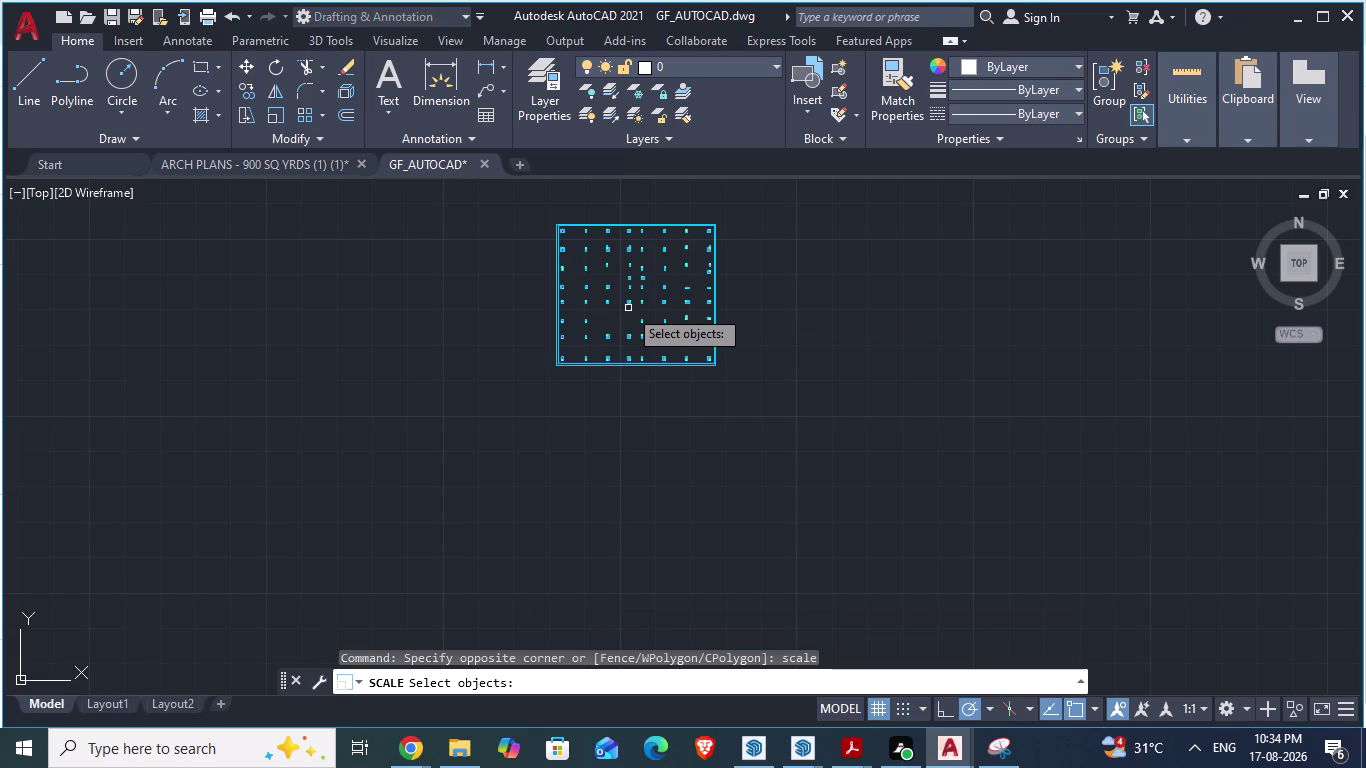
click(567, 223)
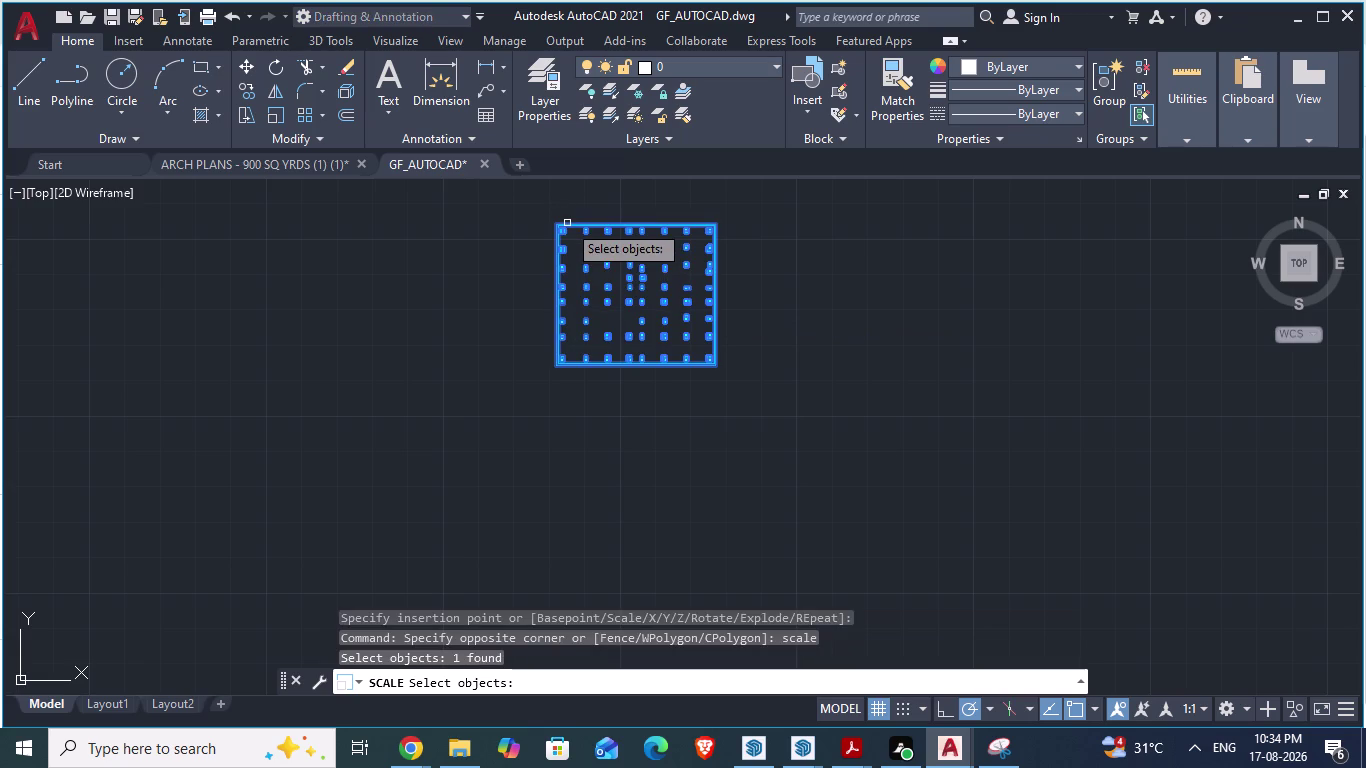
key(space)
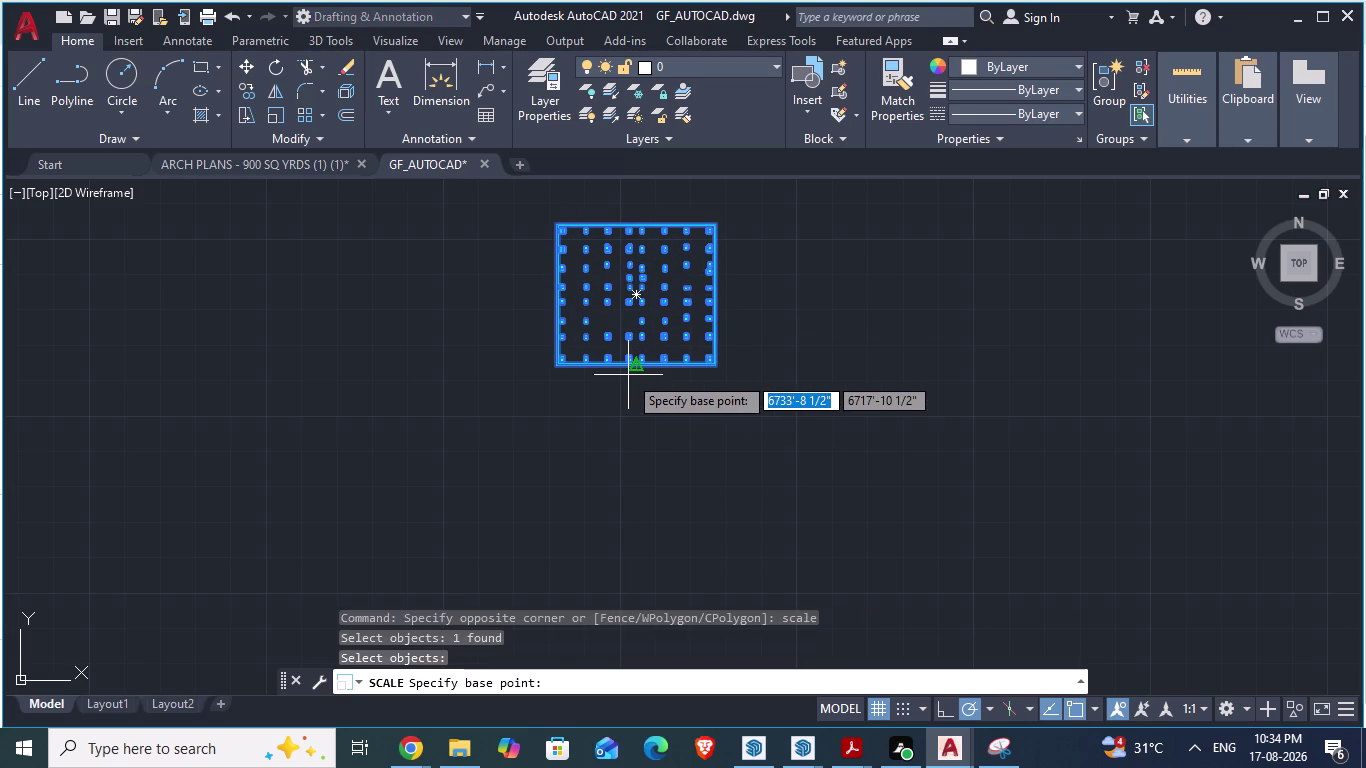
text(90)
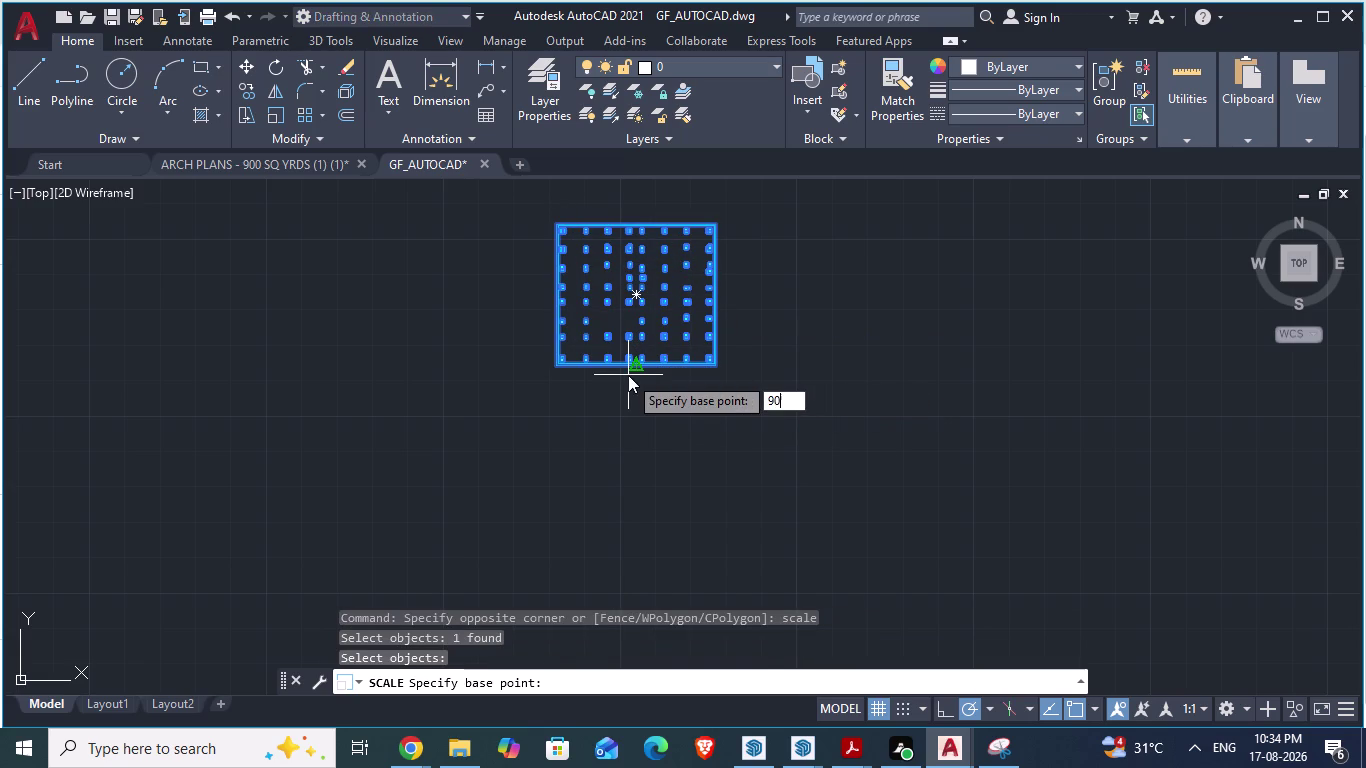
text(')
key(Return)
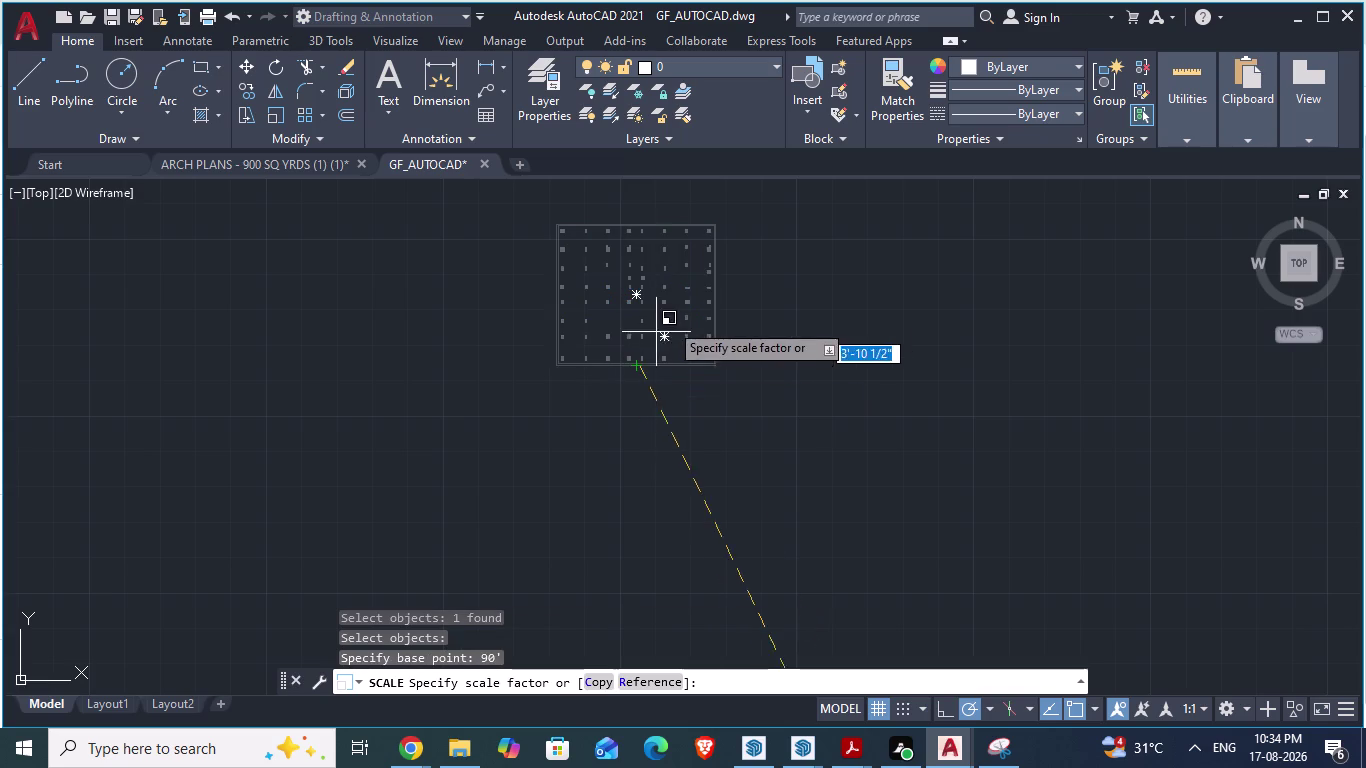
Cancel the pending SCALE command with repeated Escape.
click(714, 224)
scroll(down, 3)
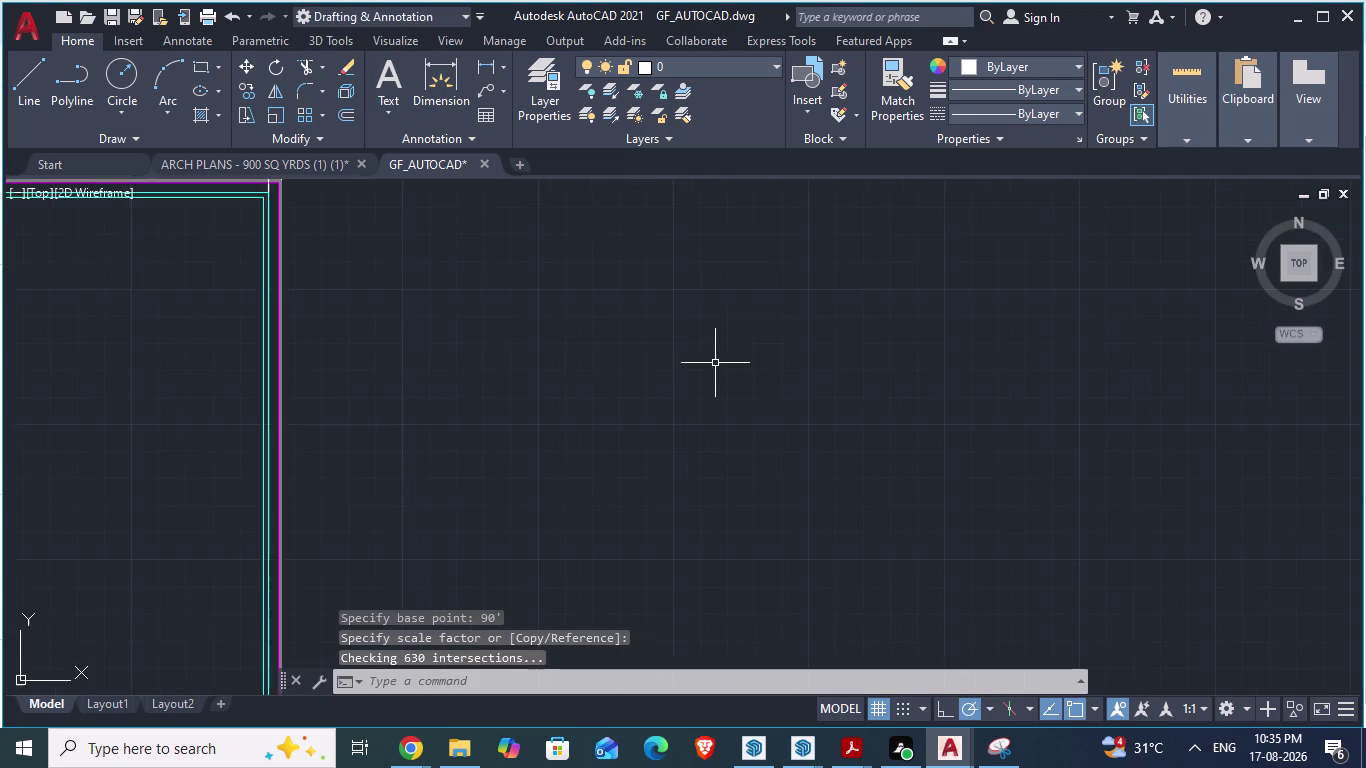
scroll(down, 3)
key(Escape)
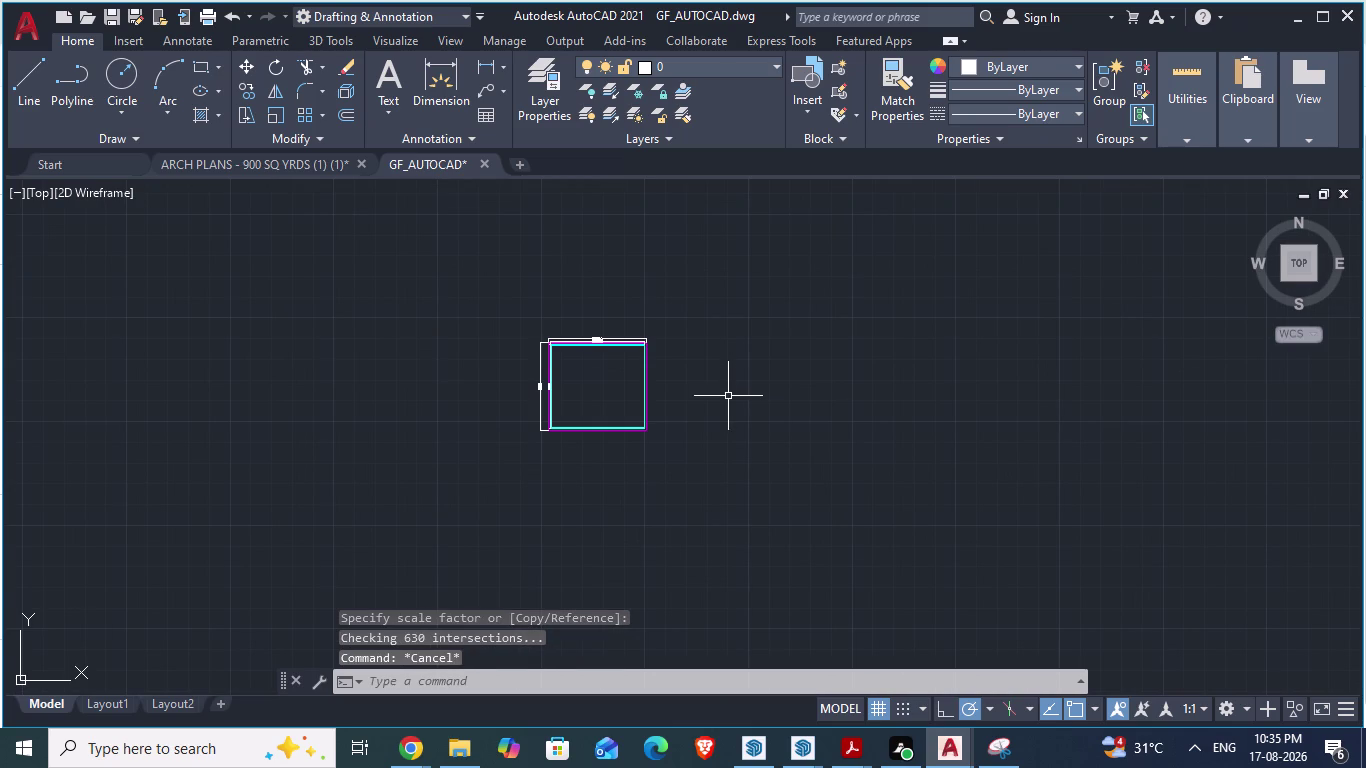
key(space)
scroll(up, 3)
key(Escape)
key(Escape)
key(Escape)
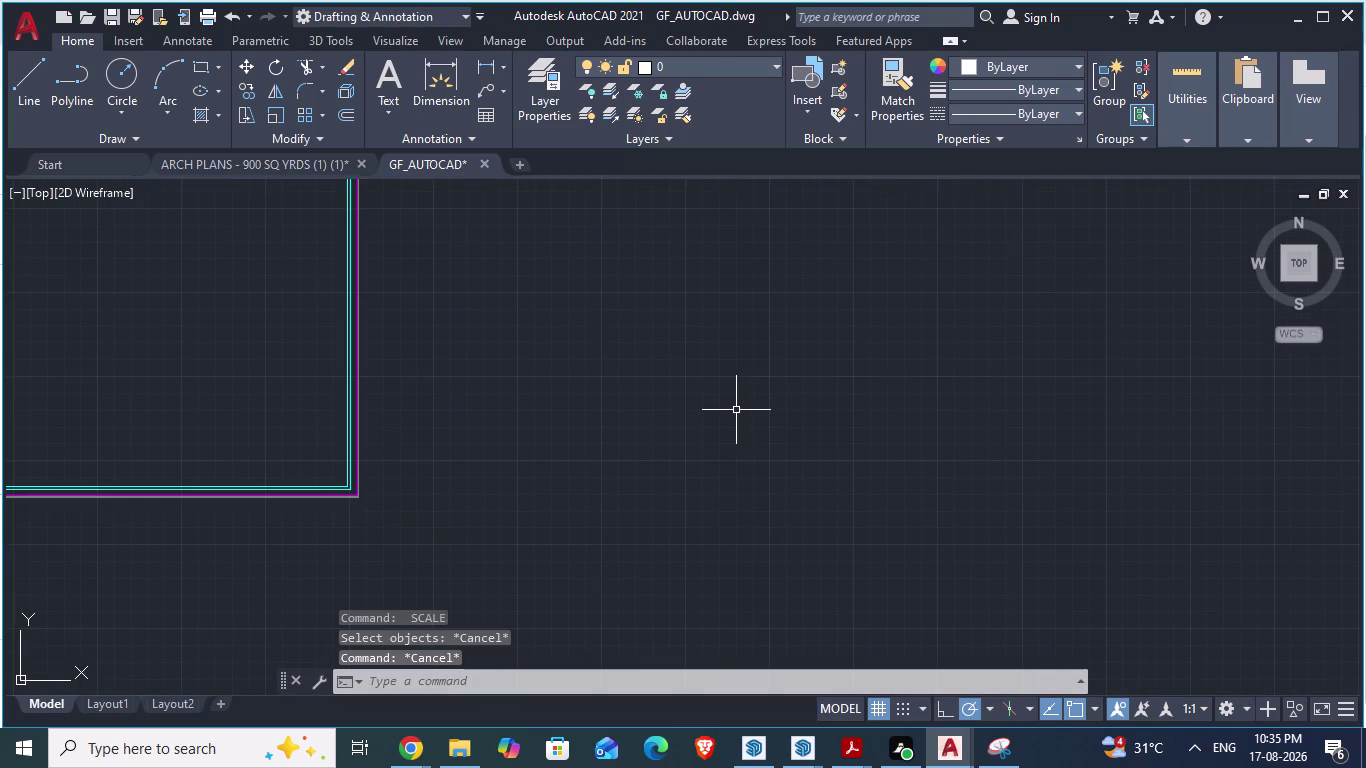
key(space)
scroll(down, 3)
key(Escape)
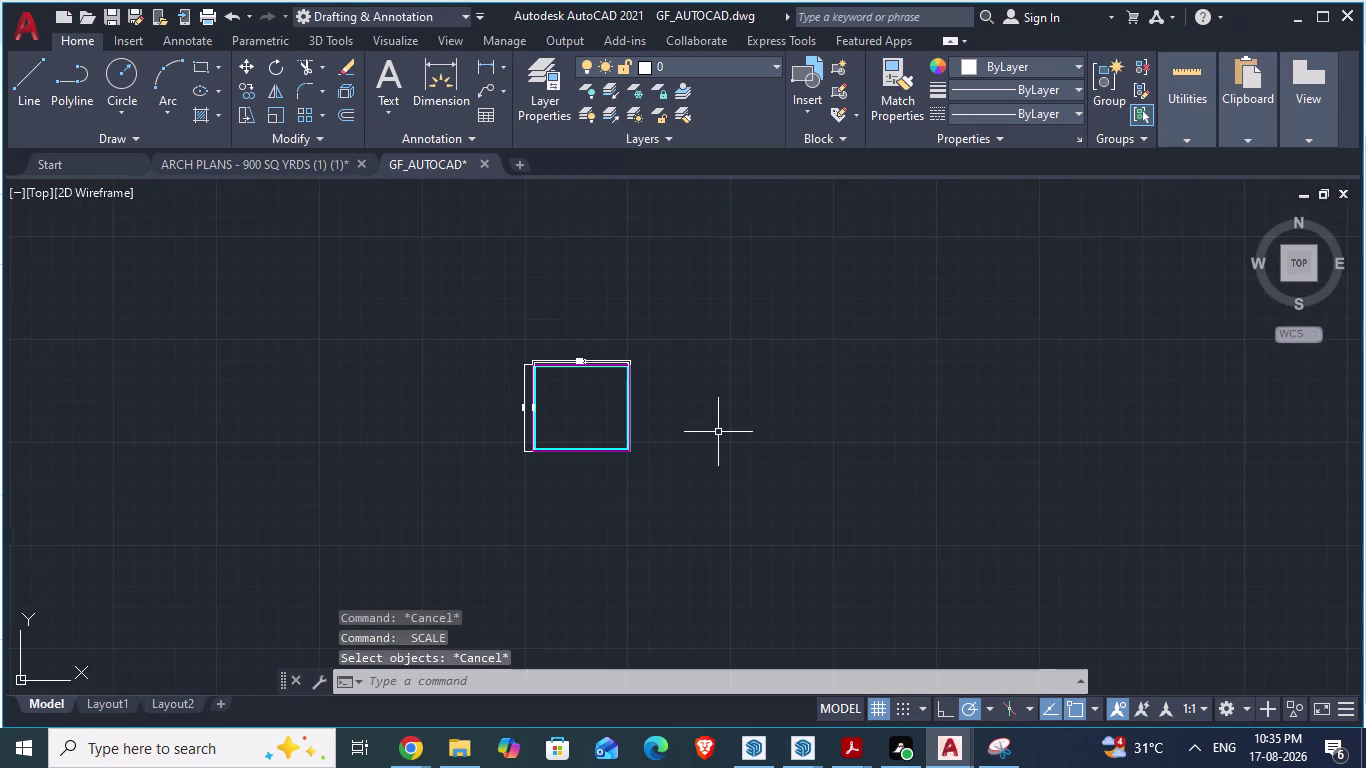
key(Escape)
key(Escape)
key(Escape)
key(Escape)
key(Escape)
key(Escape)
scroll(down, 3)
scroll(up, 3)
scroll(up, 3)
key(Escape)
key(Escape)
Clear the stray selection and zoom around the dimensioned wall outline.
click(819, 415)
scroll(down, 3)
scroll(down, 3)
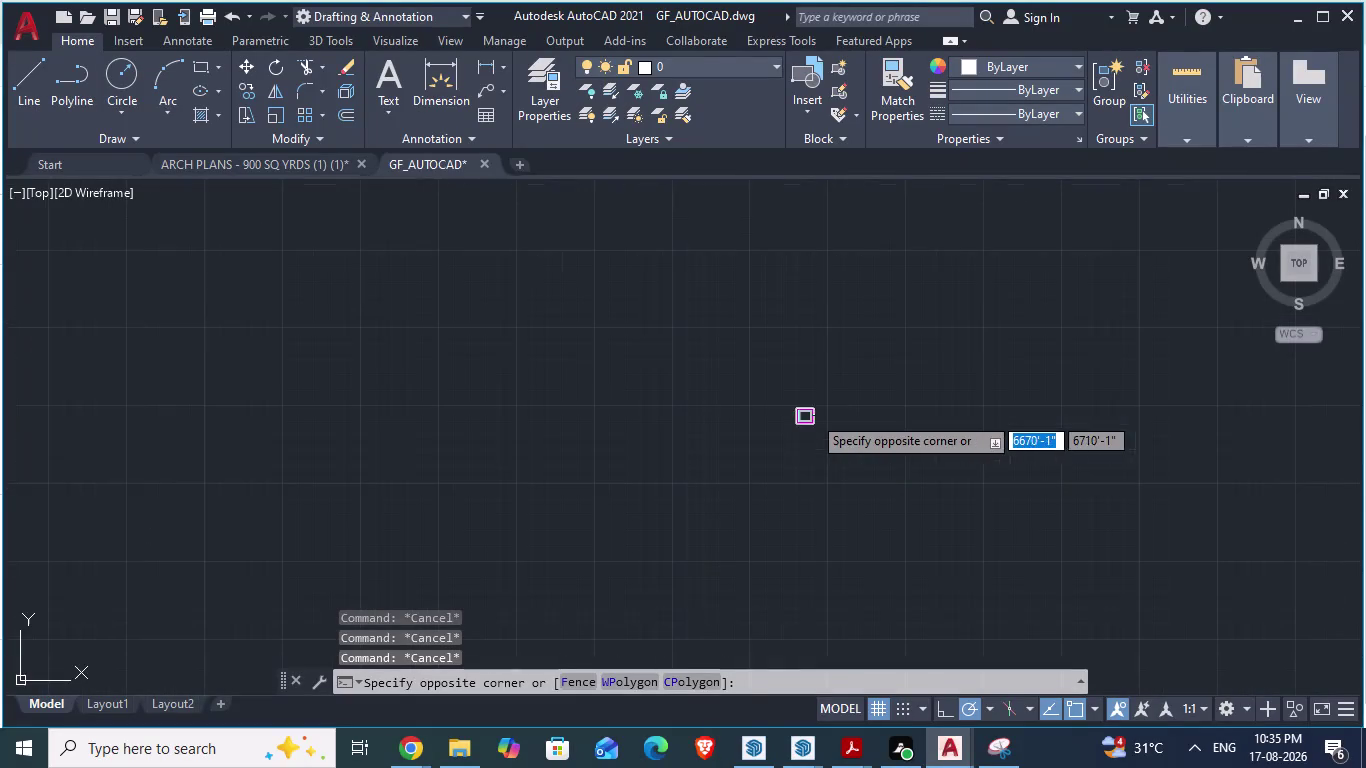
scroll(up, 3)
click(835, 425)
key(Escape)
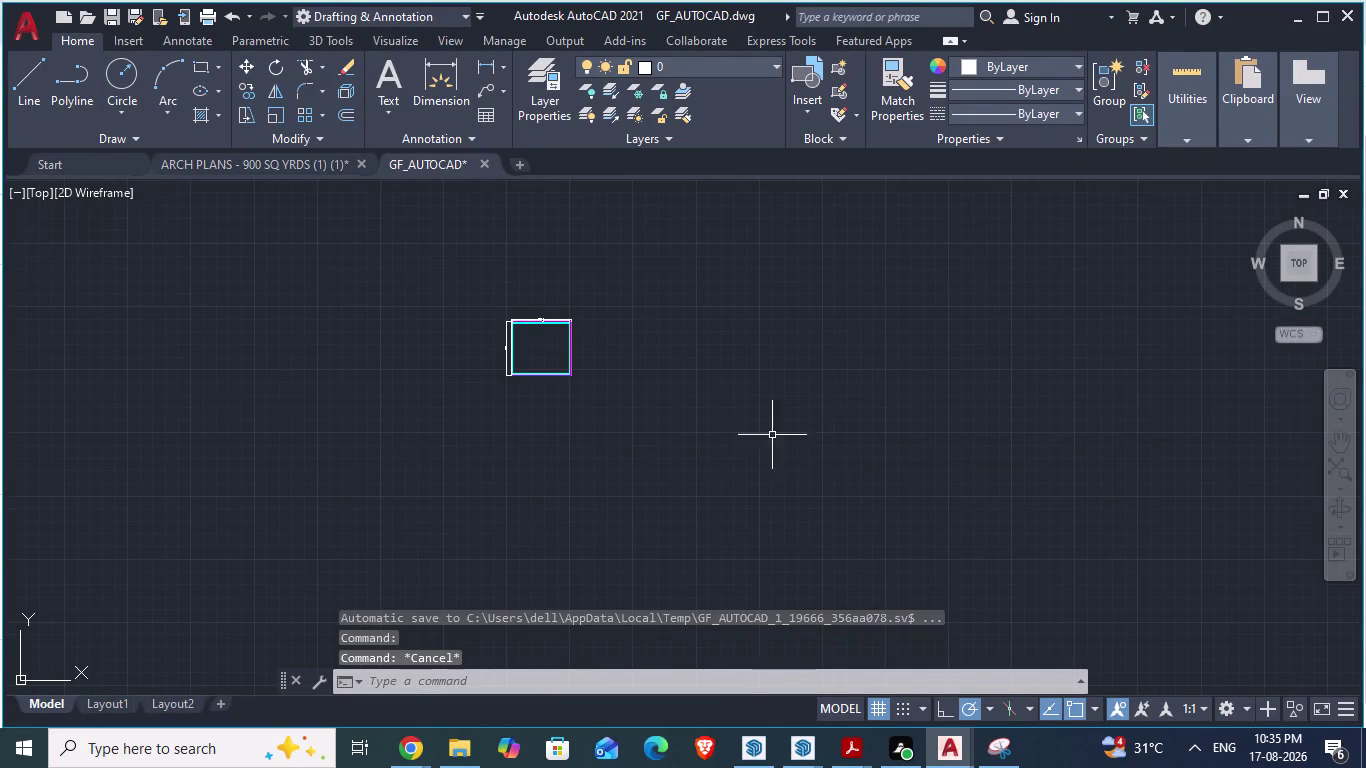
scroll(down, 3)
scroll(up, 3)
scroll(up, 3)
scroll(down, 3)
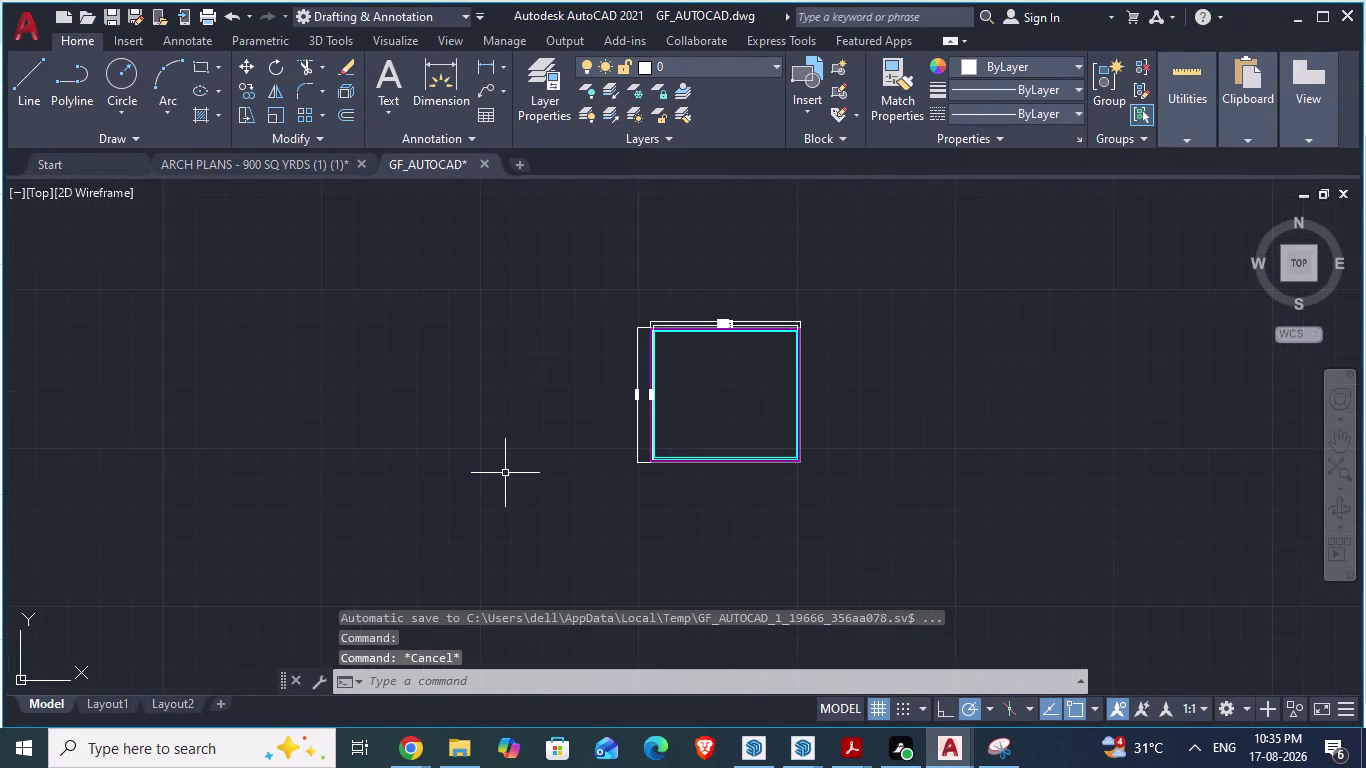
scroll(up, 3)
scroll(up, 3)
scroll(down, 3)
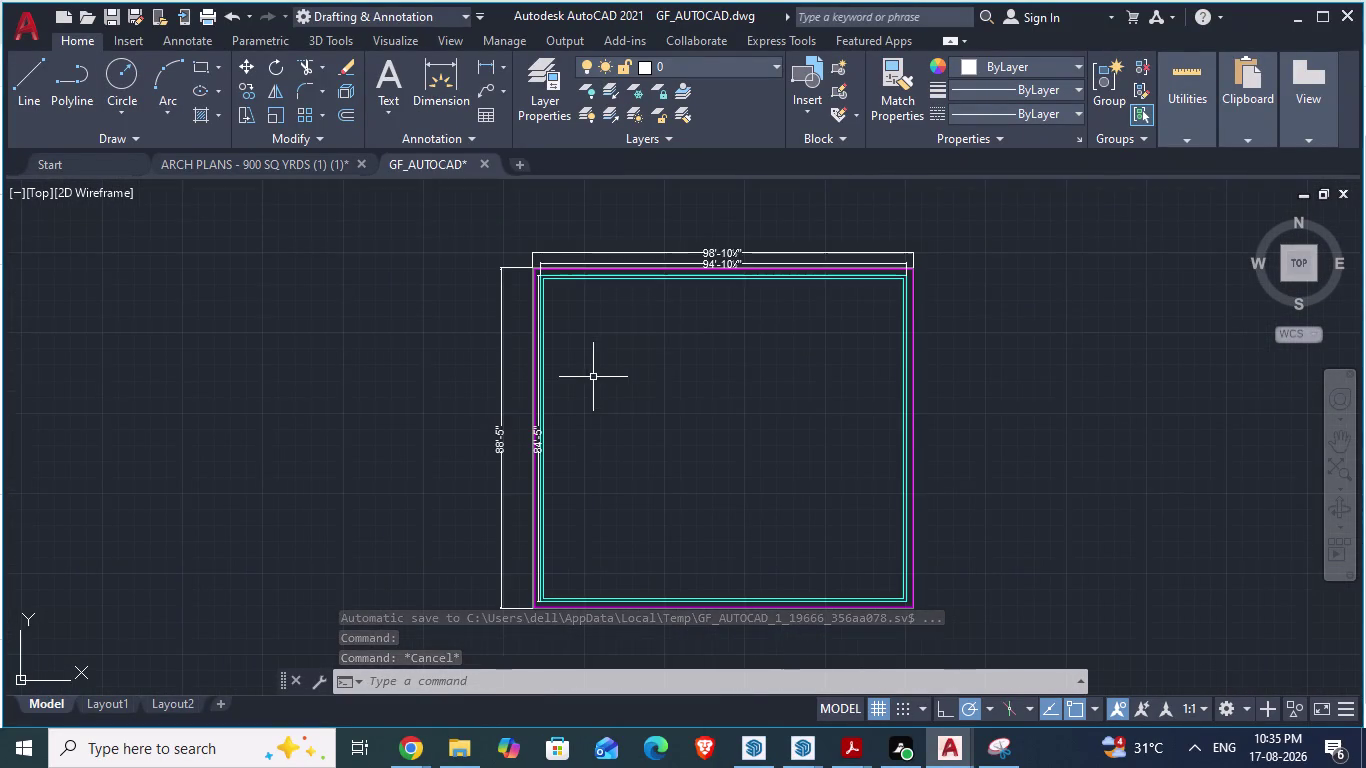
scroll(up, 3)
scroll(up, 3)
scroll(down, 3)
scroll(up, 3)
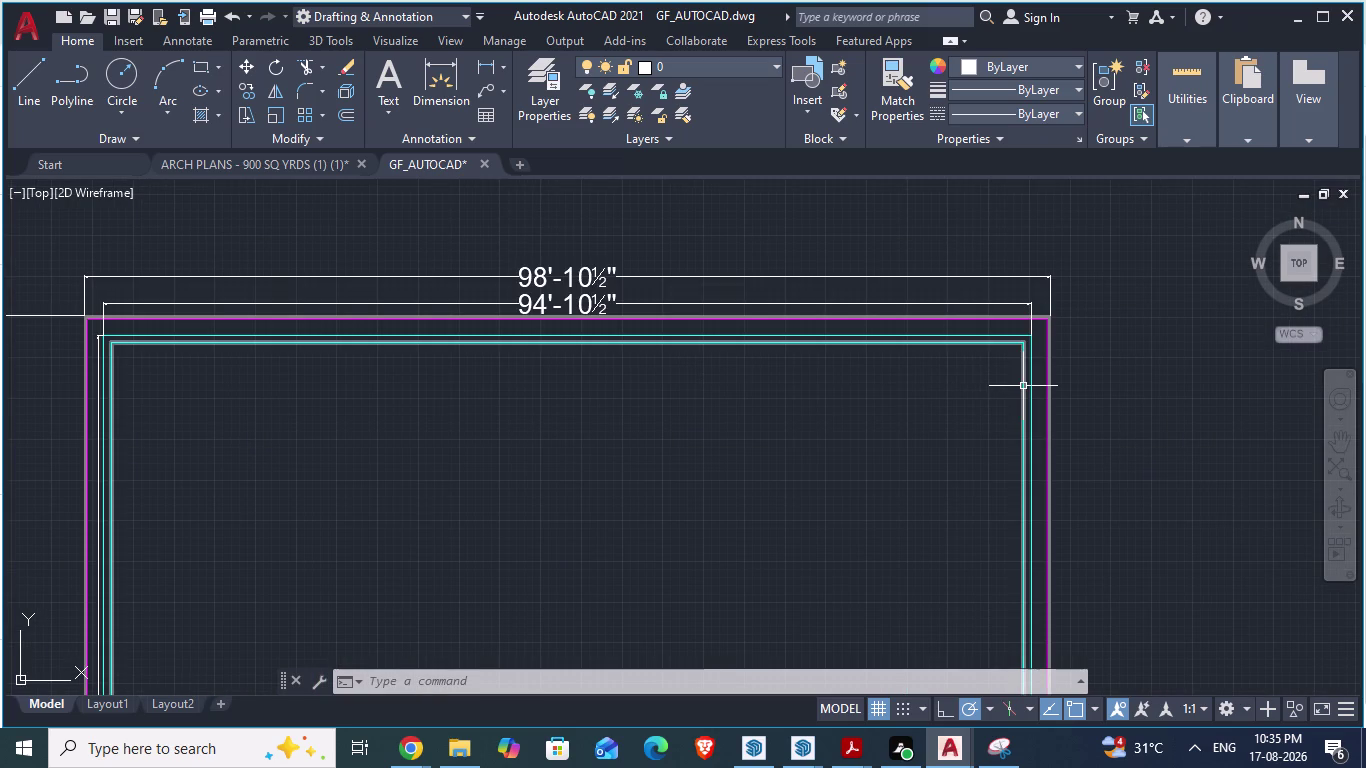
scroll(up, 3)
scroll(down, 3)
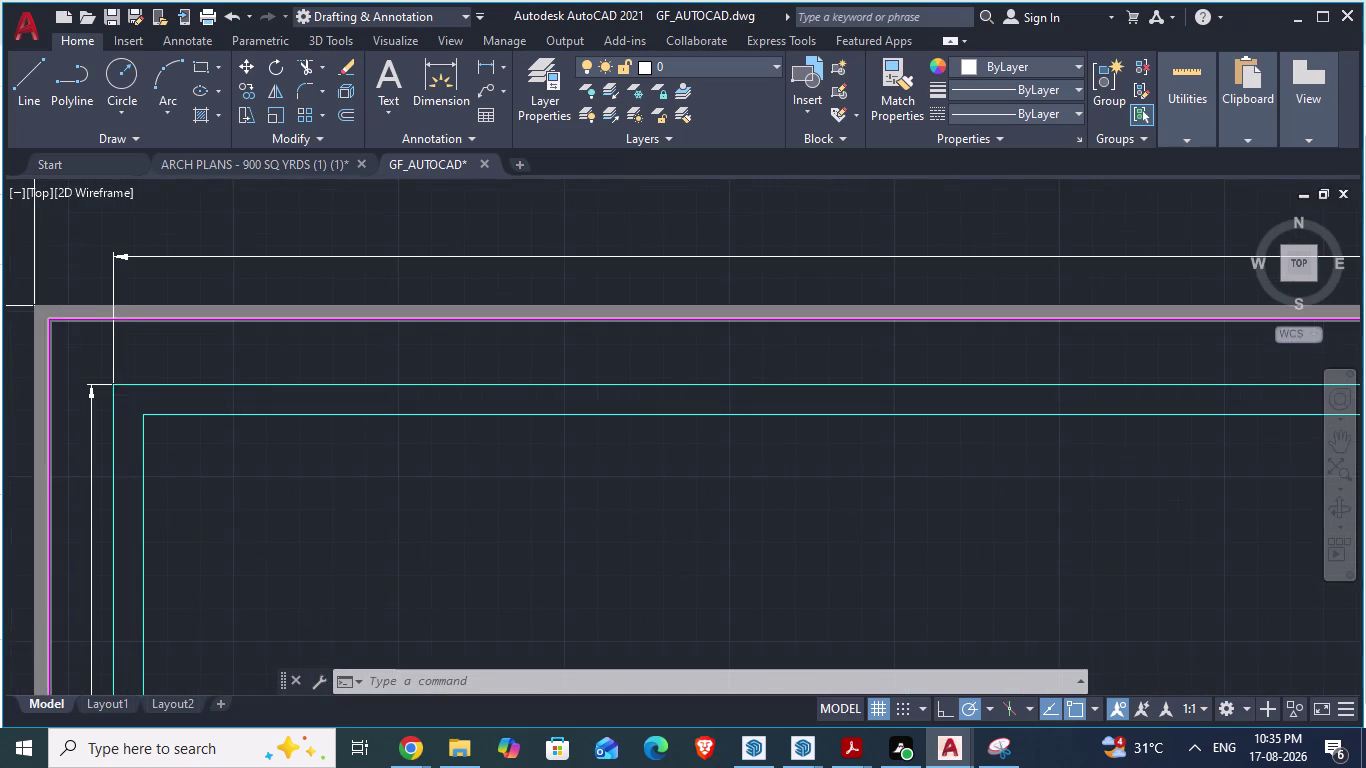
scroll(down, 3)
scroll(down, 3)
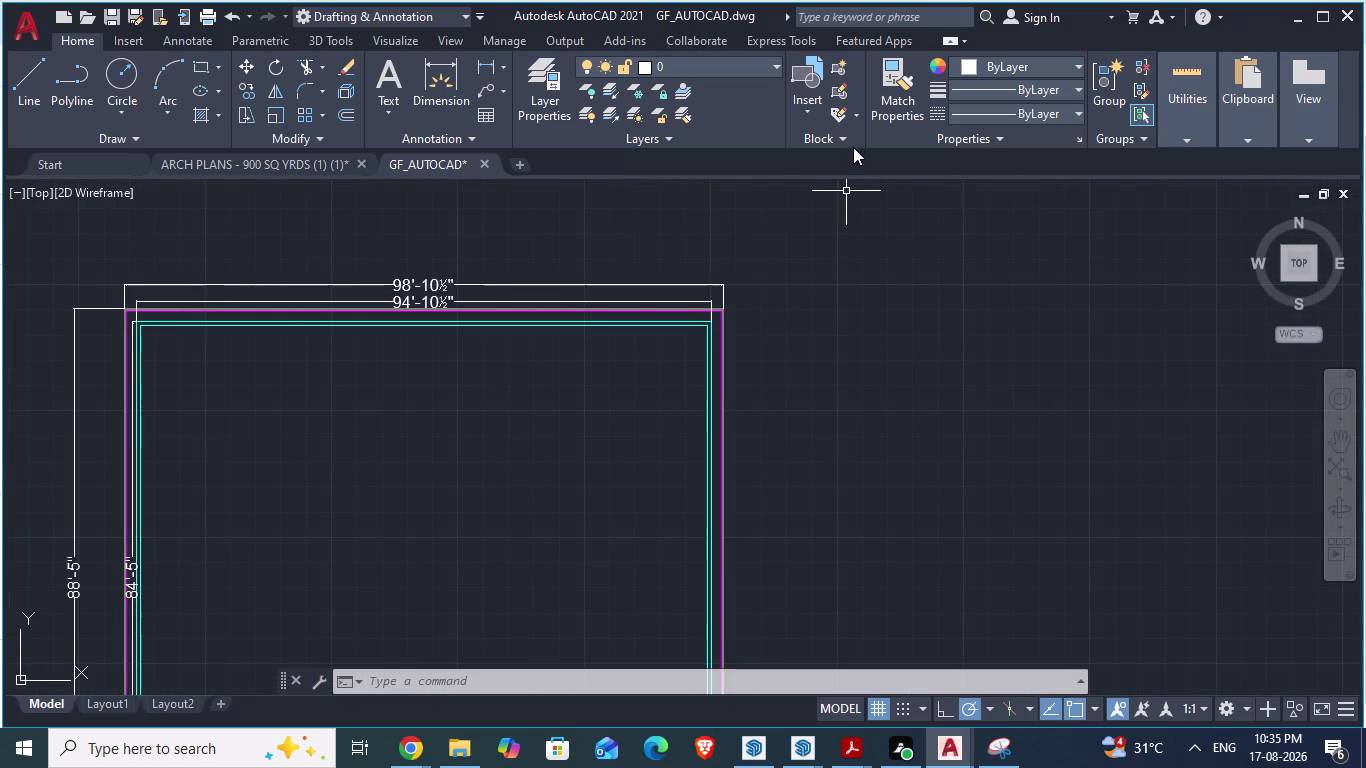
click(805, 109)
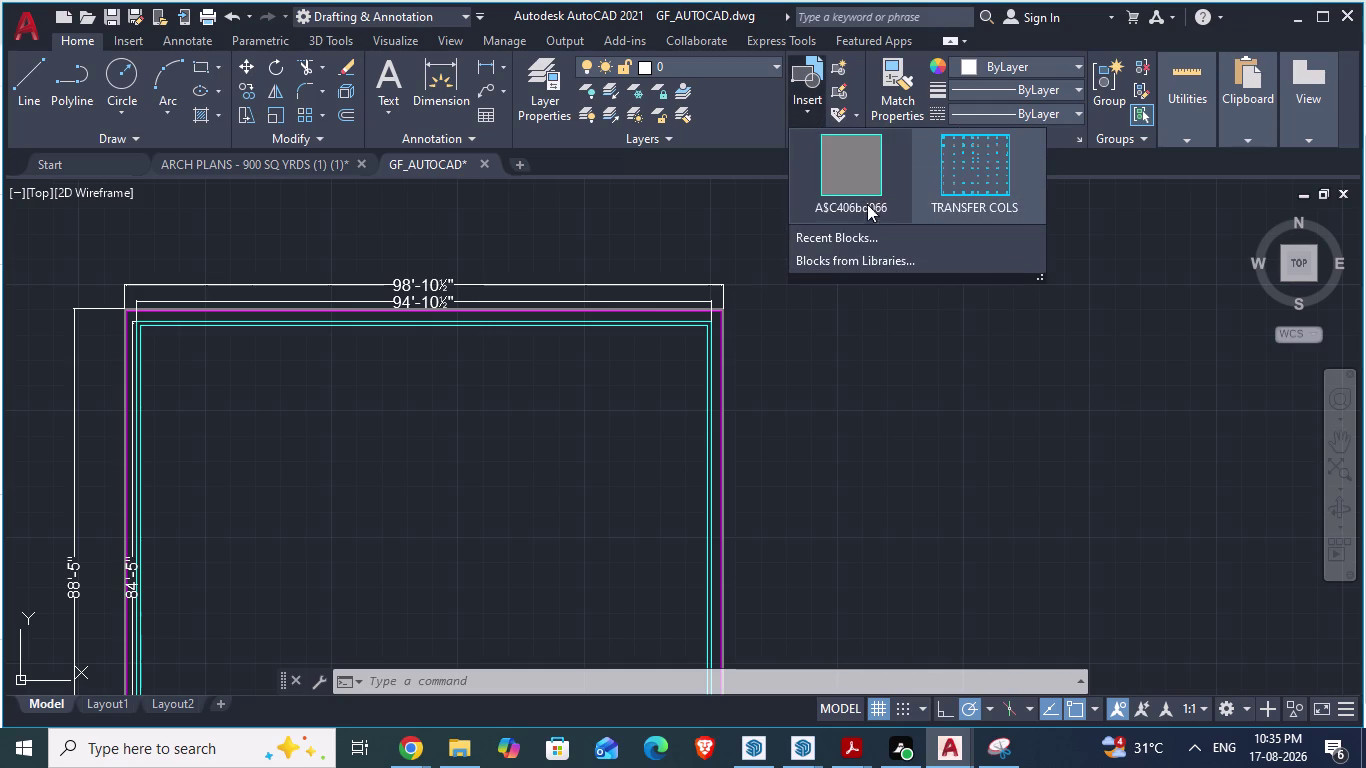
Place TRANSFER COLS from Recent Blocks beside the boundary's top-right corner.
click(854, 238)
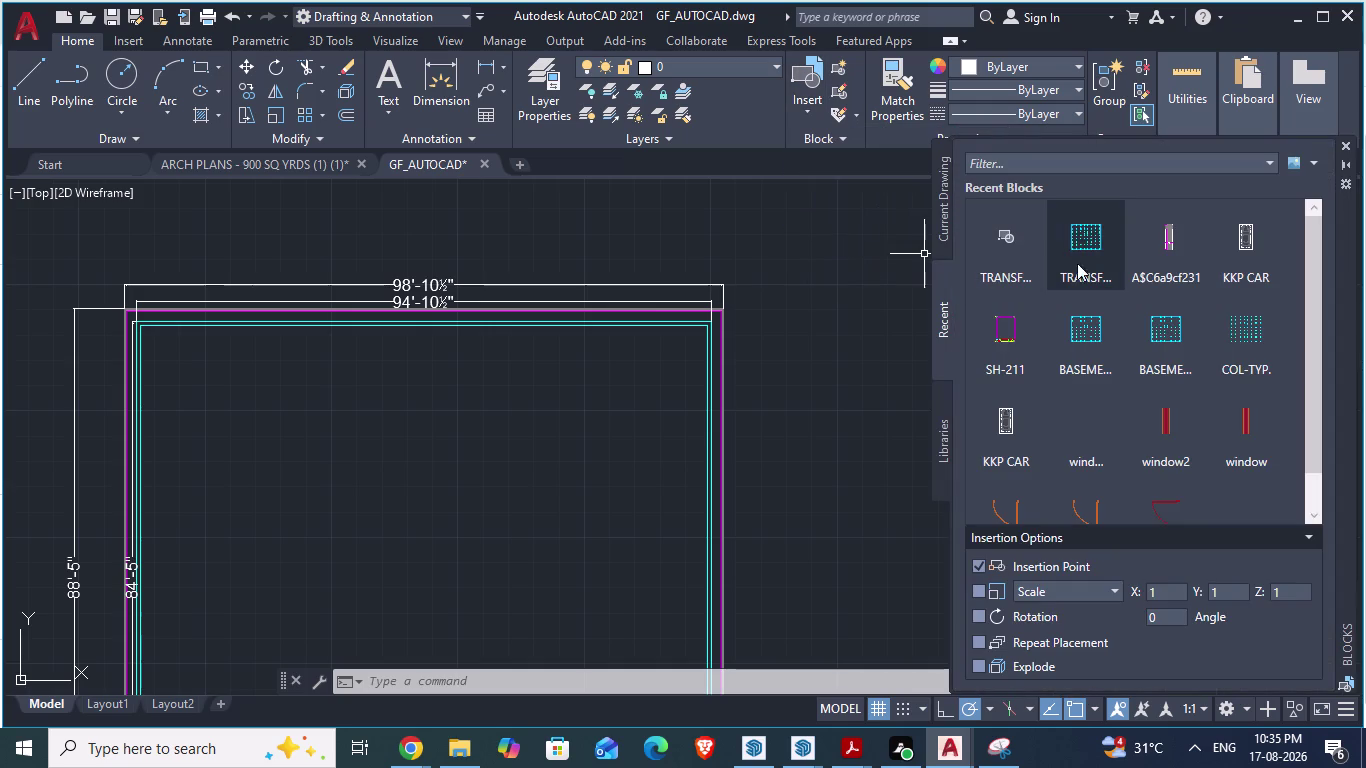
click(1083, 244)
click(820, 341)
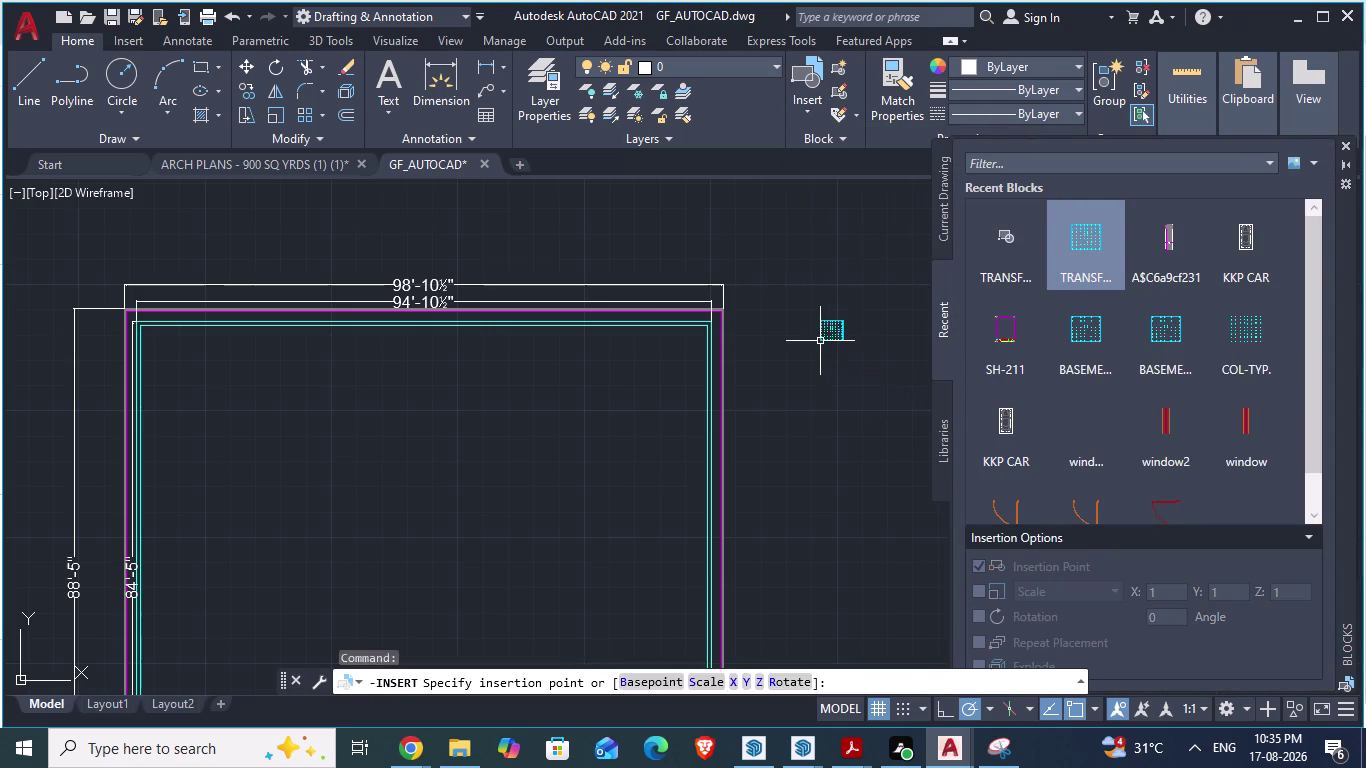
click(1343, 143)
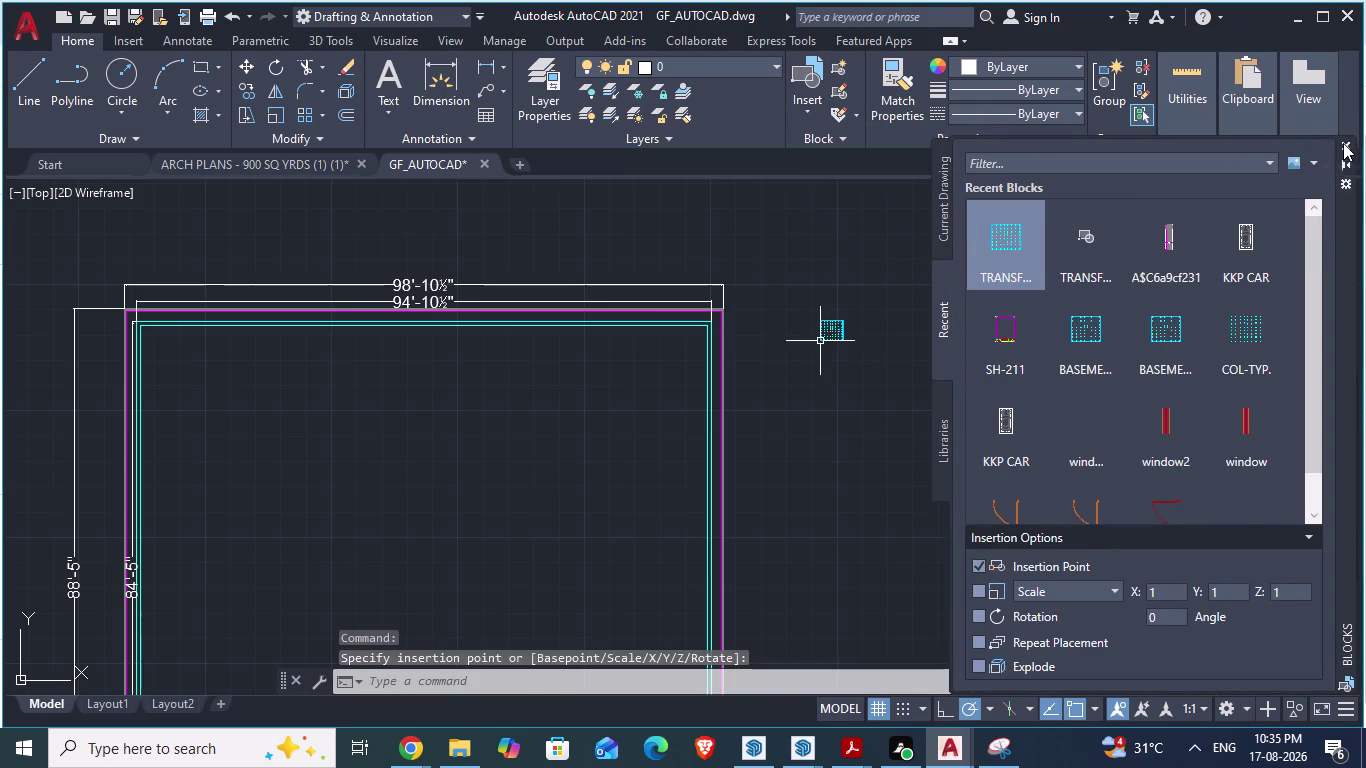
scroll(up, 3)
scroll(up, 3)
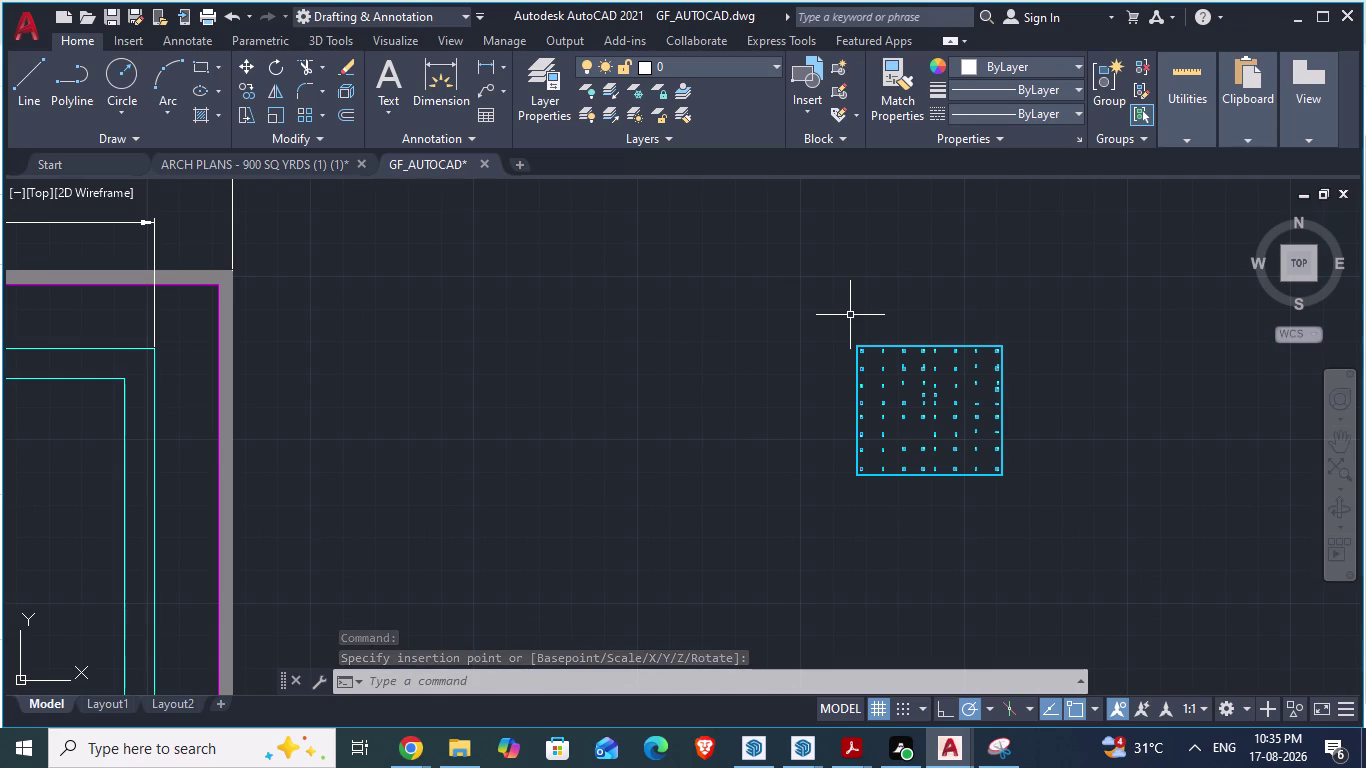
key(l)
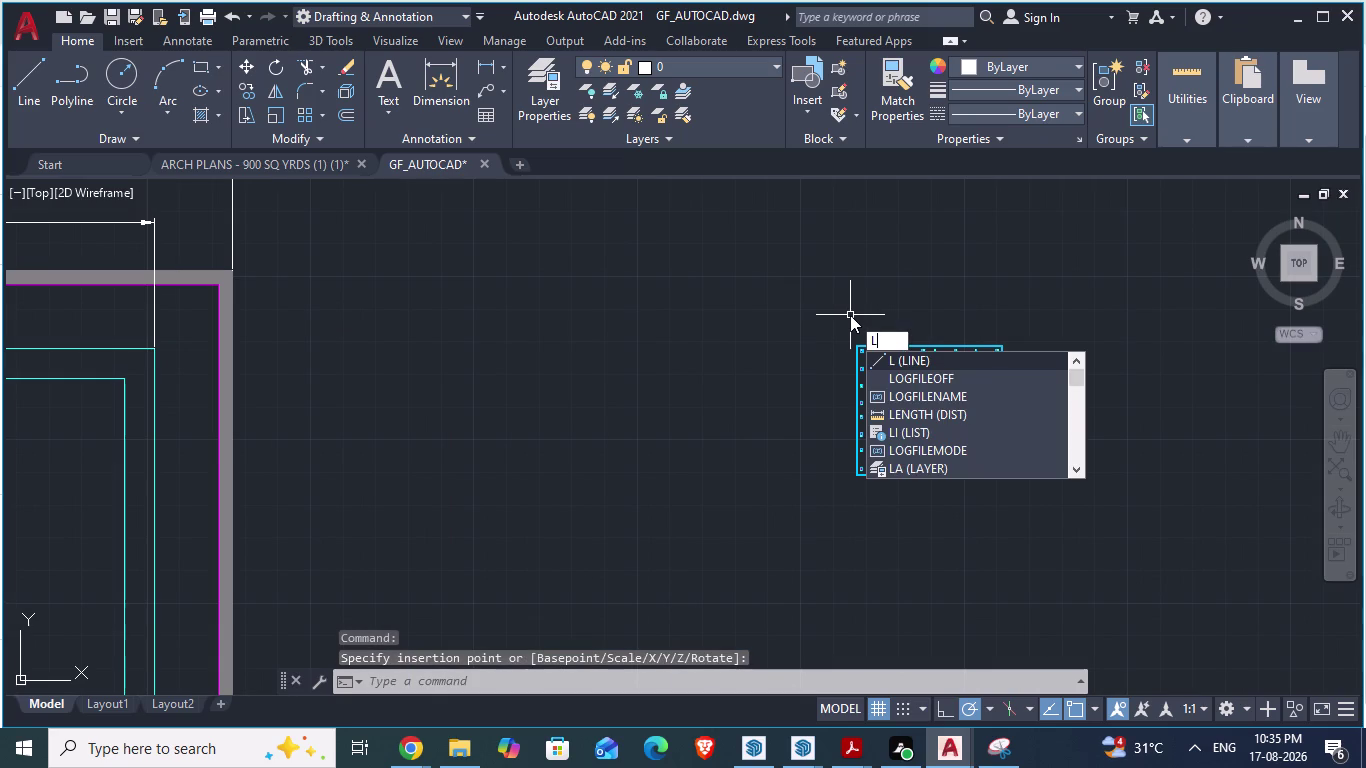
key(Escape)
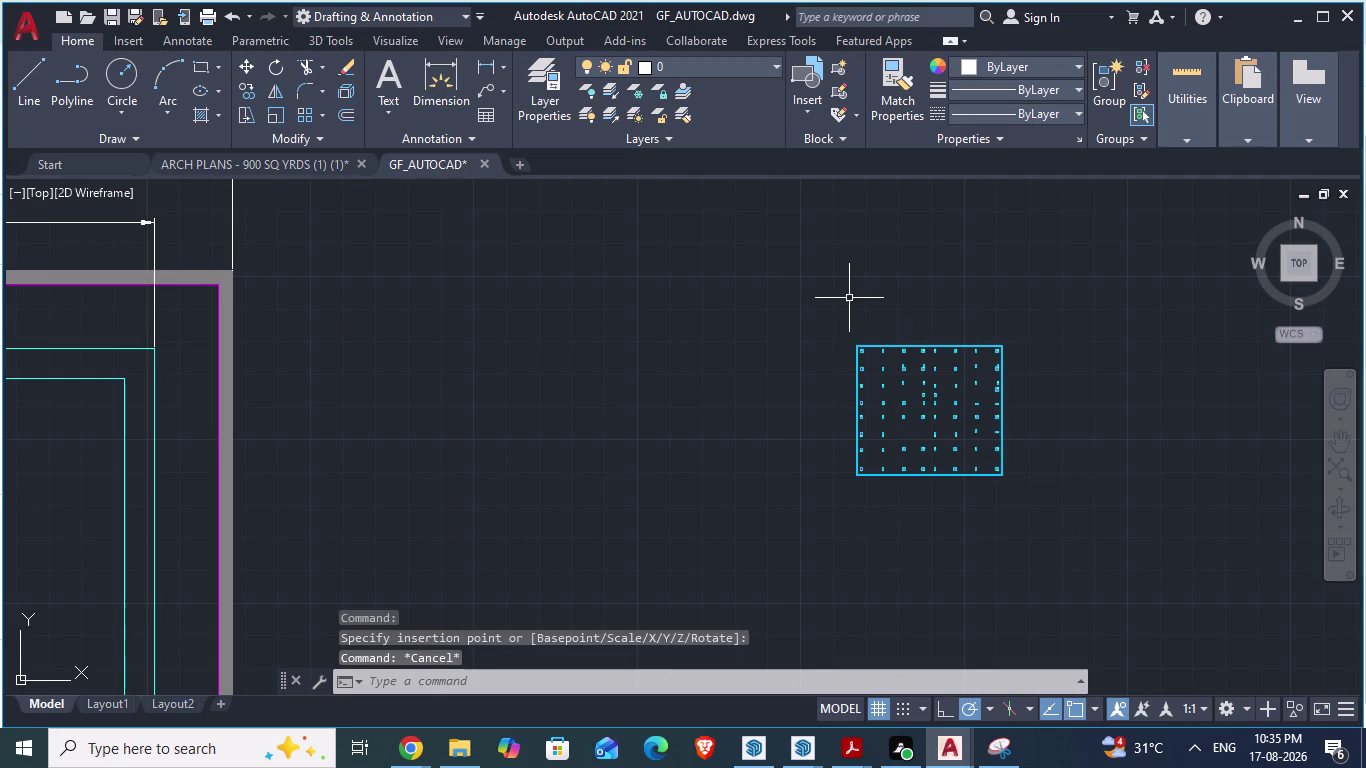
text(da)
key(Return)
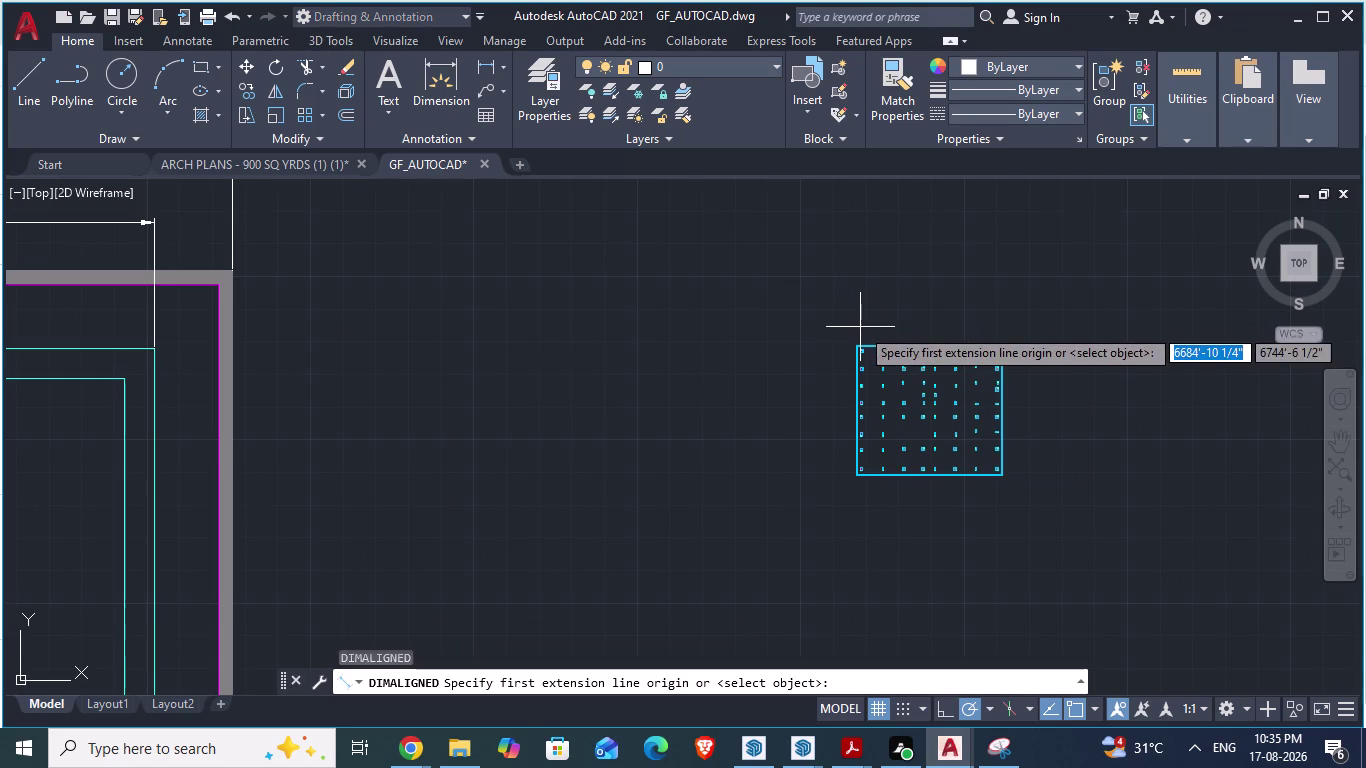
scroll(up, 3)
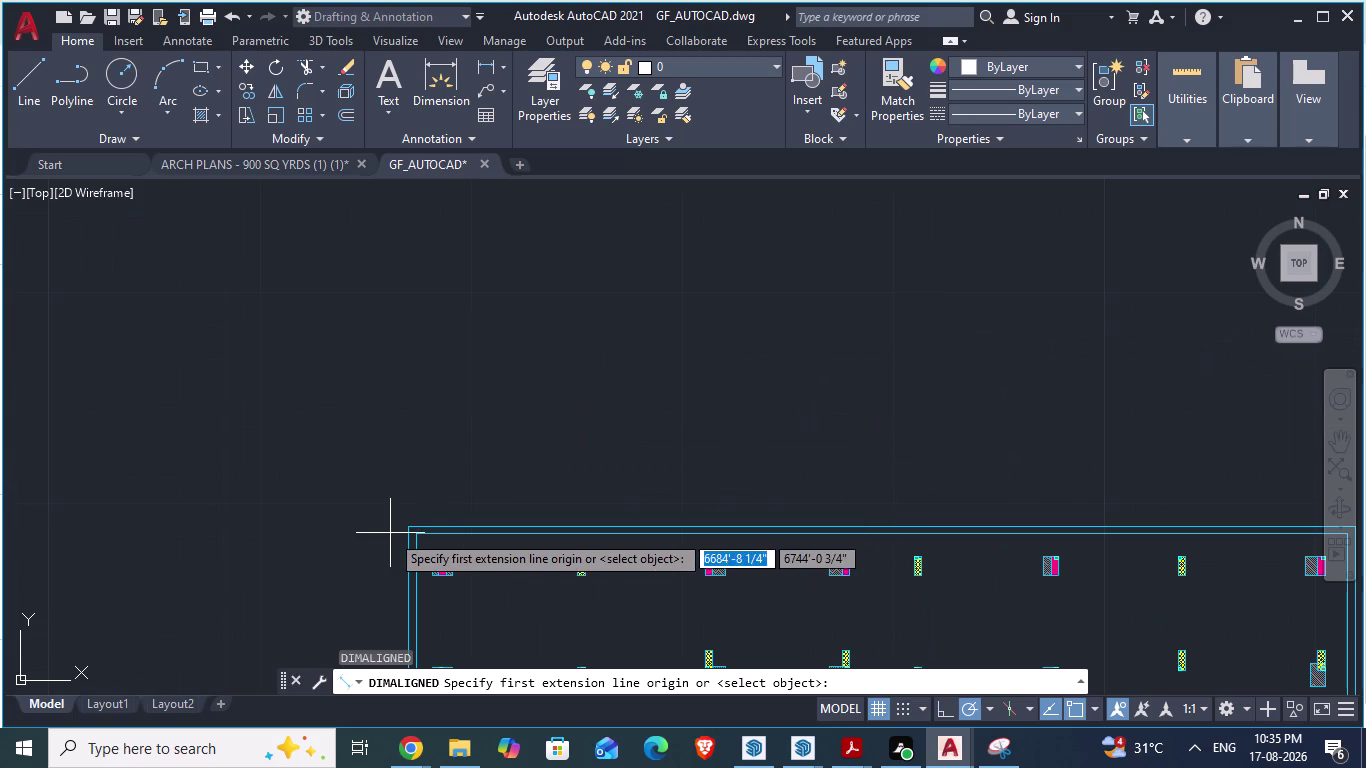
click(415, 522)
scroll(down, 3)
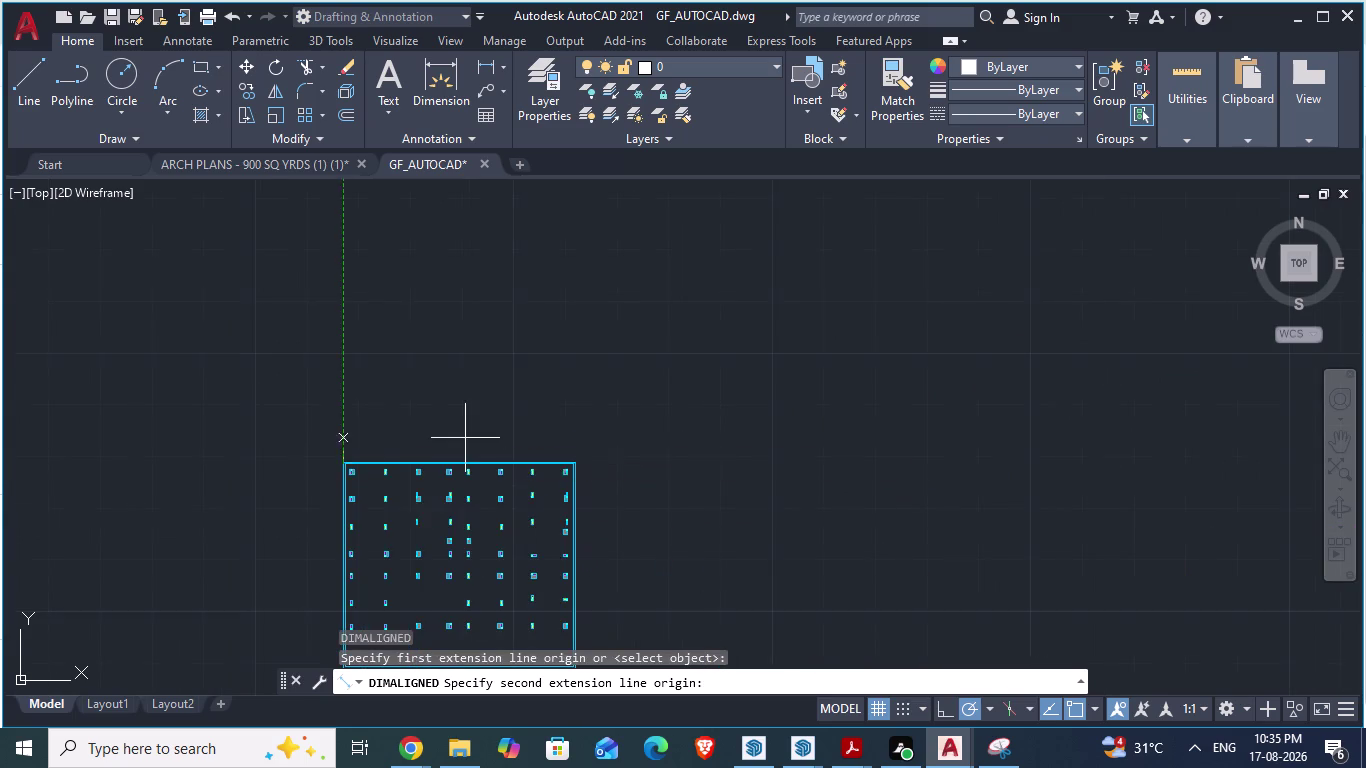
scroll(up, 3)
scroll(up, 3)
click(540, 460)
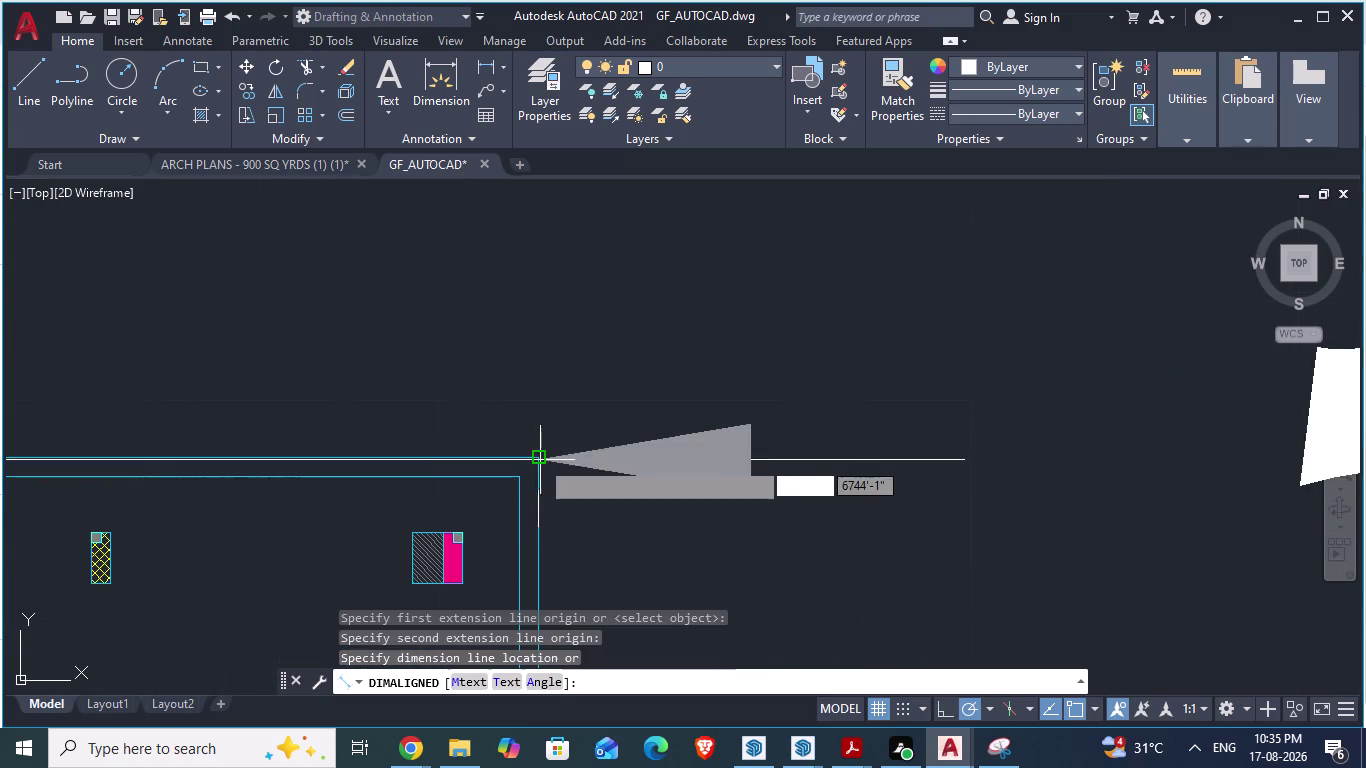
click(535, 363)
scroll(down, 3)
scroll(down, 3)
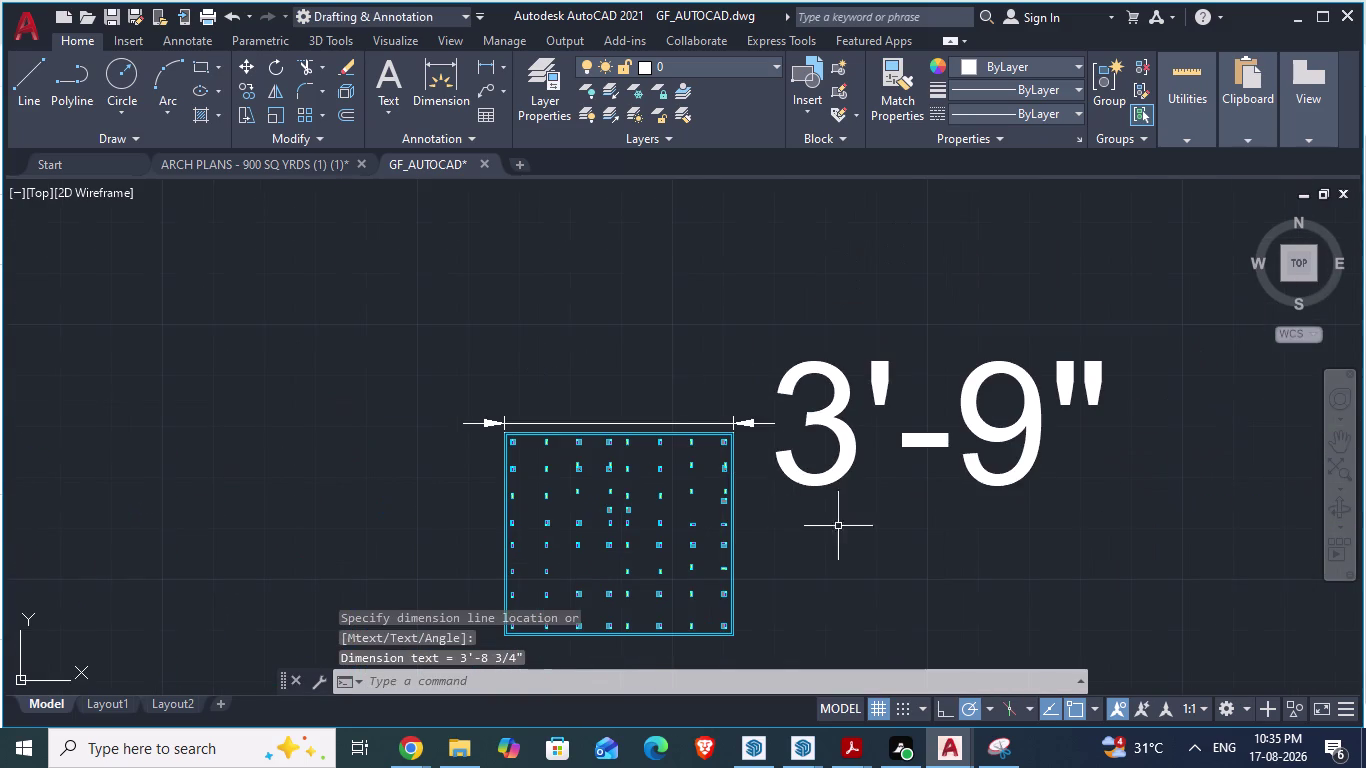
scroll(down, 3)
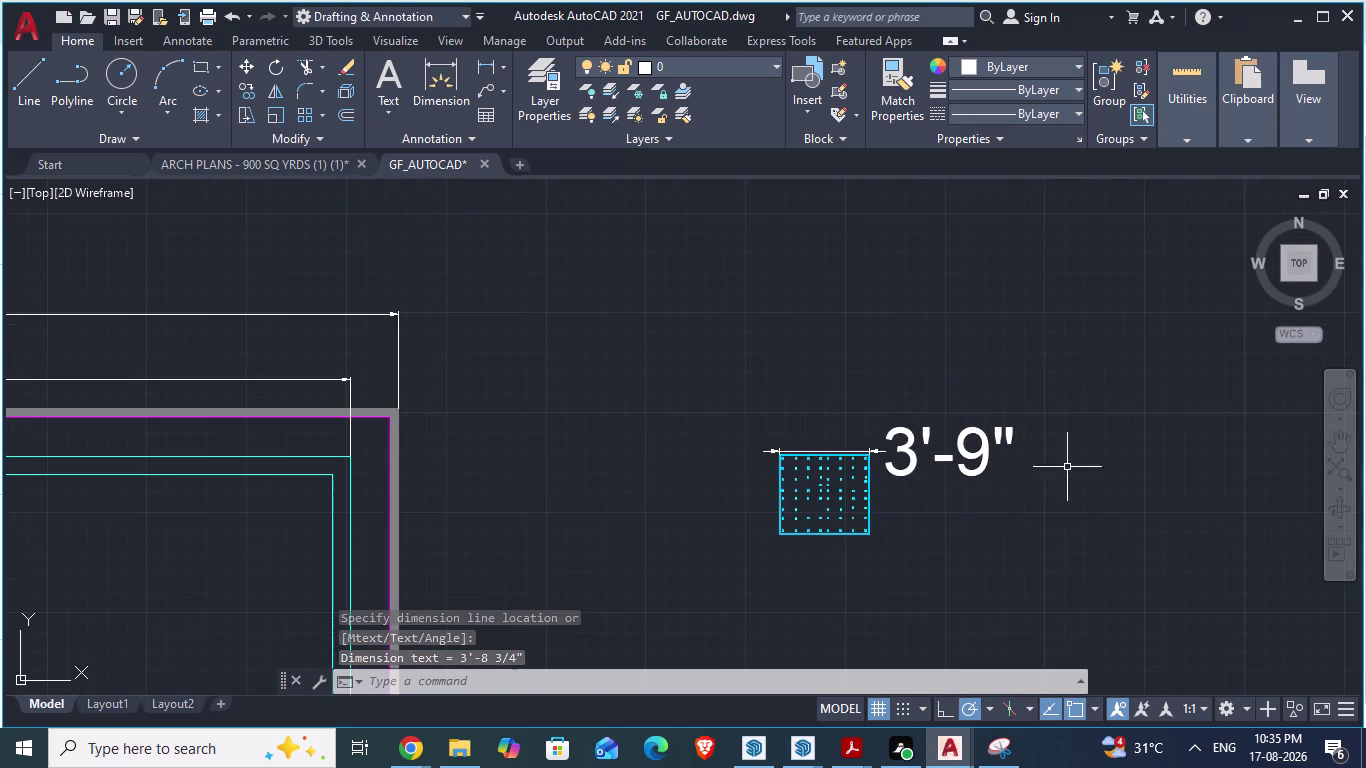
scroll(down, 3)
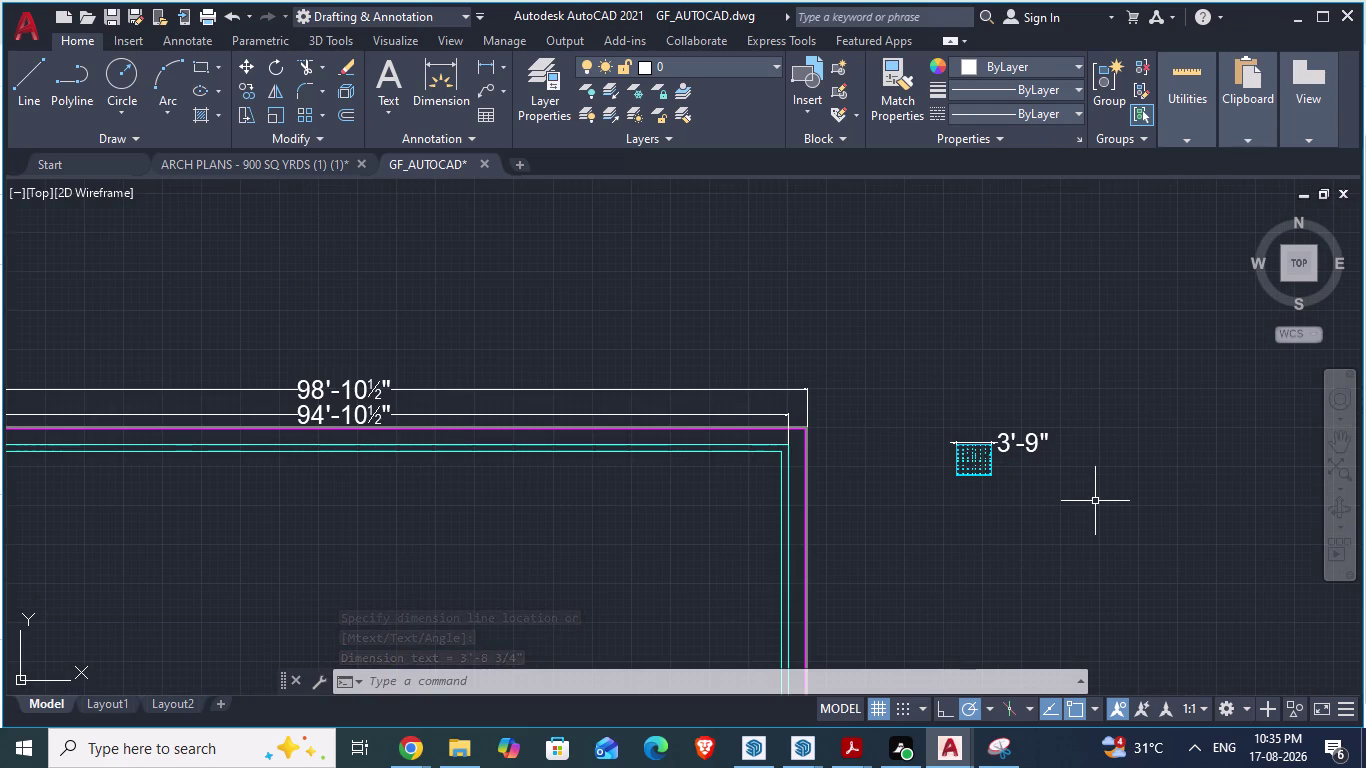
scroll(down, 3)
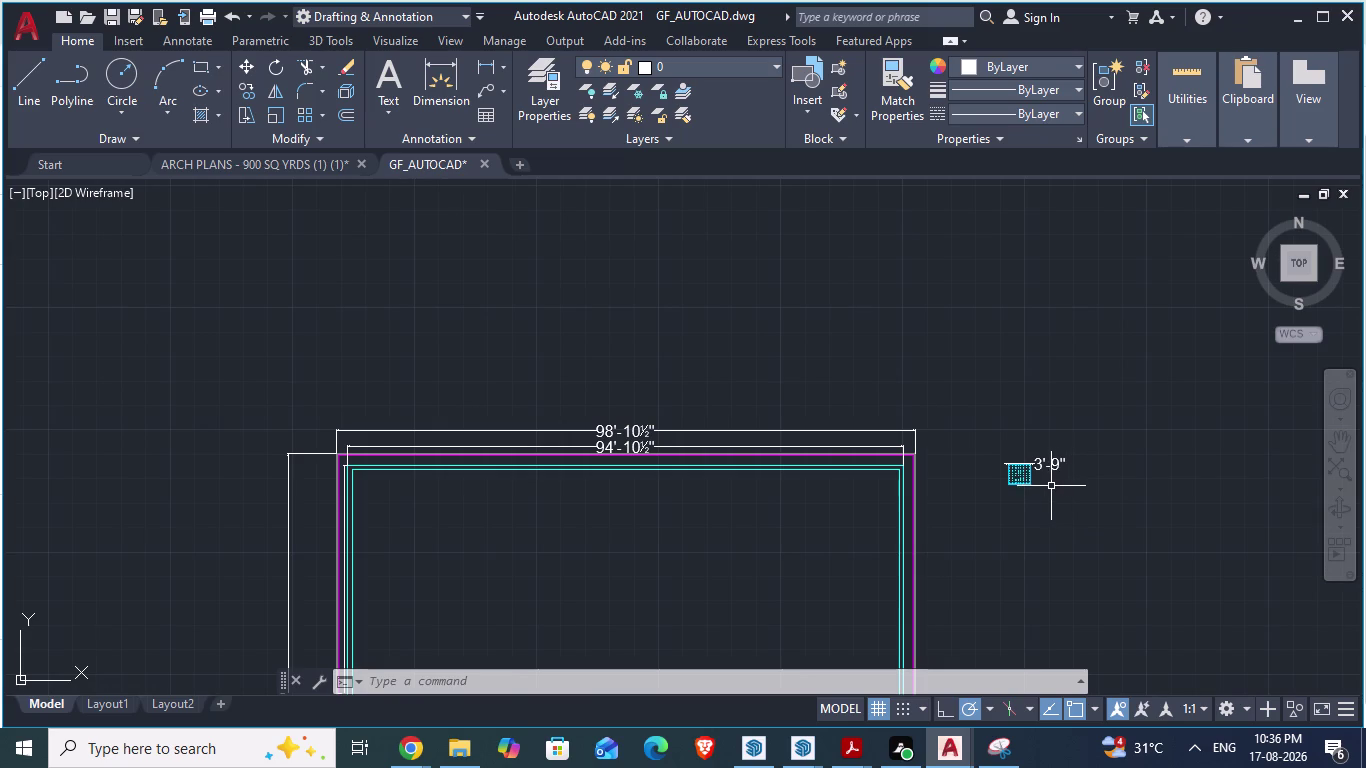
scroll(up, 3)
scroll(up, 3)
scroll(down, 3)
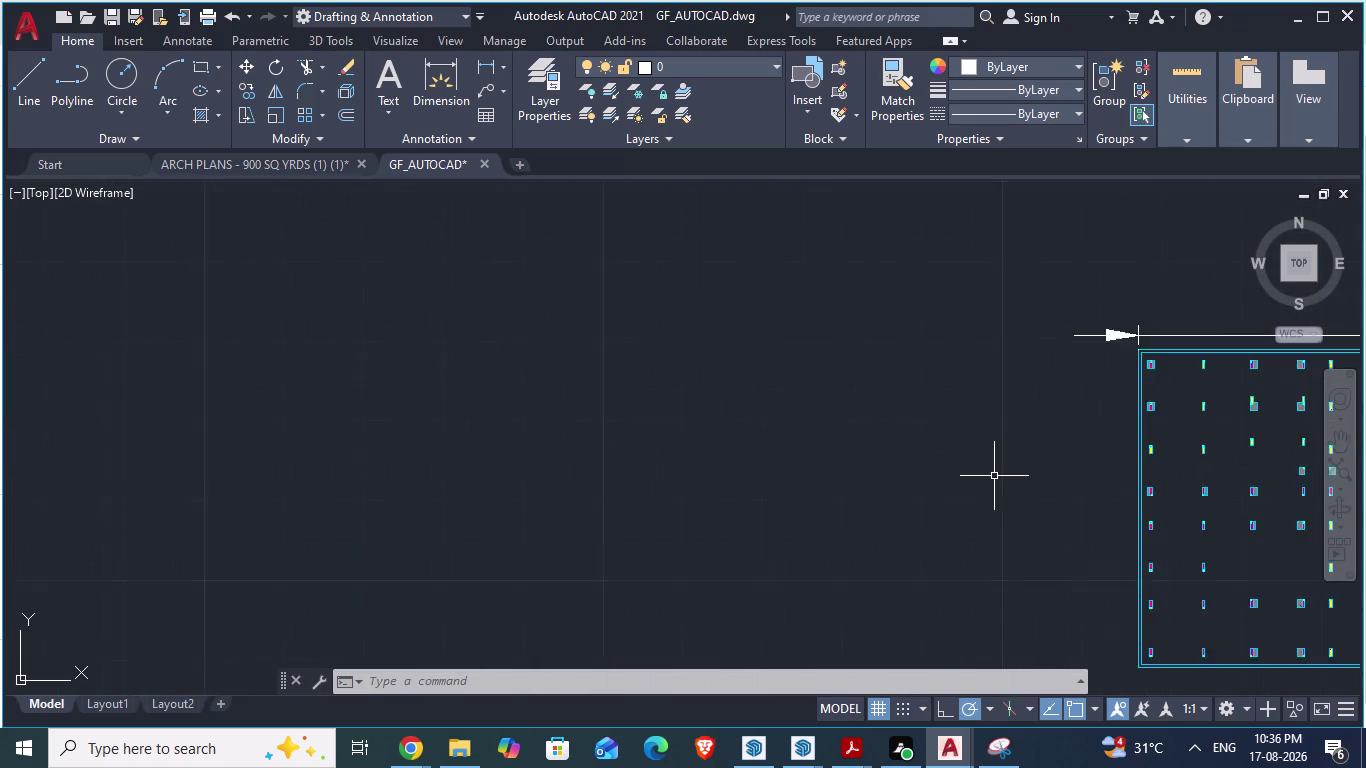
scroll(down, 3)
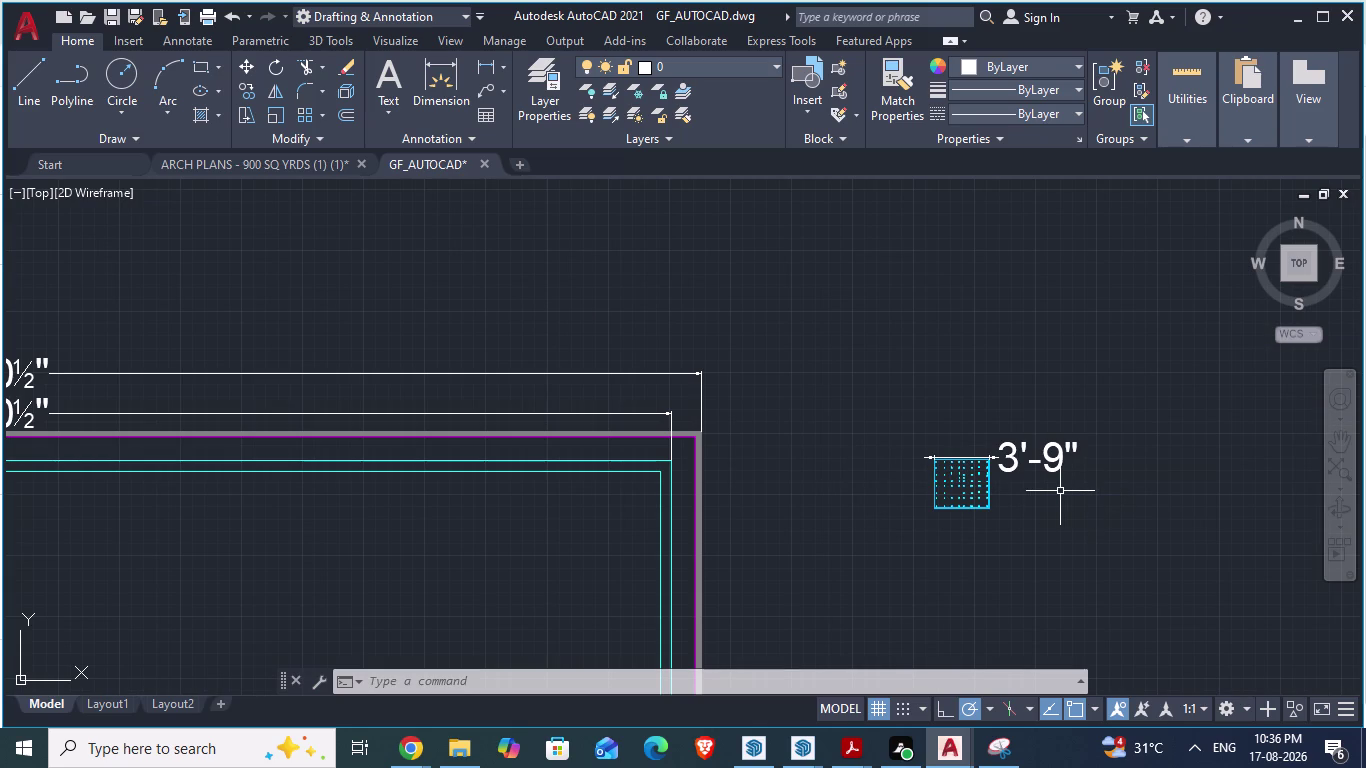
scroll(up, 3)
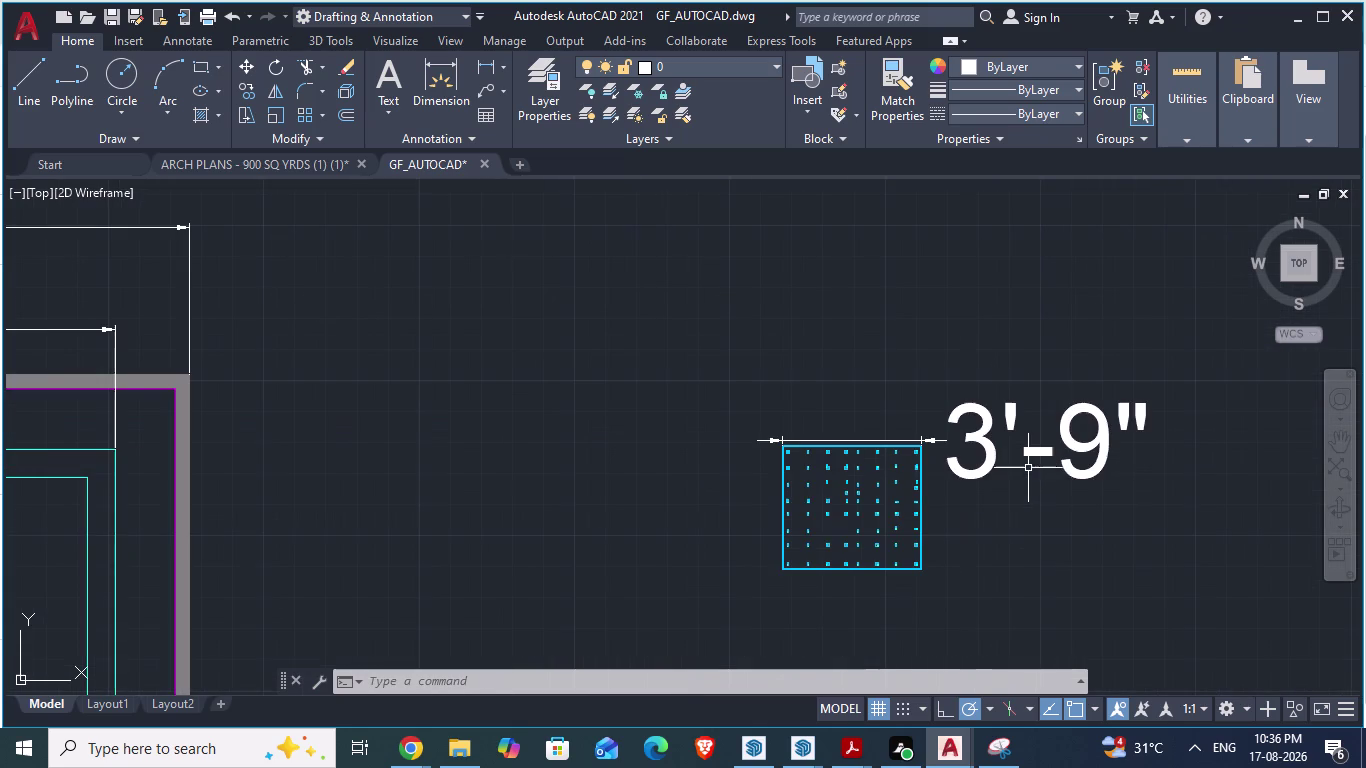
click(857, 492)
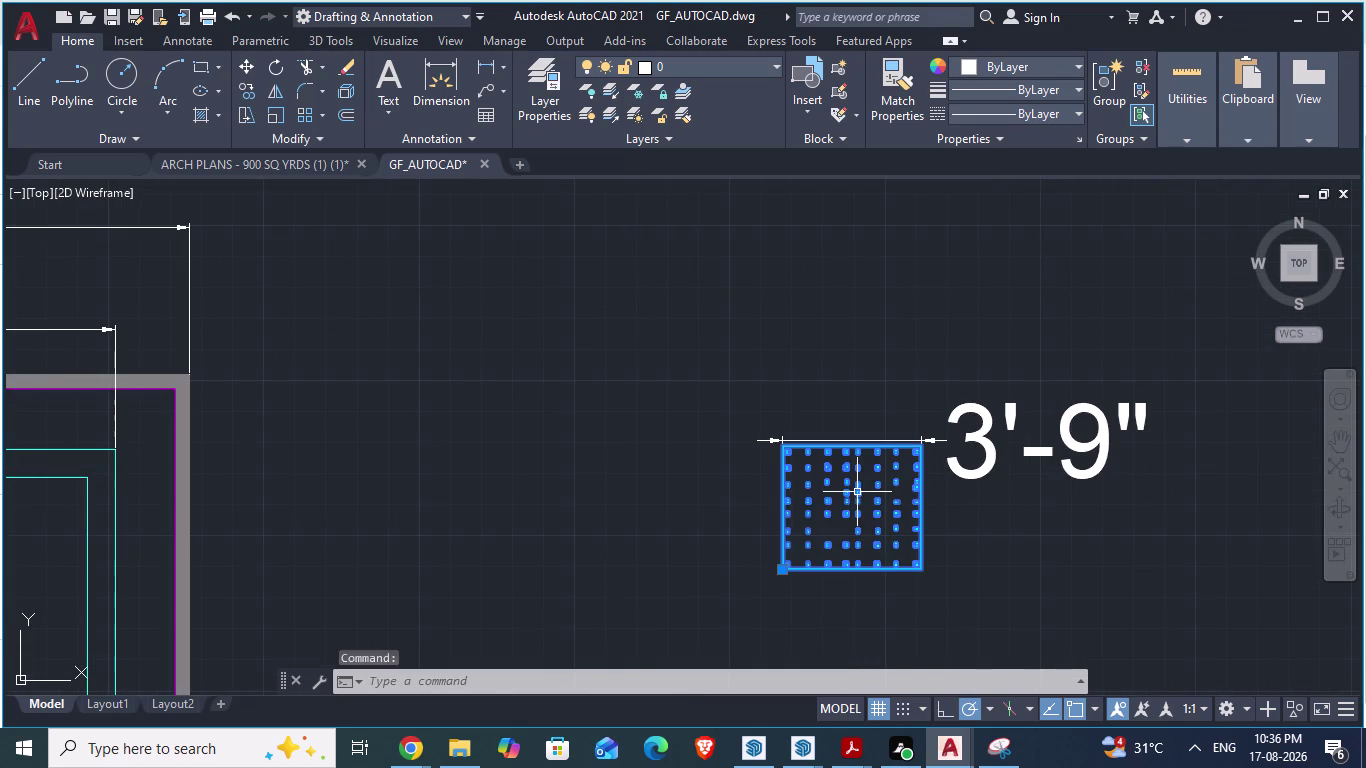
Start SCALE on the selected block using its top-left corner as base point.
text(scale)
key(Return)
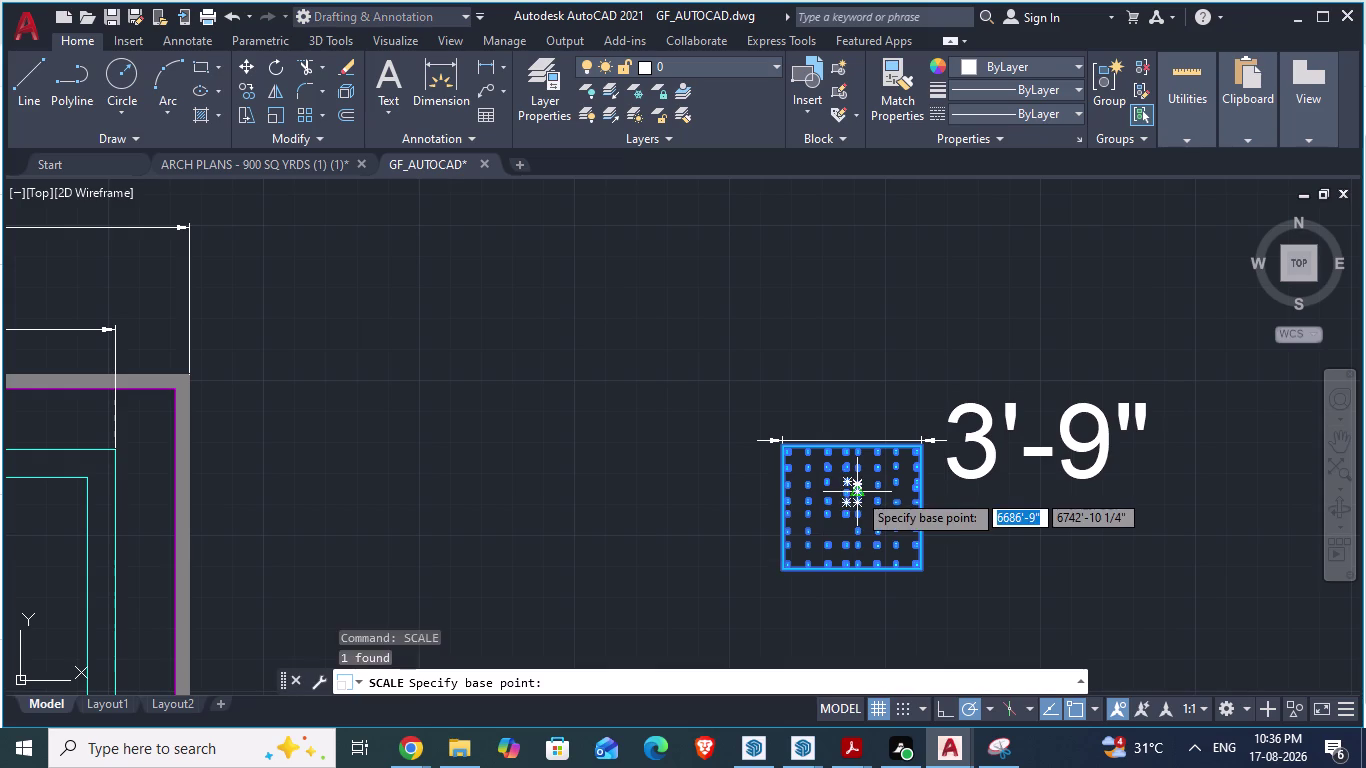
scroll(up, 3)
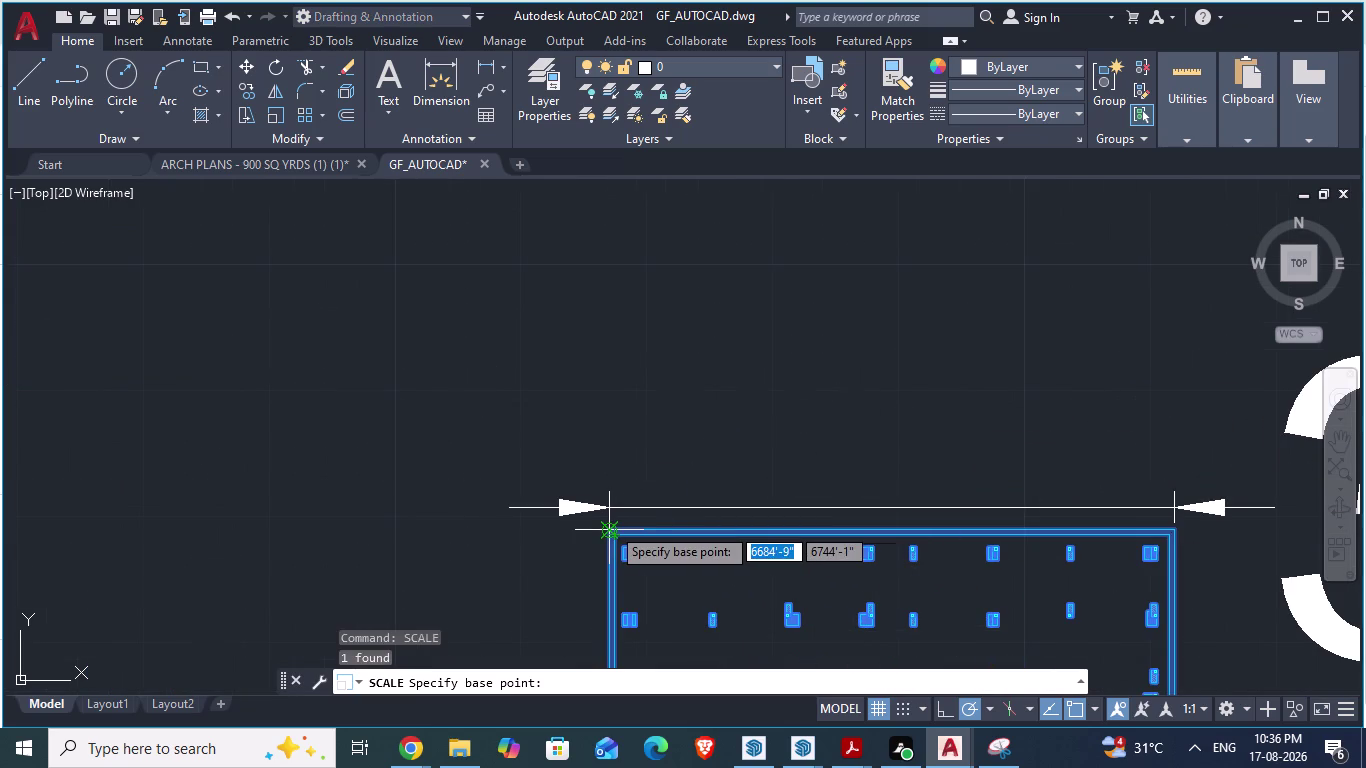
click(611, 526)
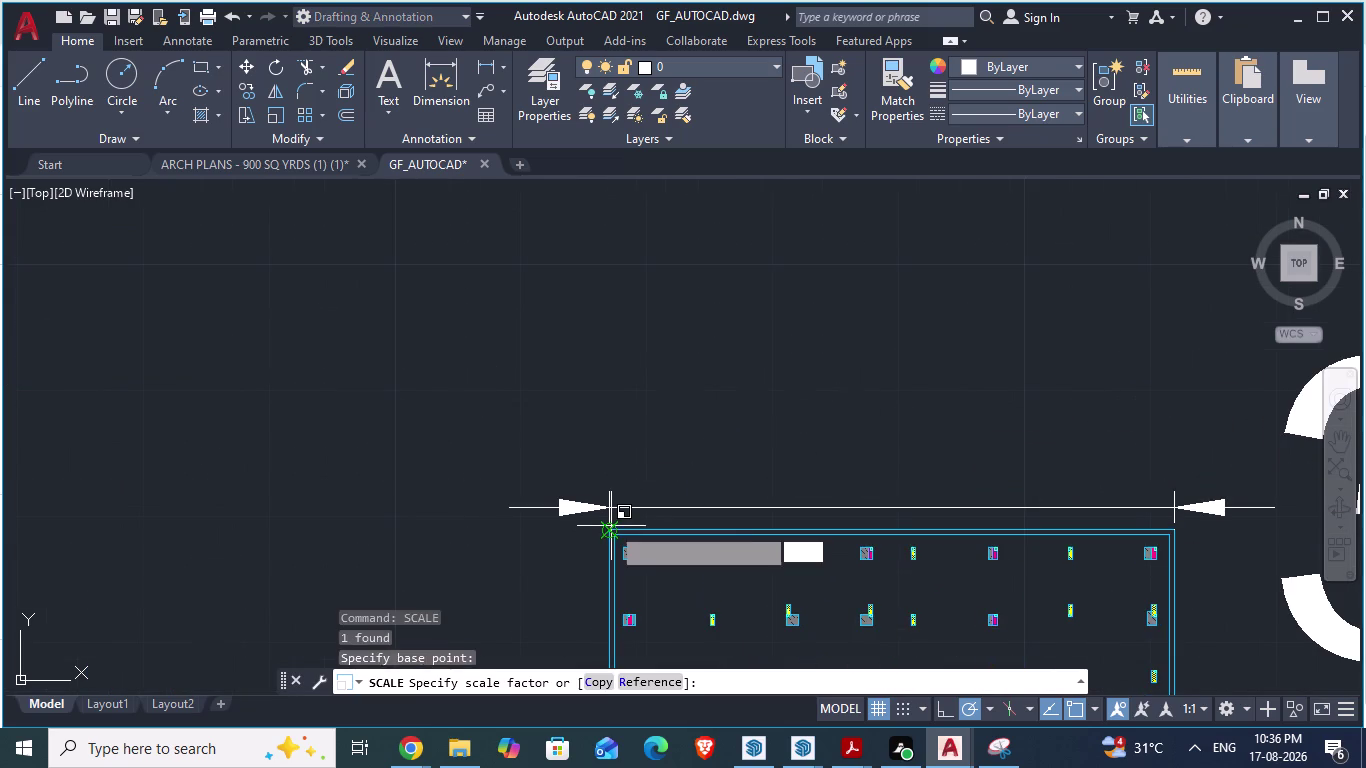
scroll(down, 3)
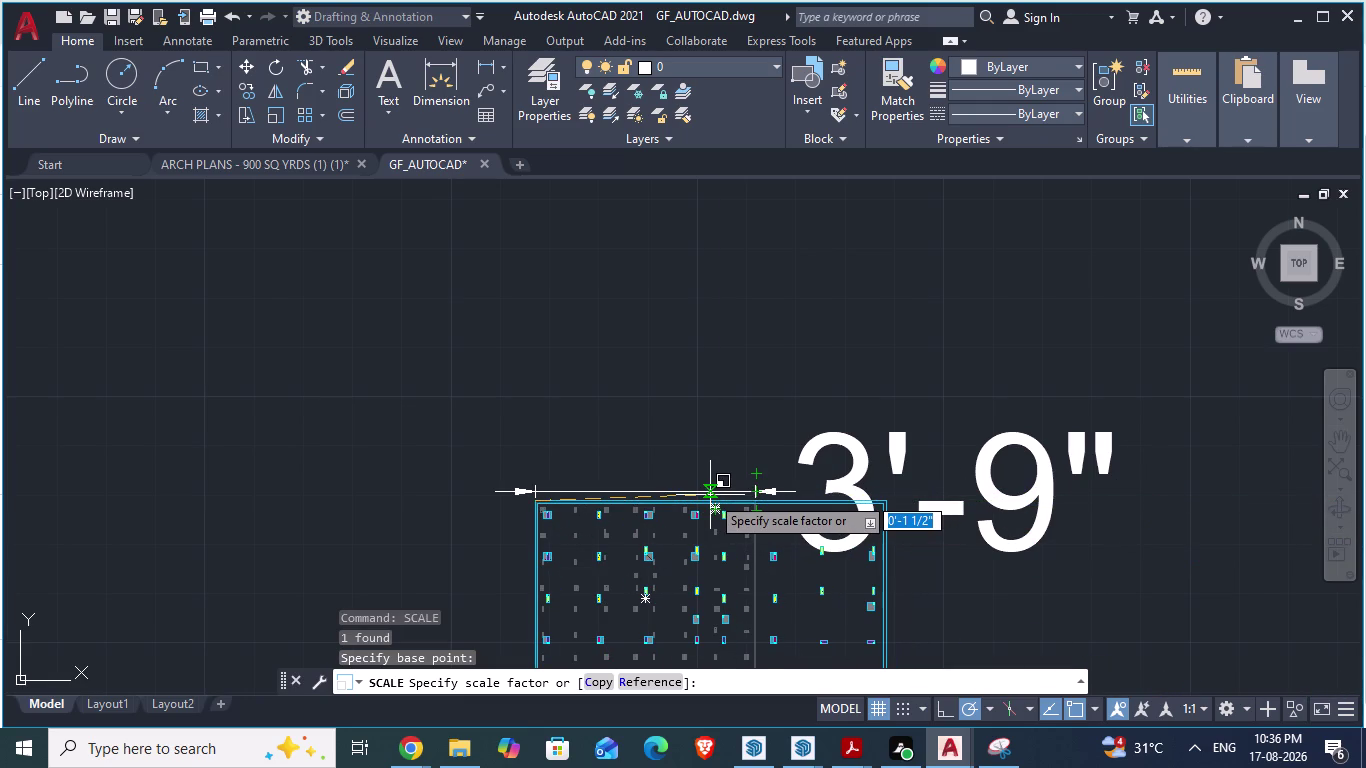
scroll(up, 3)
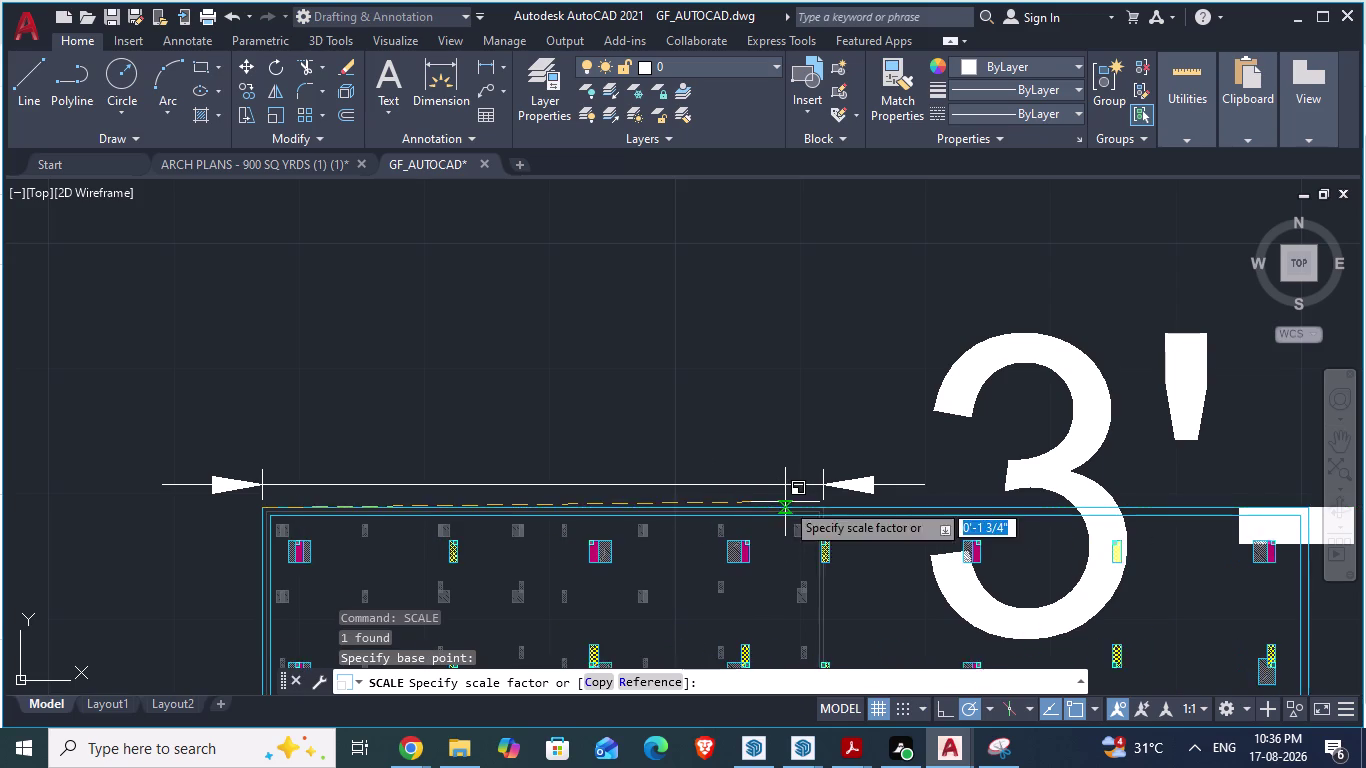
scroll(down, 3)
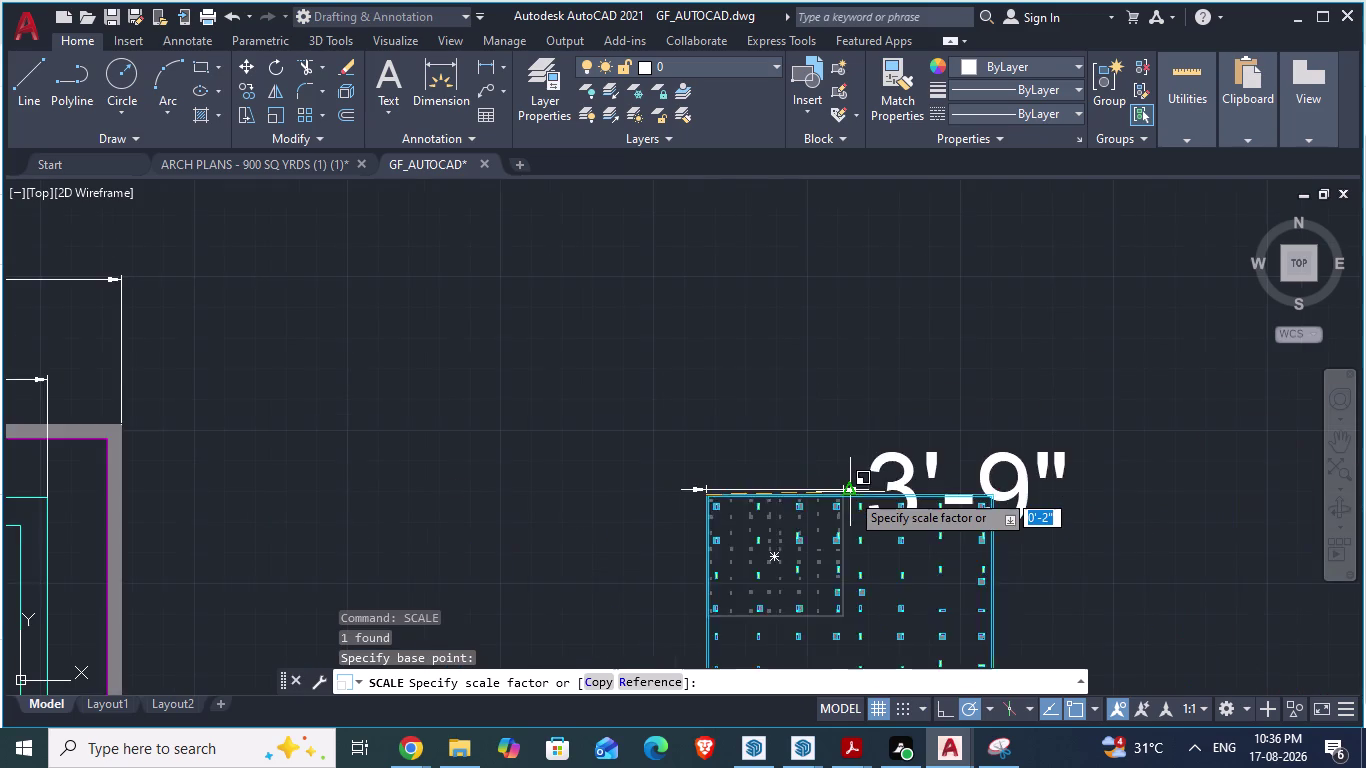
scroll(down, 3)
scroll(down, 3)
scroll(up, 3)
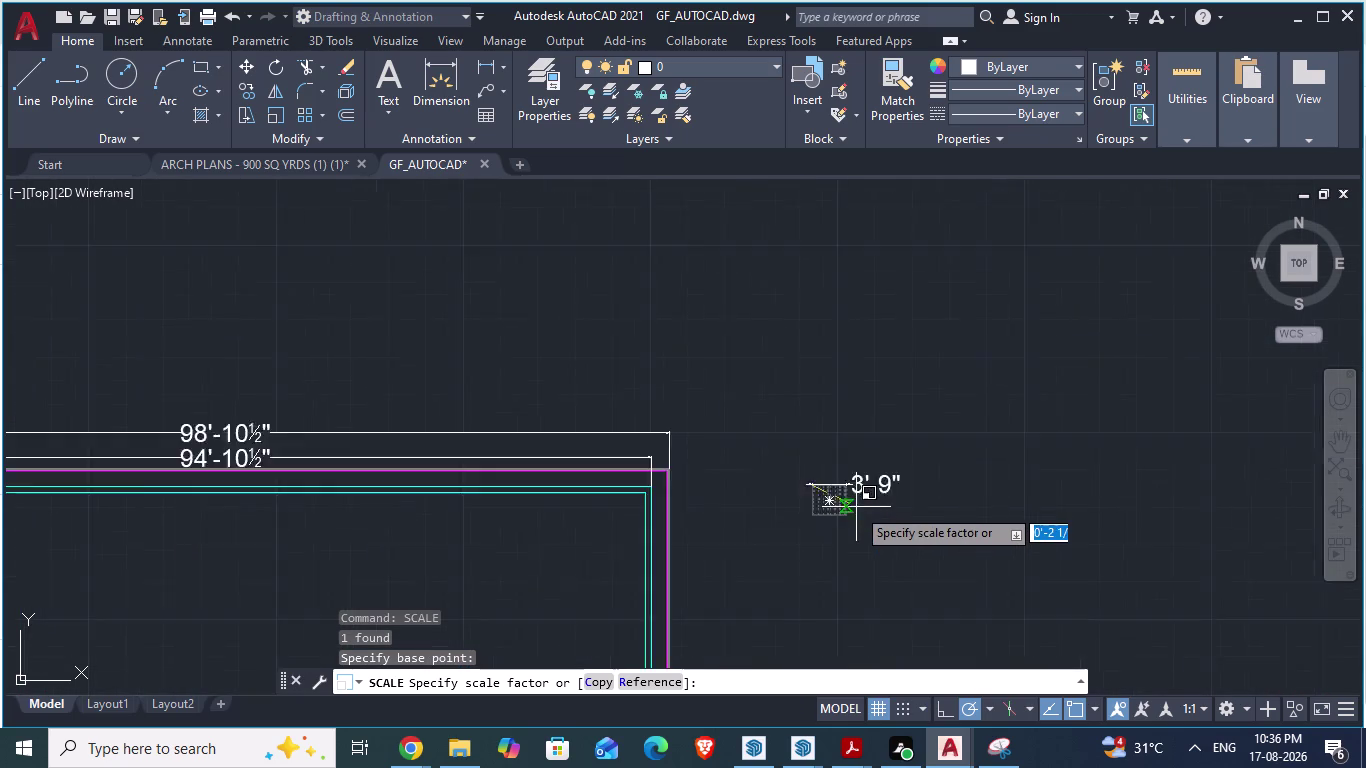
scroll(up, 3)
scroll(up, 3)
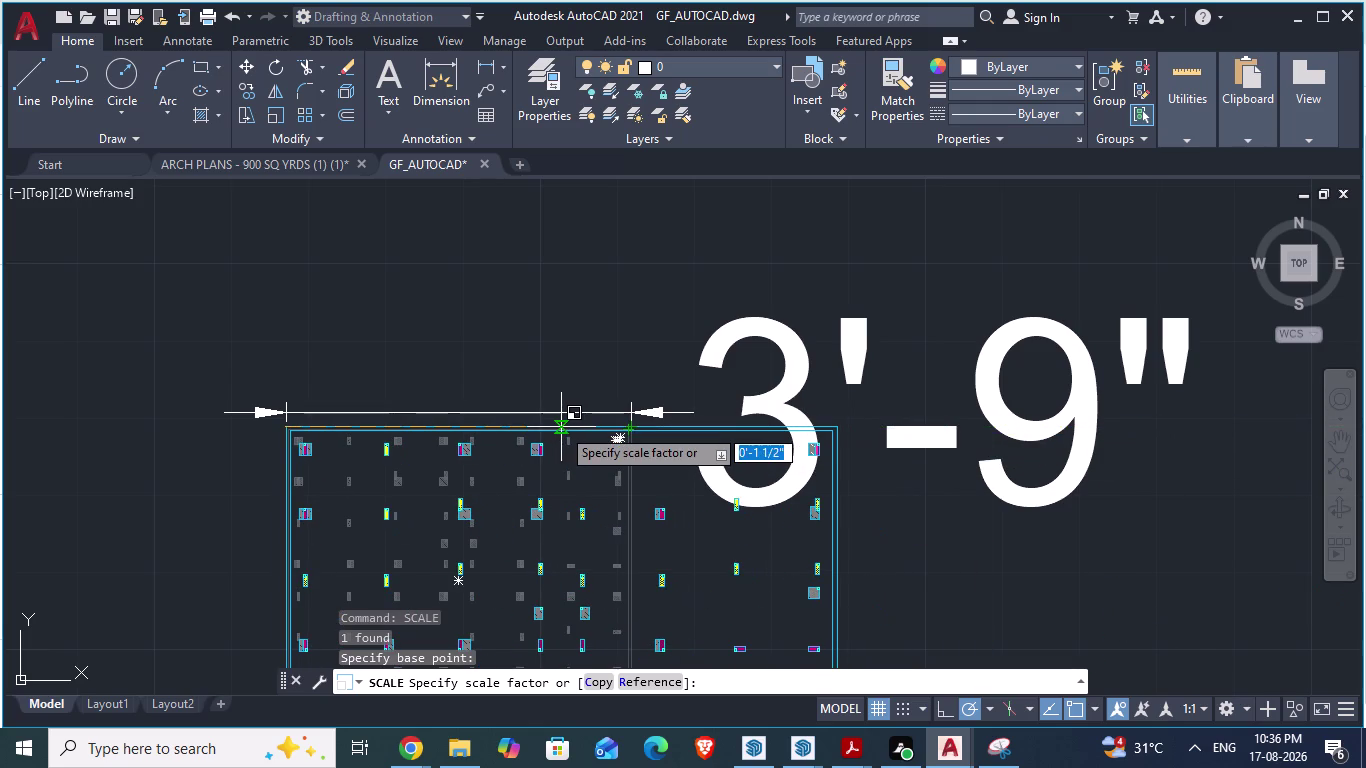
Apply a scale factor of 94 and view the enlarged column grid.
text(94)
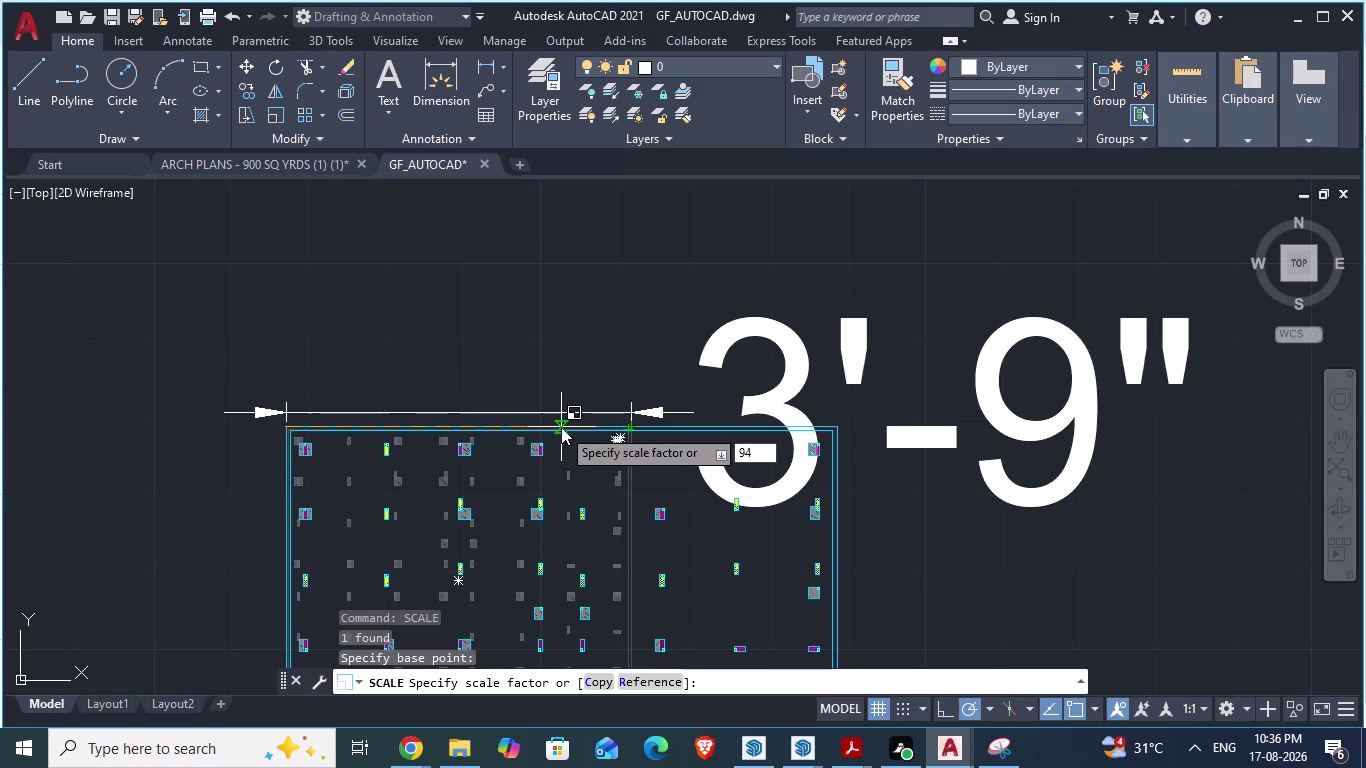
key(apostrophe)
key(Return)
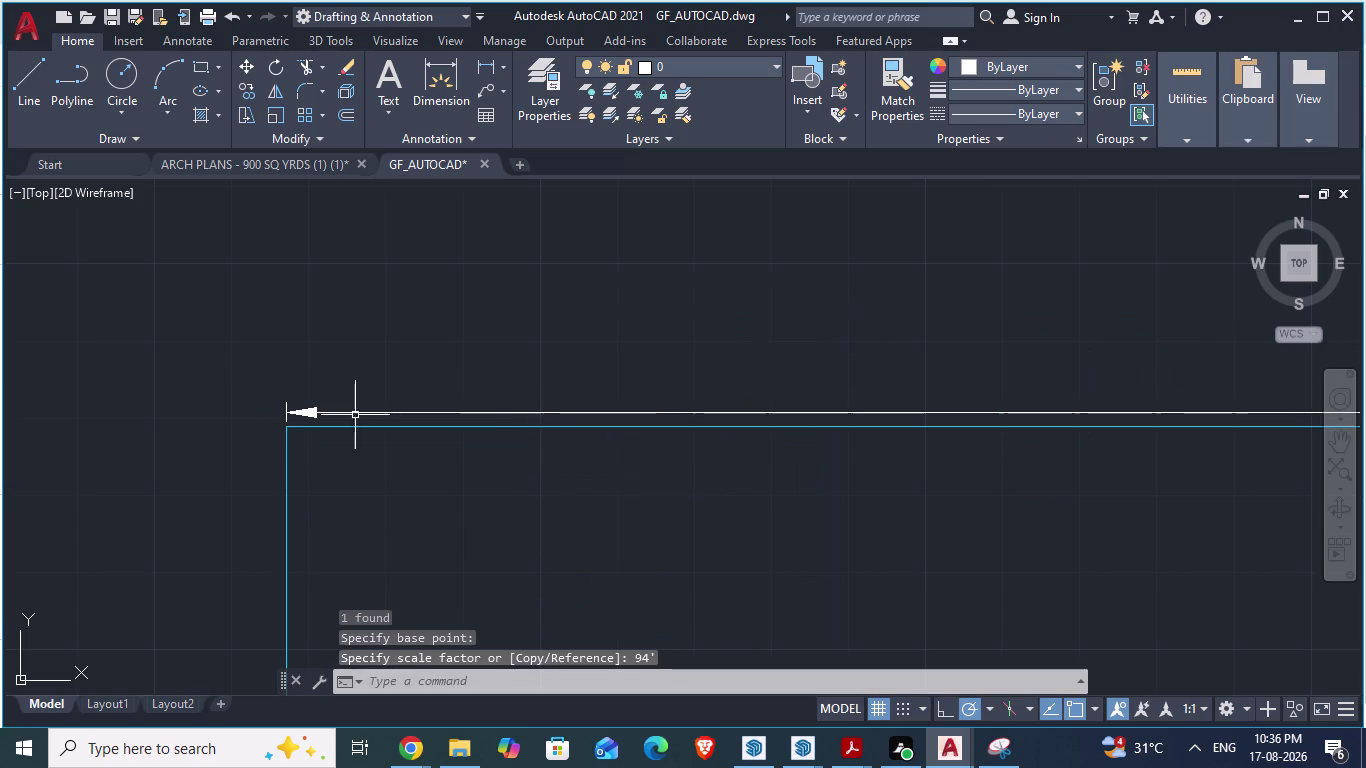
scroll(down, 3)
scroll(down, 3)
scroll(down, 3)
scroll(down, 3)
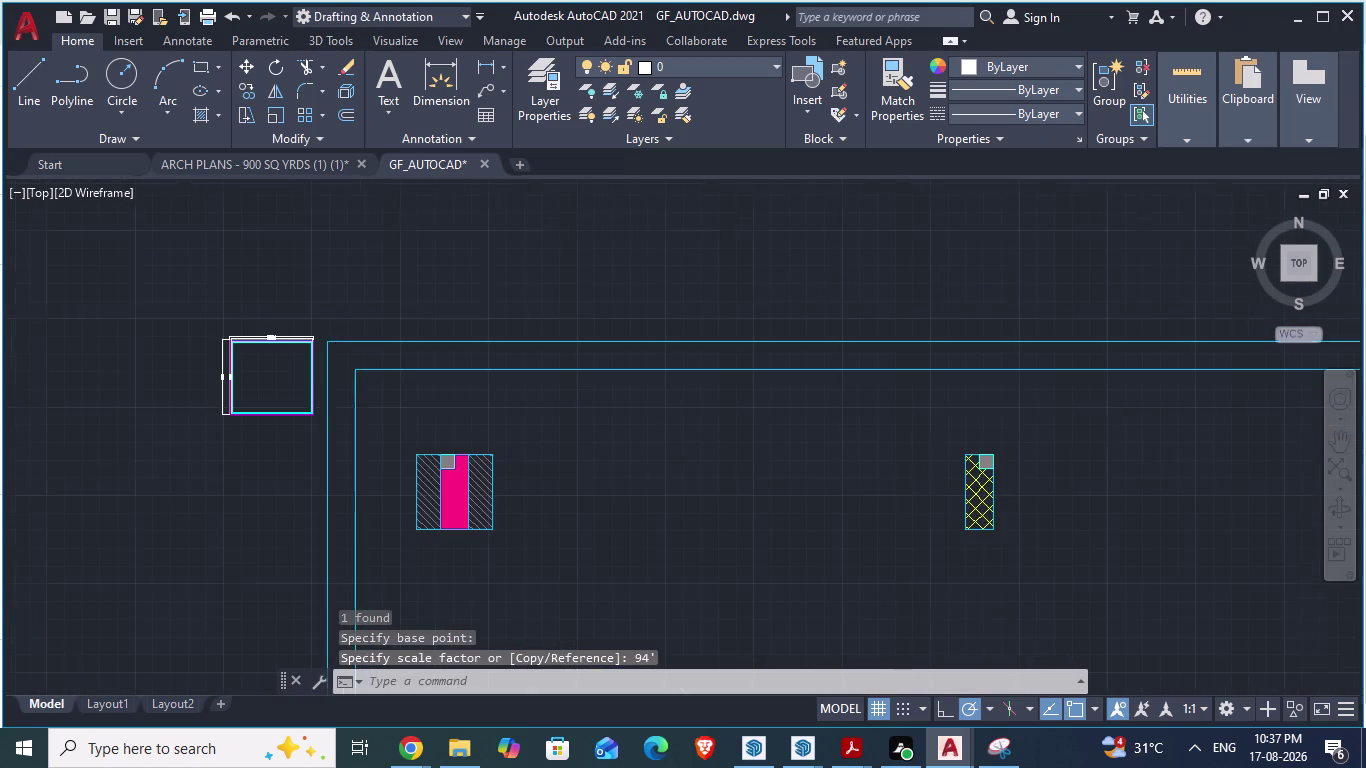
scroll(down, 3)
scroll(down, 3)
scroll(up, 3)
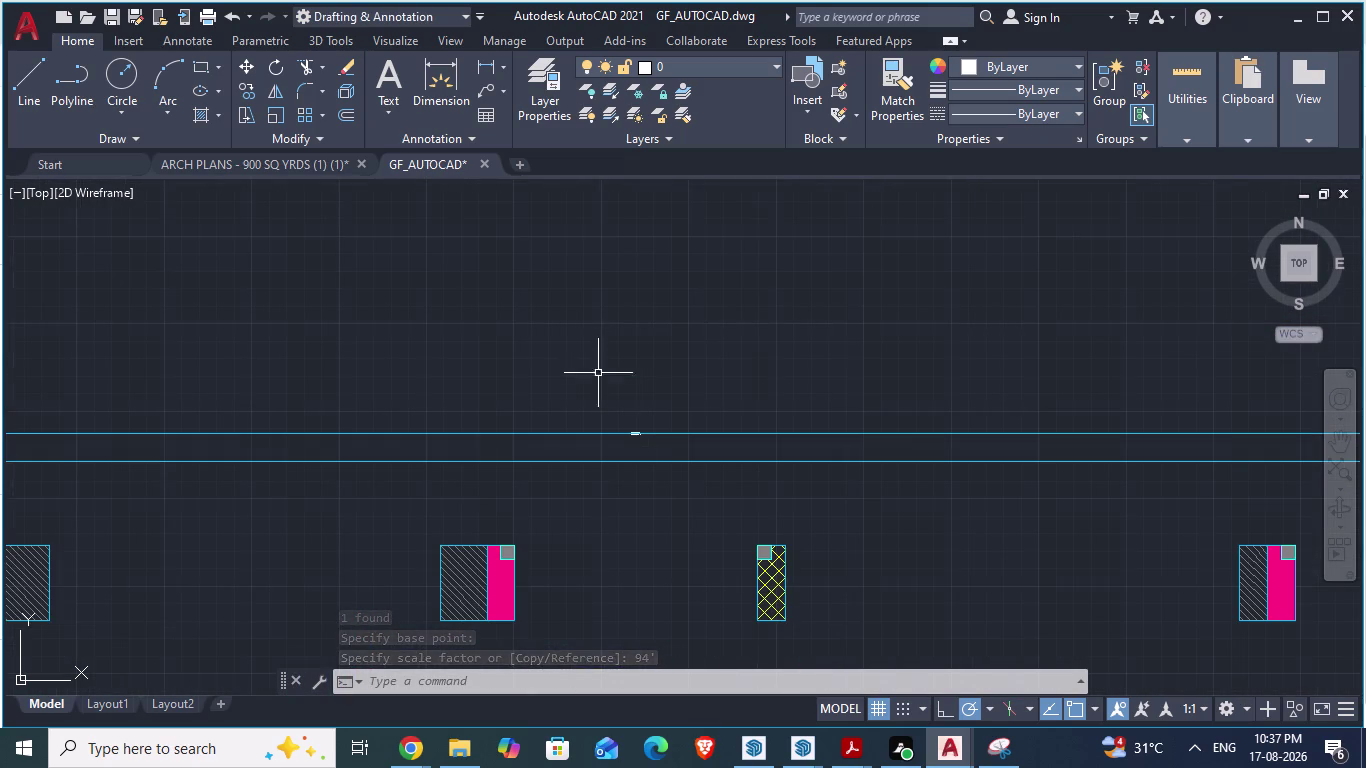
scroll(up, 3)
scroll(up, 3)
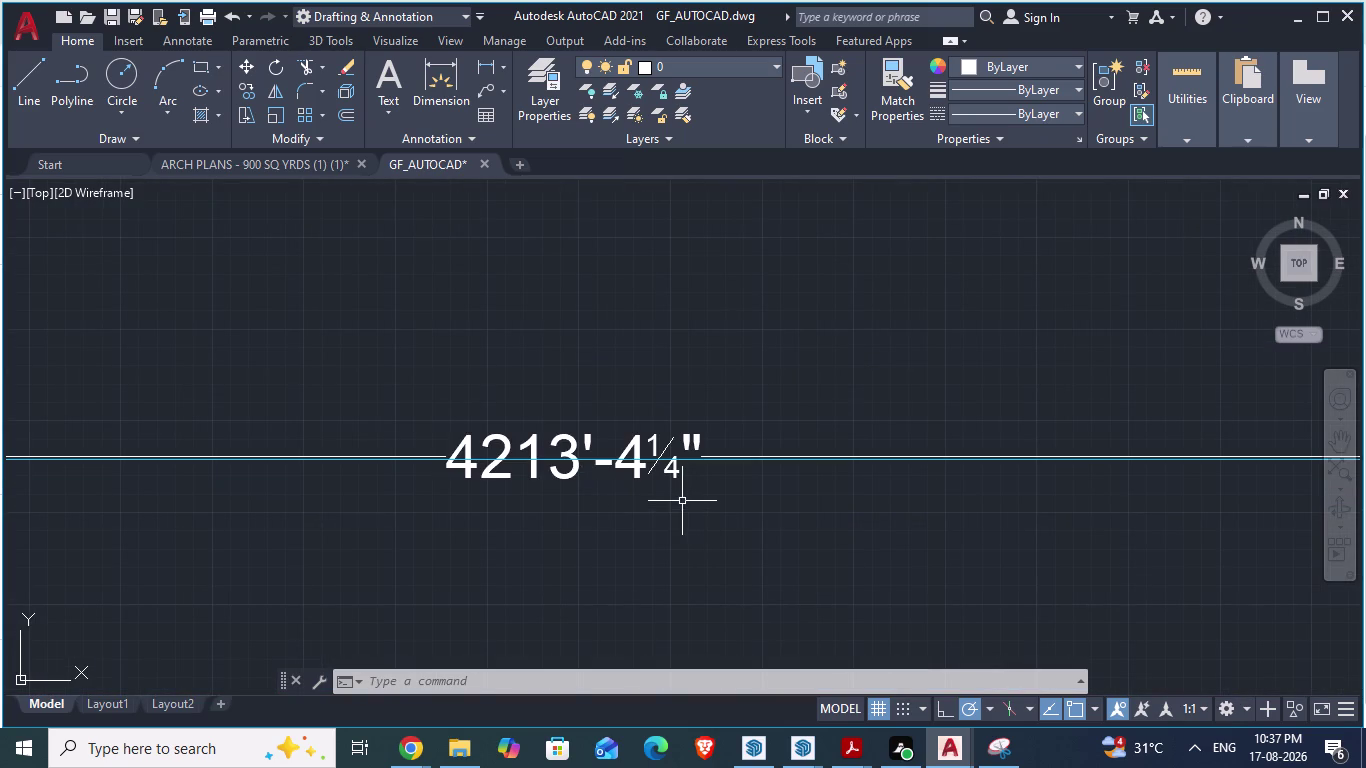
scroll(down, 3)
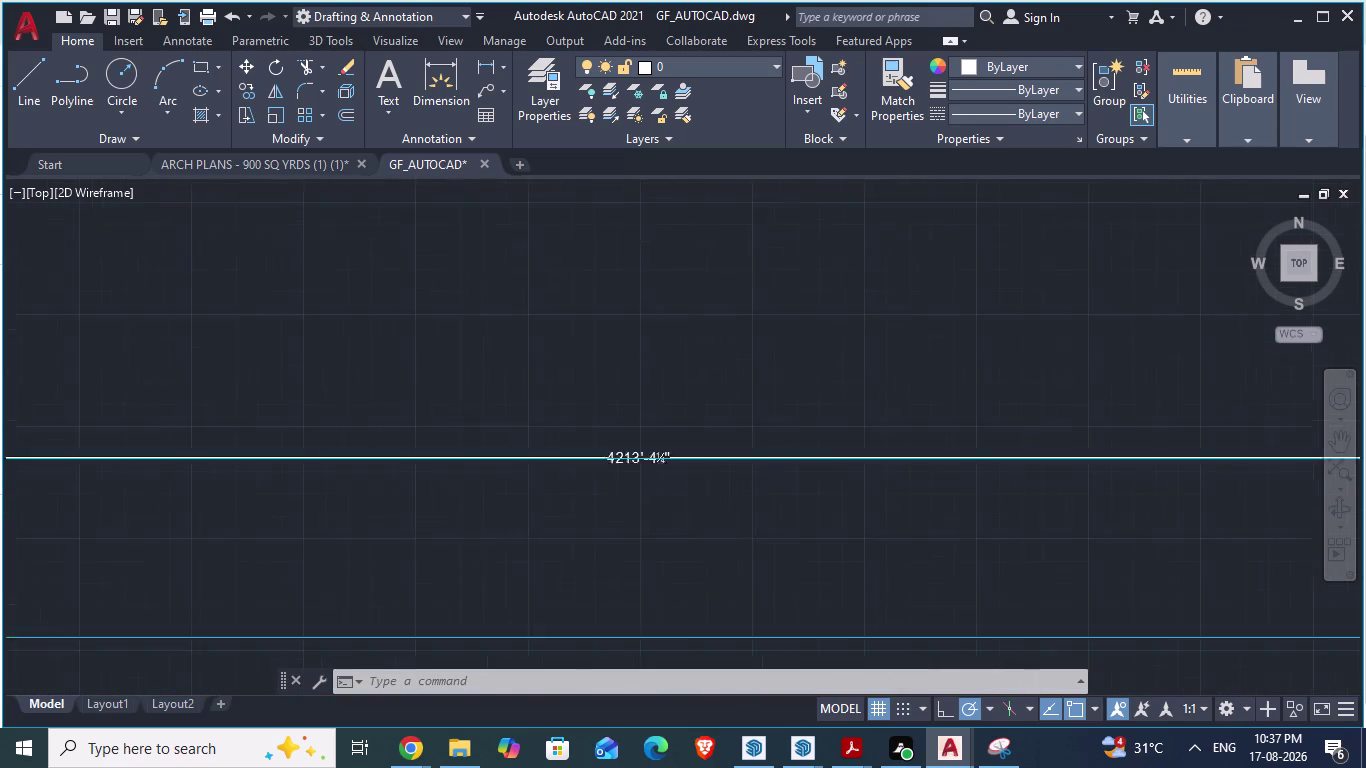
scroll(down, 3)
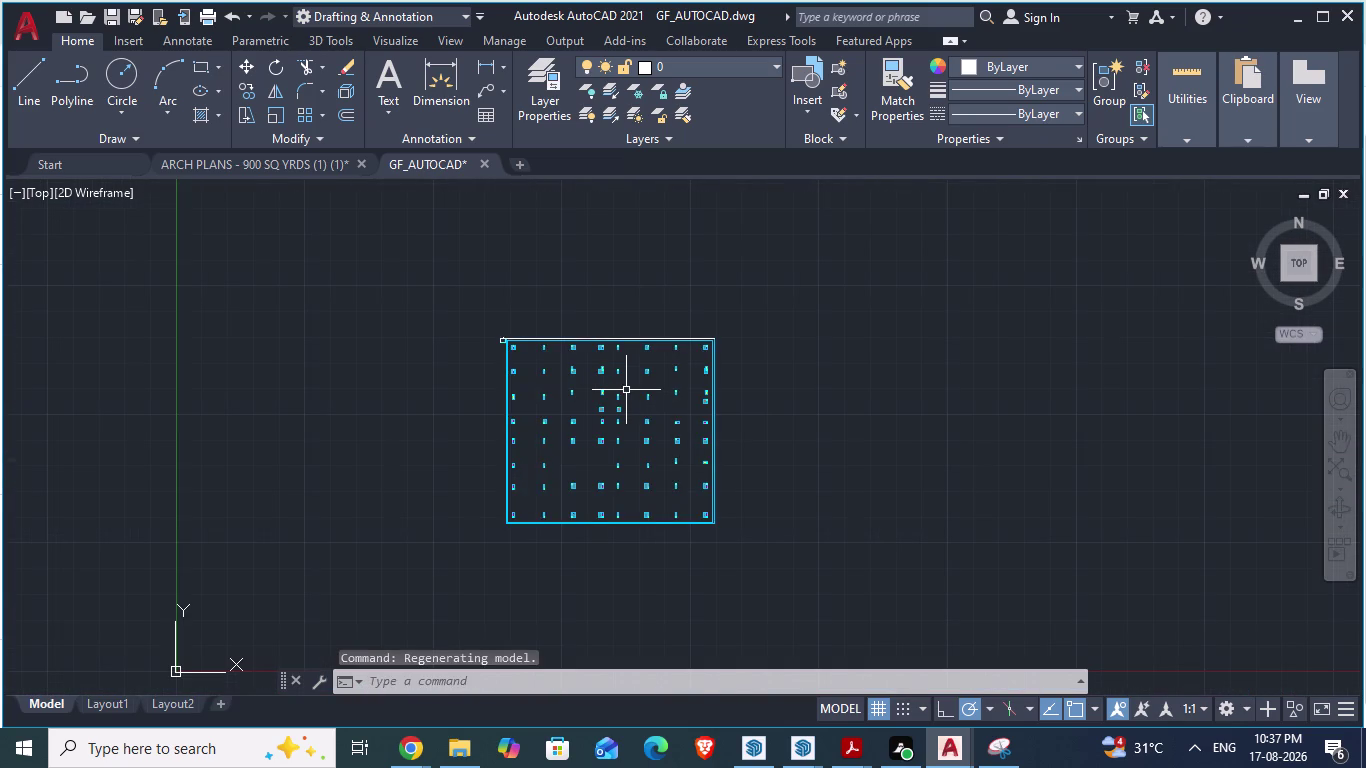
Select and delete the enlarged transfer-columns block and its leftover pieces.
click(626, 390)
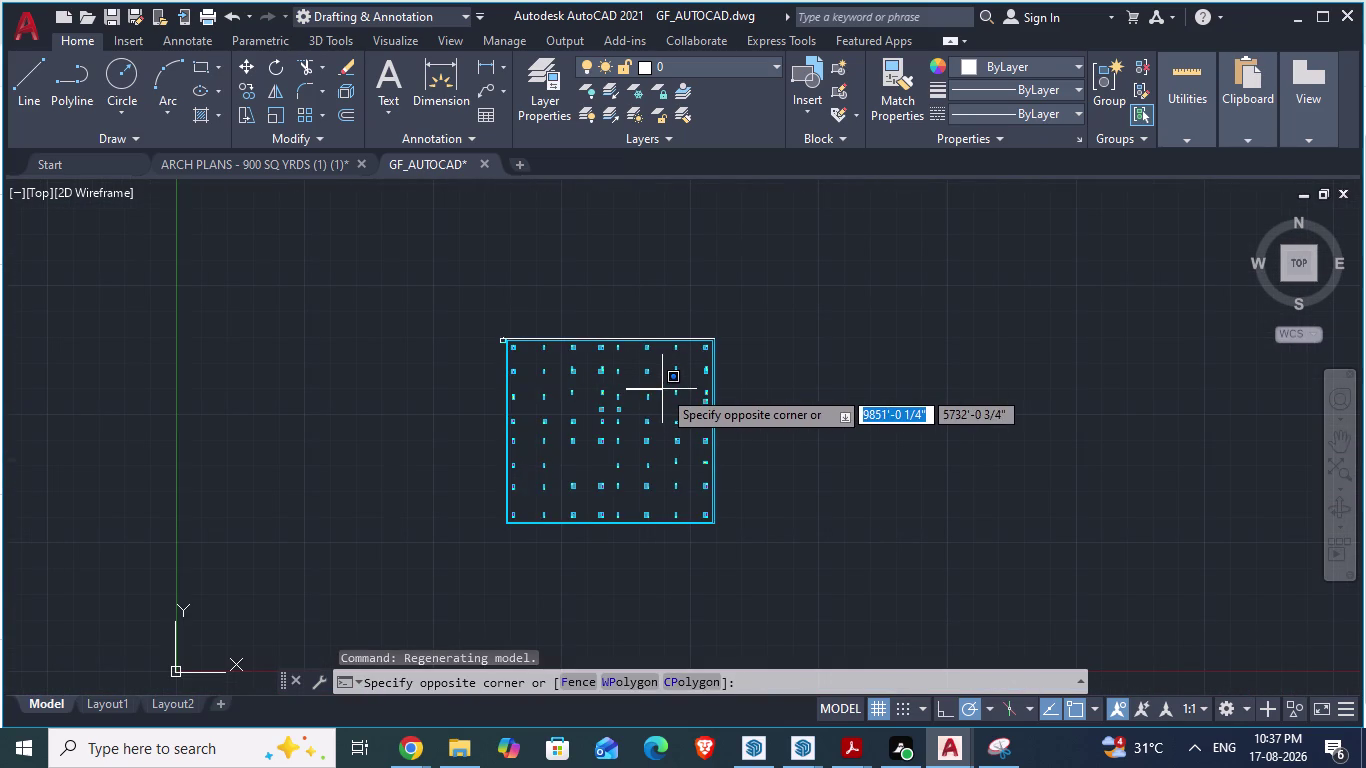
key(Escape)
scroll(up, 3)
click(649, 335)
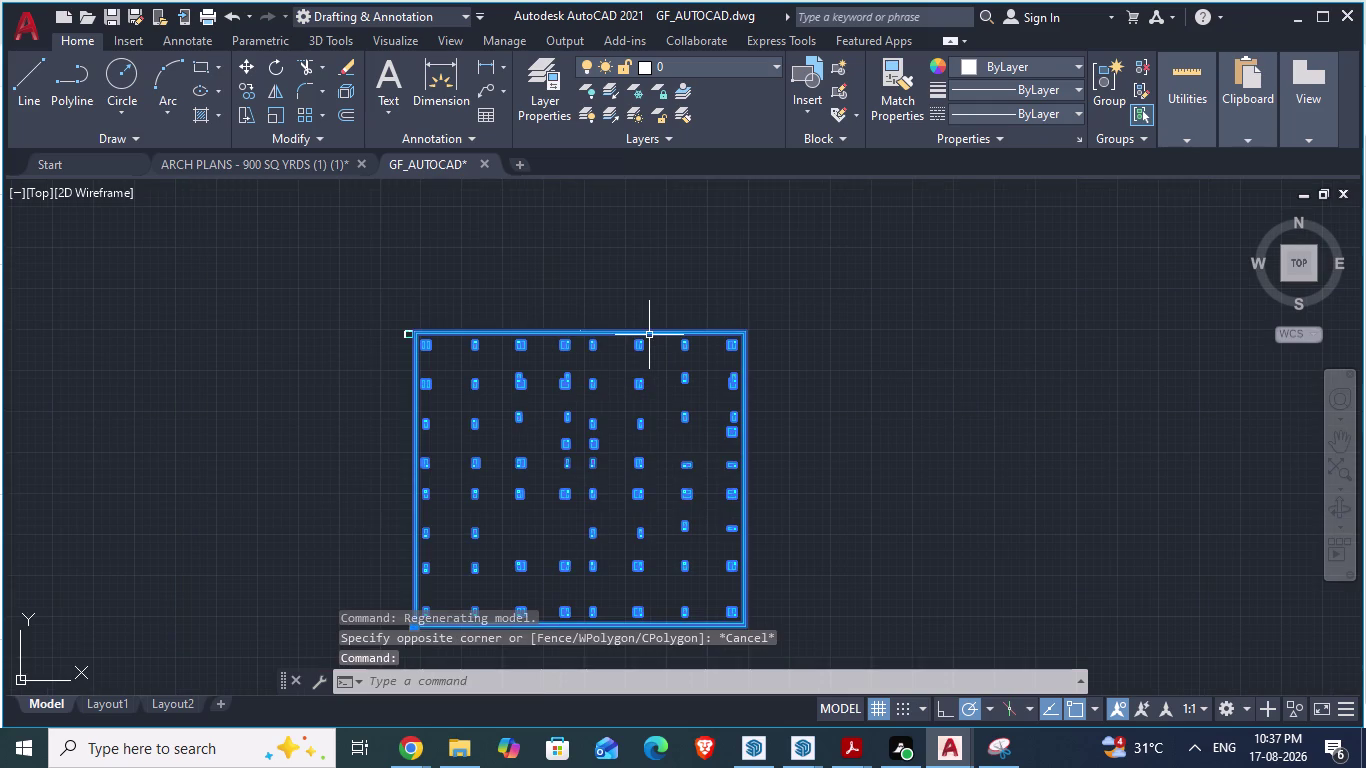
key(Delete)
drag(629, 325, 637, 350)
click(631, 335)
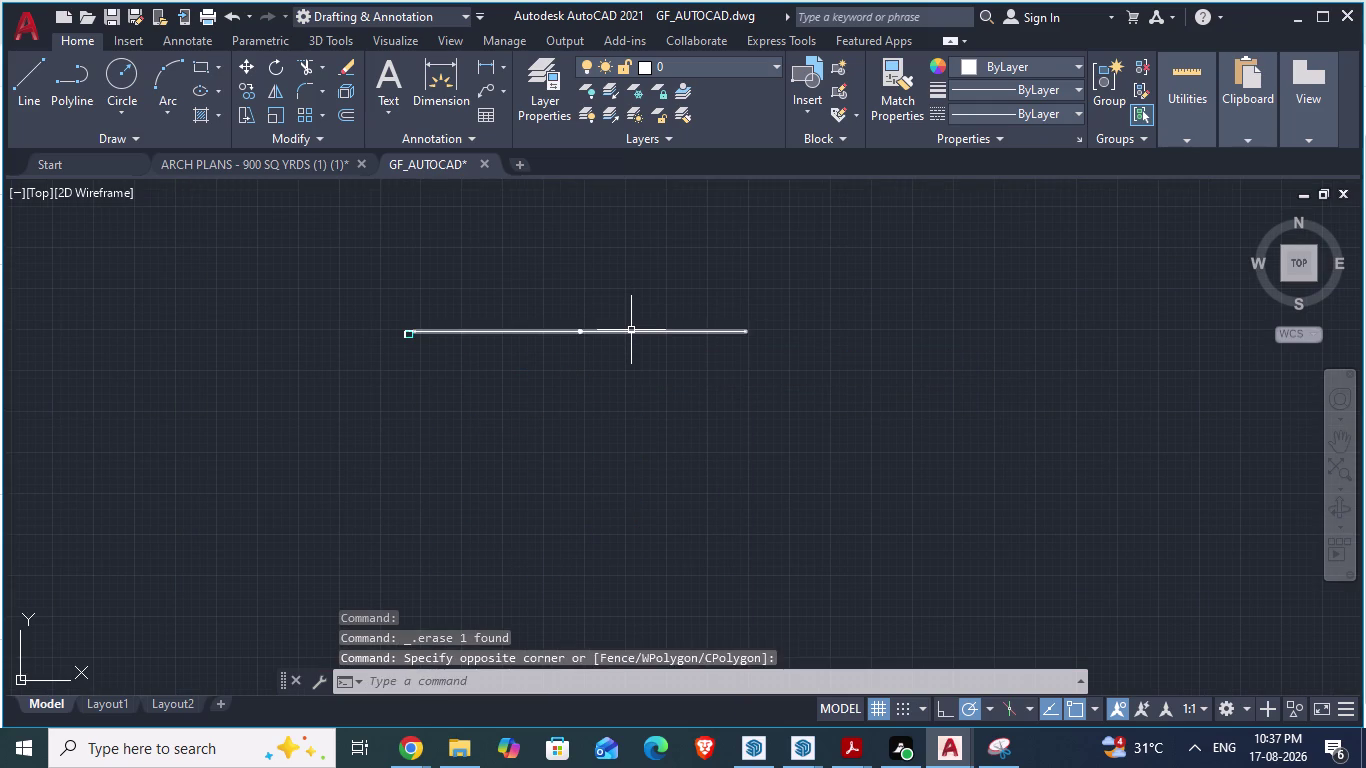
click(631, 330)
key(Delete)
Save GF_AUTOCAD and switch to the ARCH PLANS drawing tab.
scroll(up, 3)
scroll(up, 3)
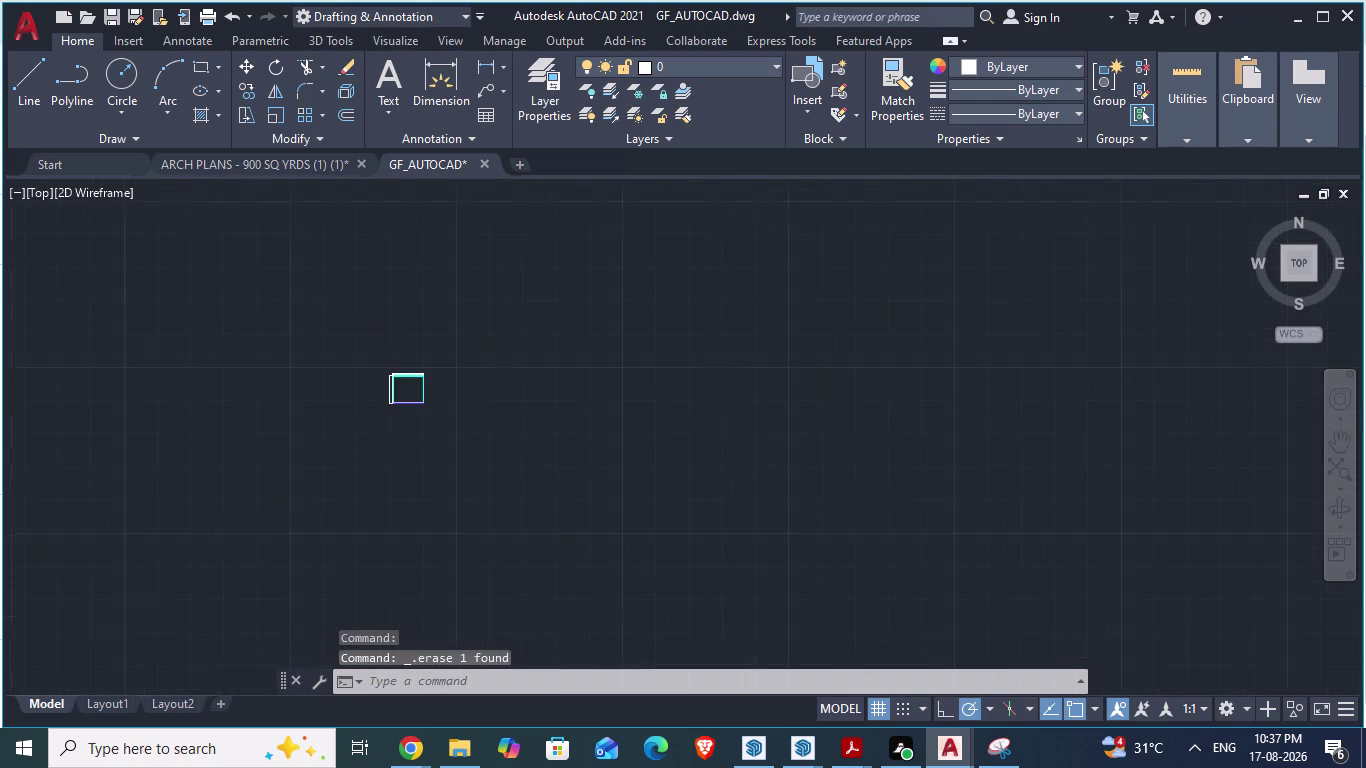
scroll(up, 3)
scroll(down, 3)
scroll(up, 3)
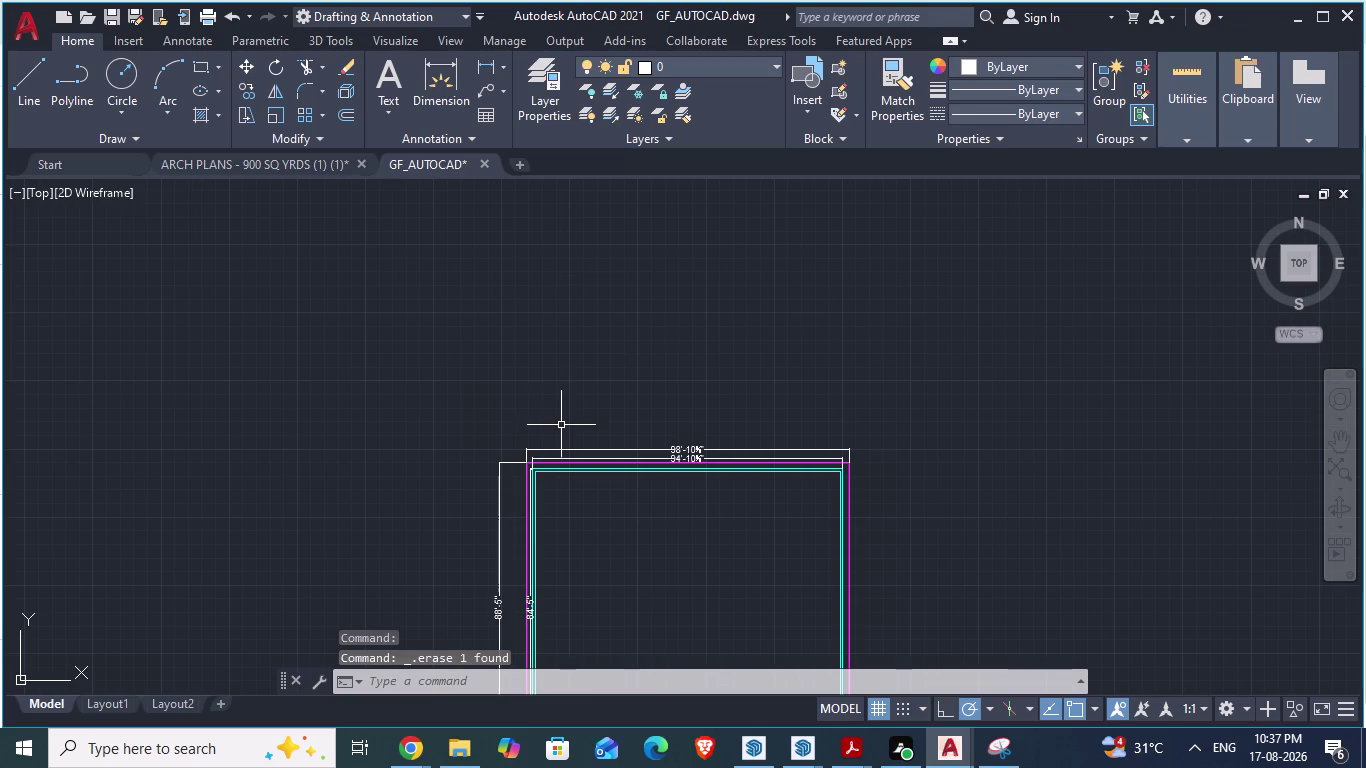
key(ctrl+s)
click(298, 156)
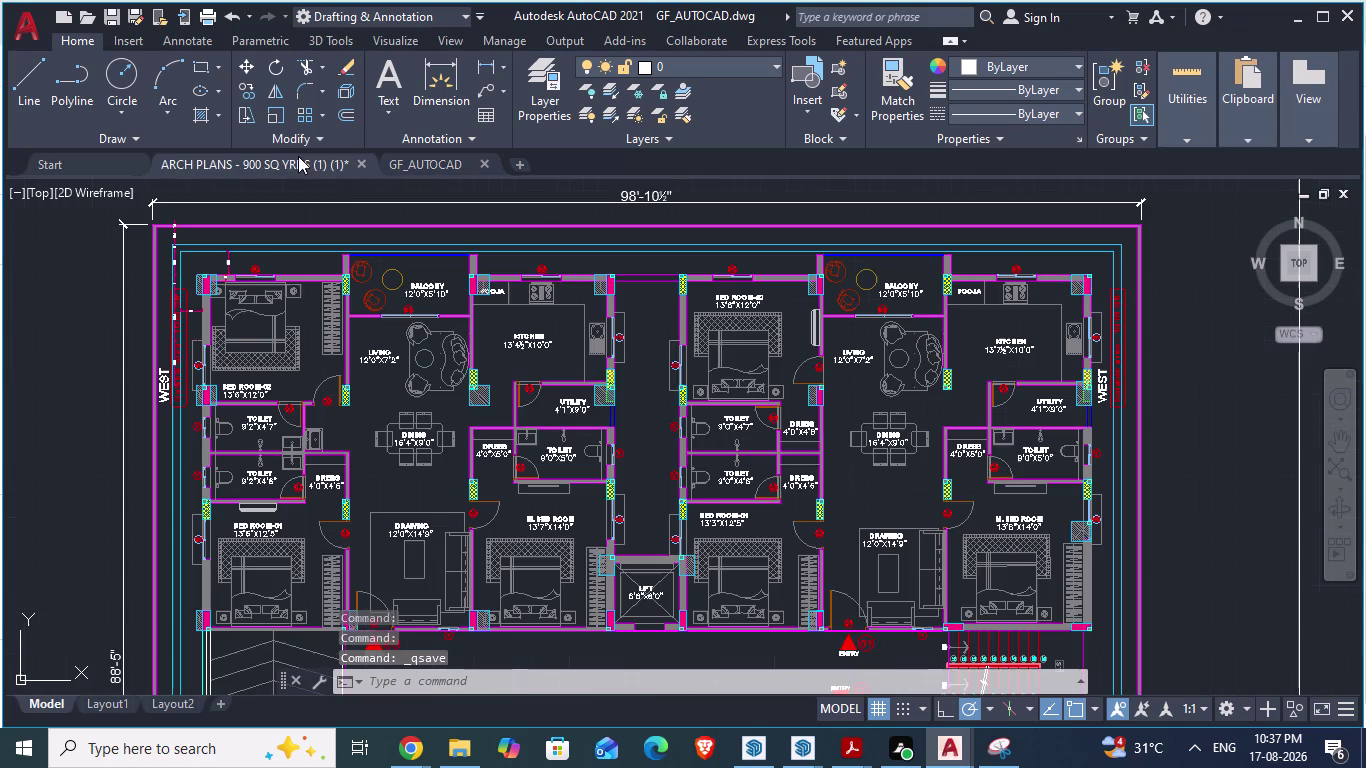